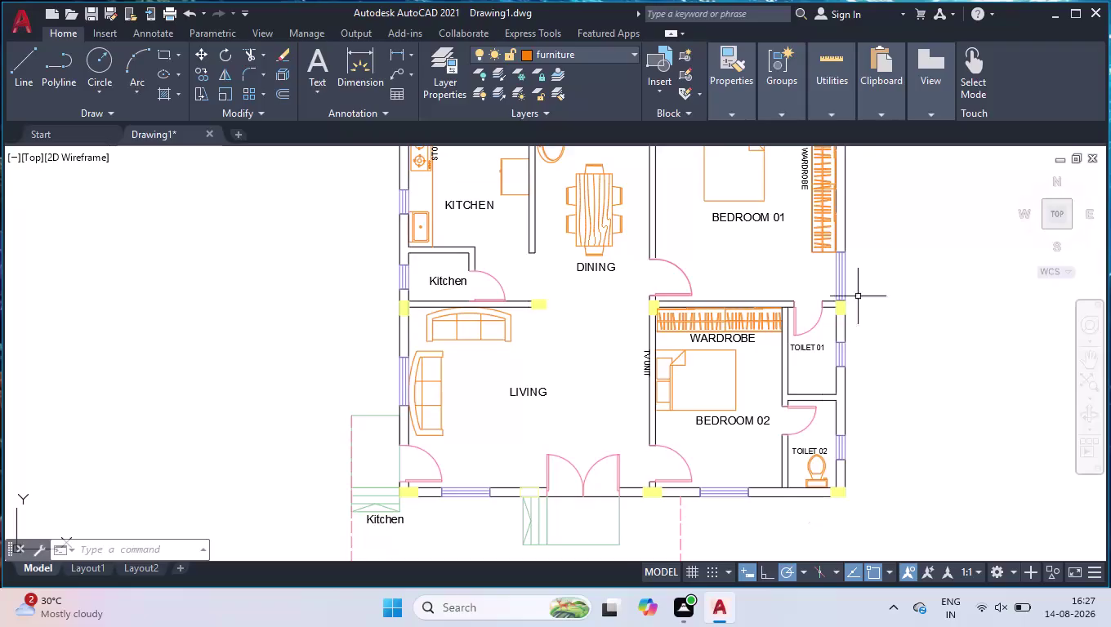
Zoom around the kitchen and start DIMLINEAR with the DLI alias.
scroll(down, 3)
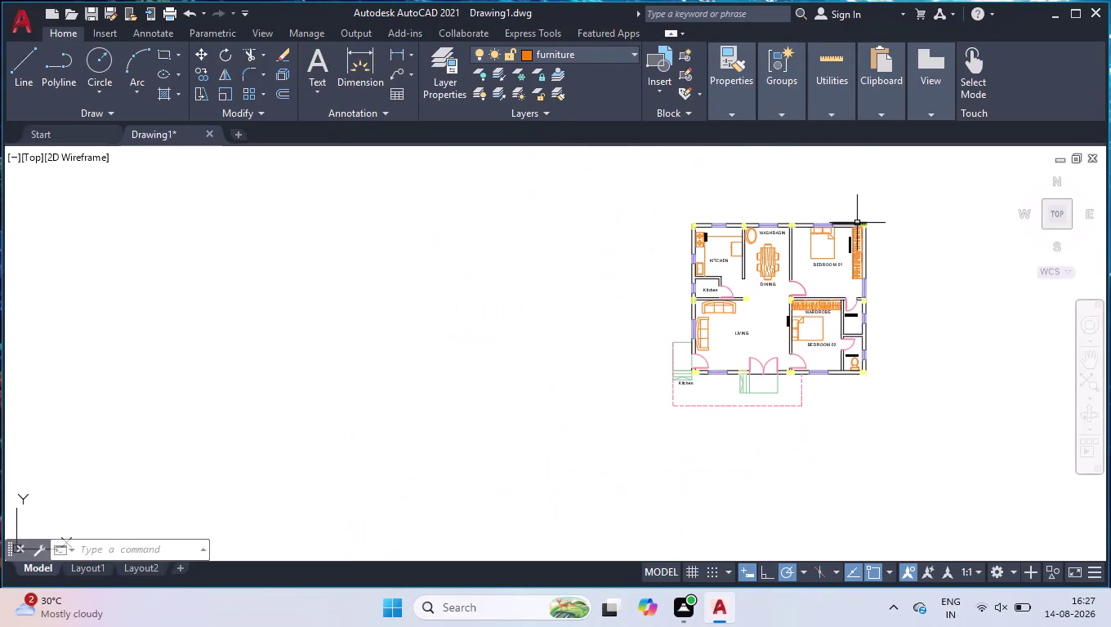
scroll(up, 3)
scroll(up, 3)
scroll(down, 3)
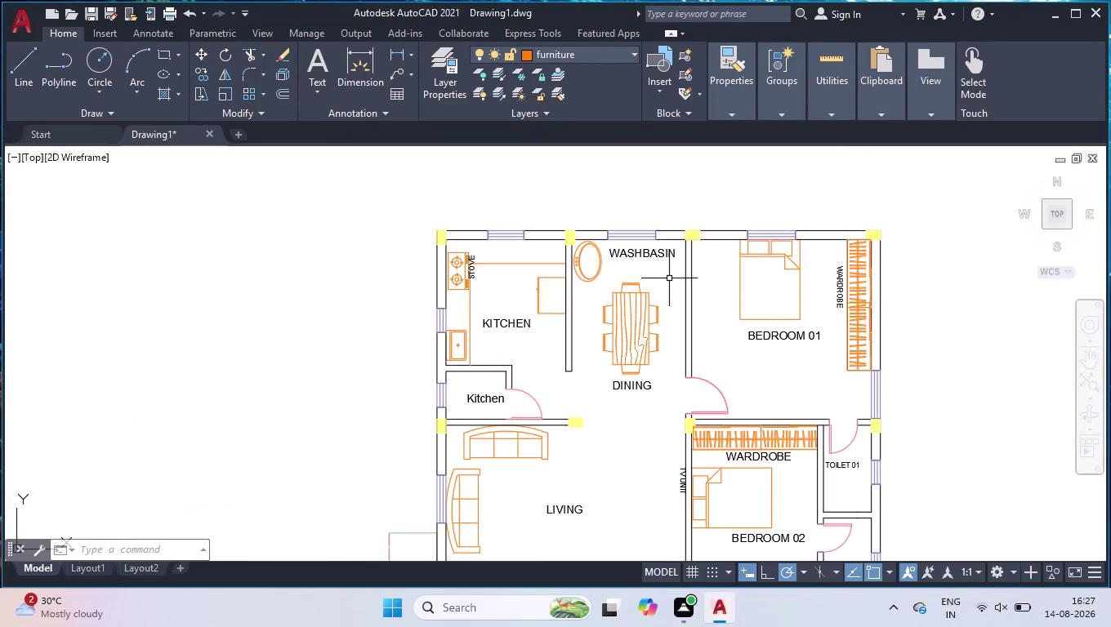
text(DLI)
key(Return)
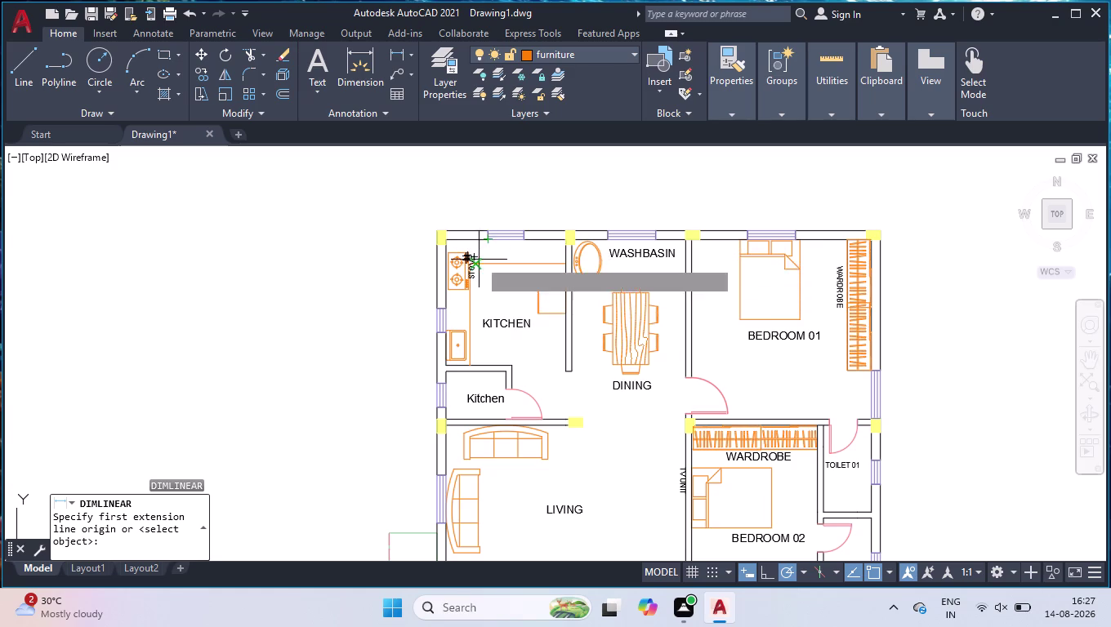
Dimension the kitchen from top wall to bottom wall with Ortho on, giving 10'-6".
scroll(up, 3)
scroll(down, 3)
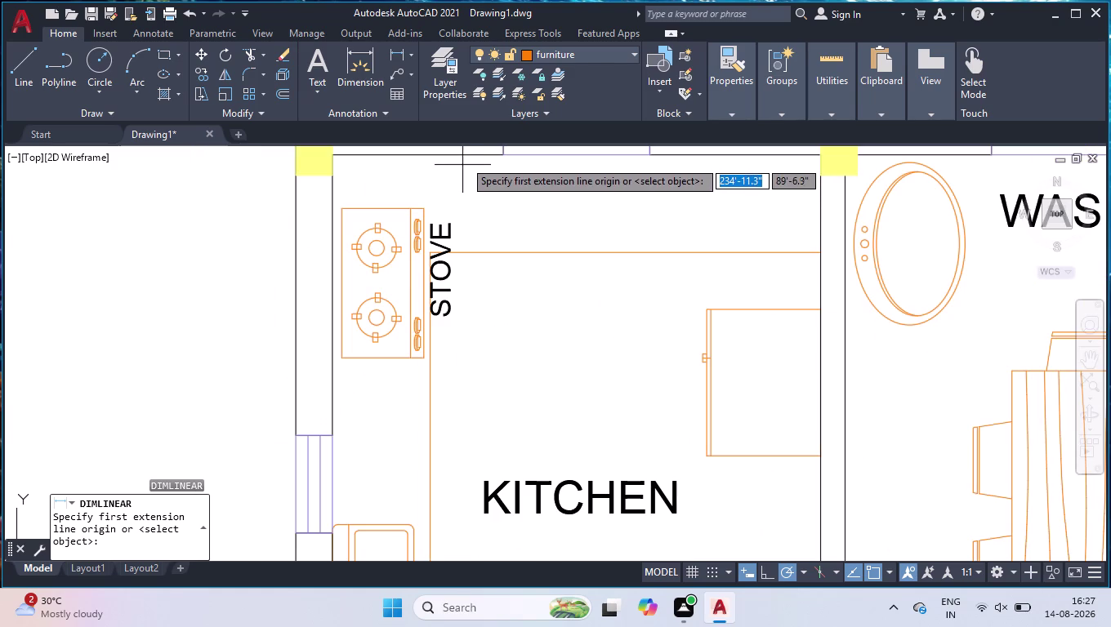
click(465, 155)
scroll(down, 3)
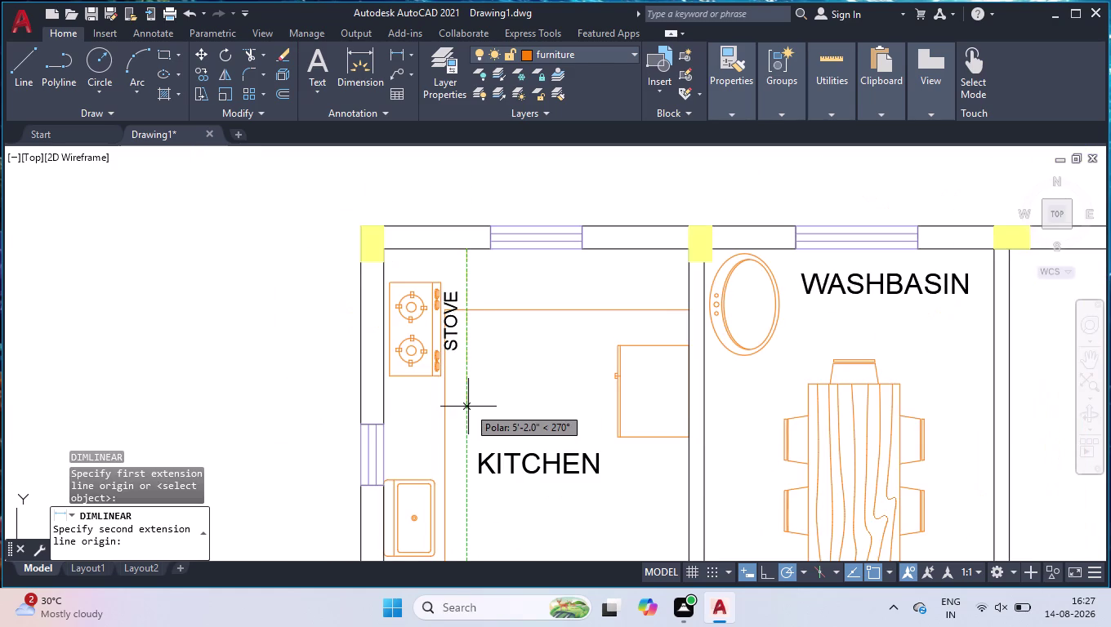
click(760, 572)
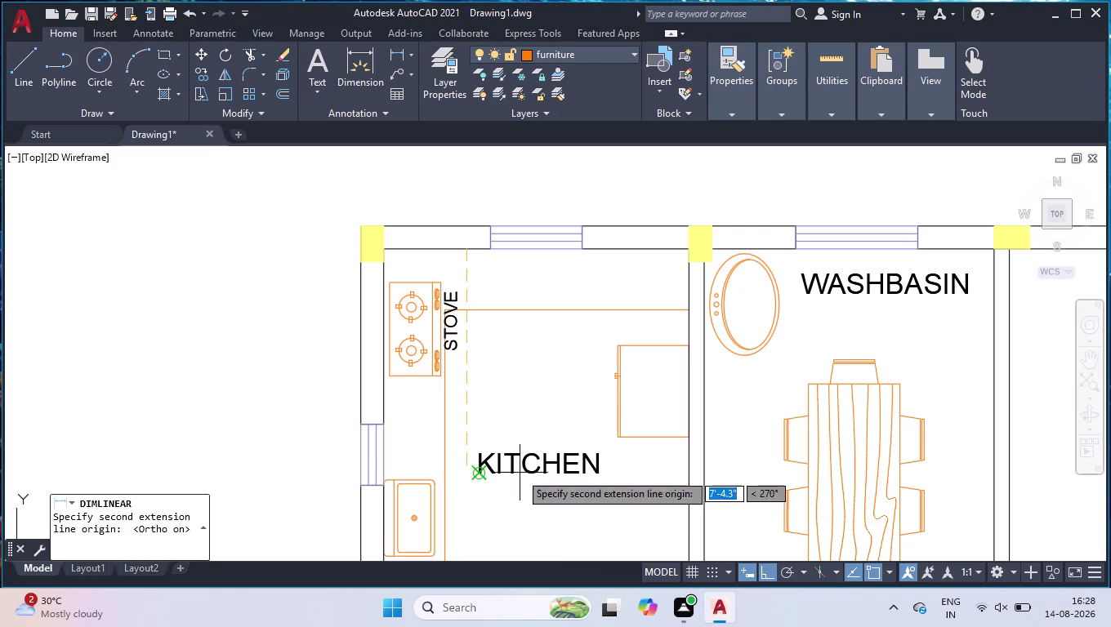
scroll(down, 3)
scroll(up, 3)
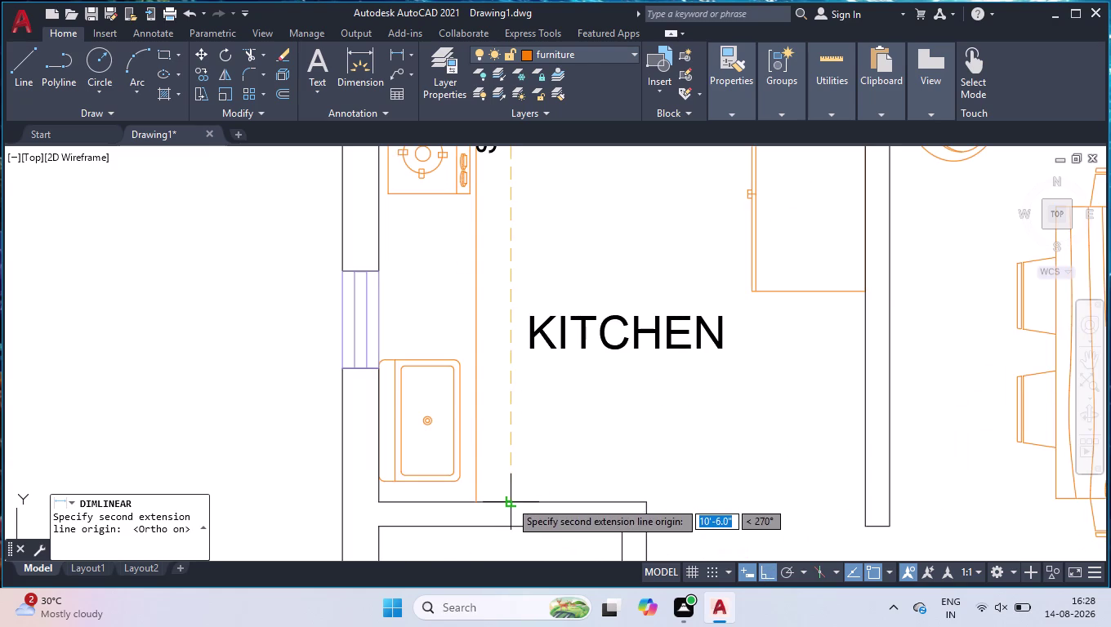
click(510, 501)
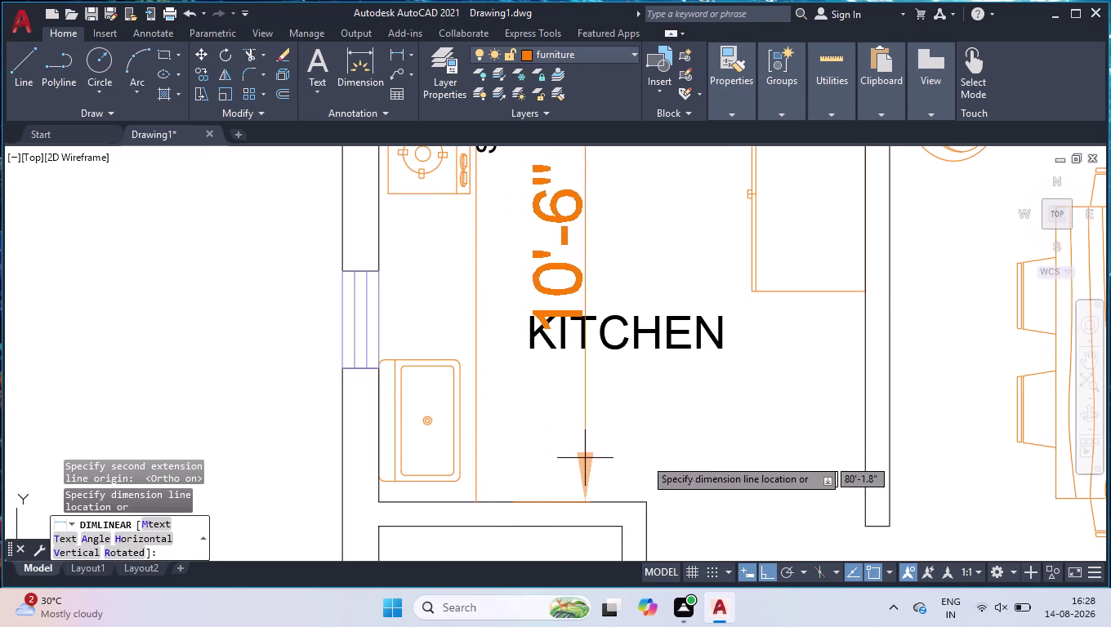
click(730, 464)
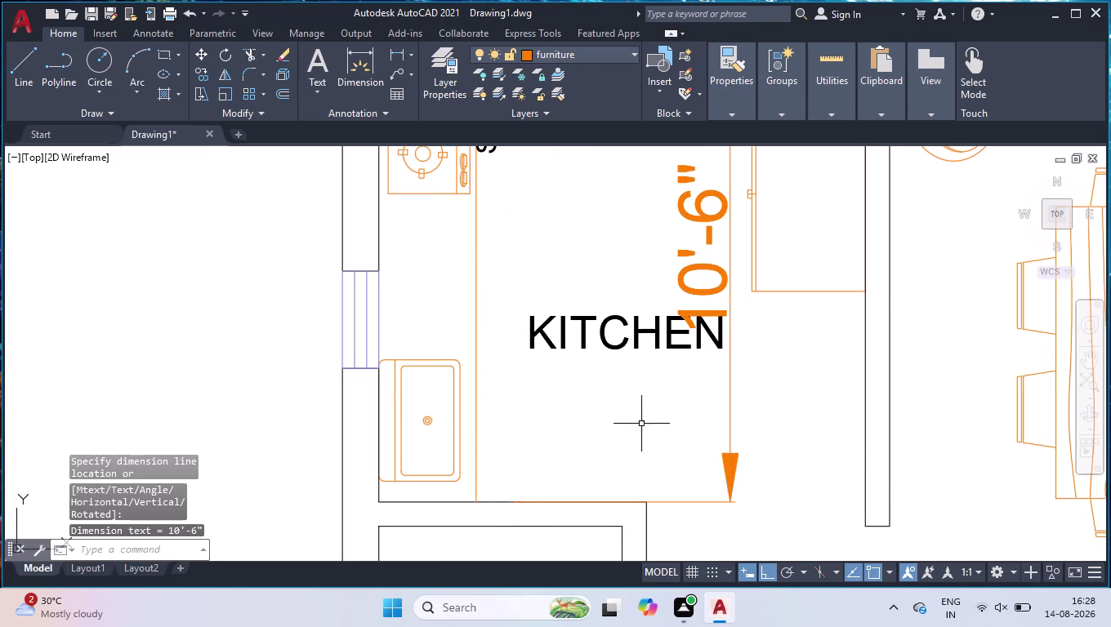
click(694, 292)
click(563, 54)
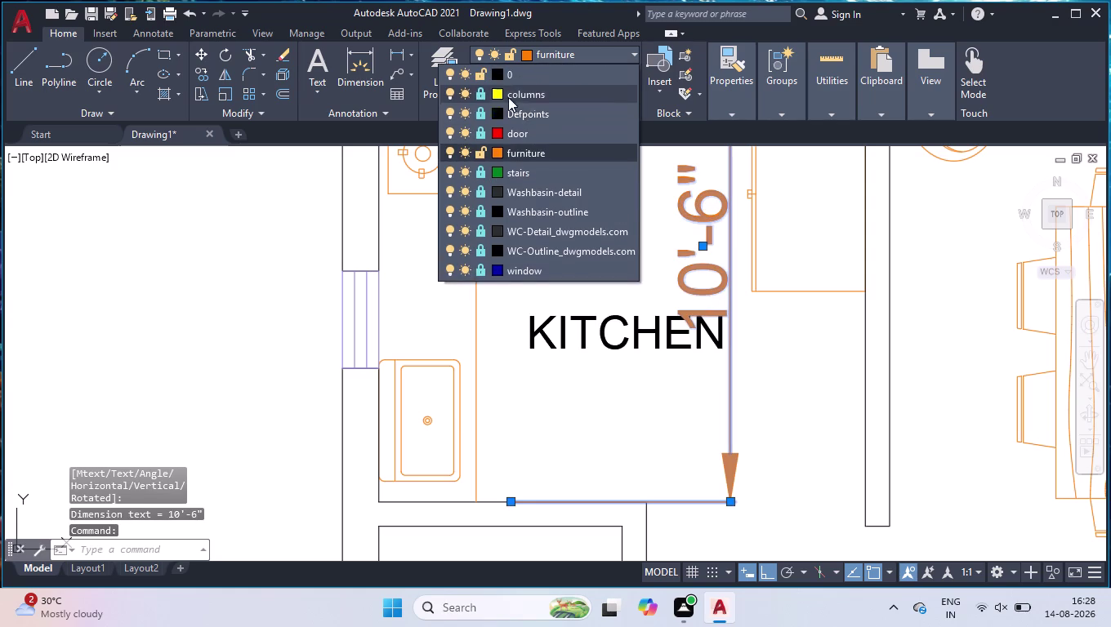
Put the 10'-6" kitchen dimension on layer 0 and lock the furniture layer.
click(477, 152)
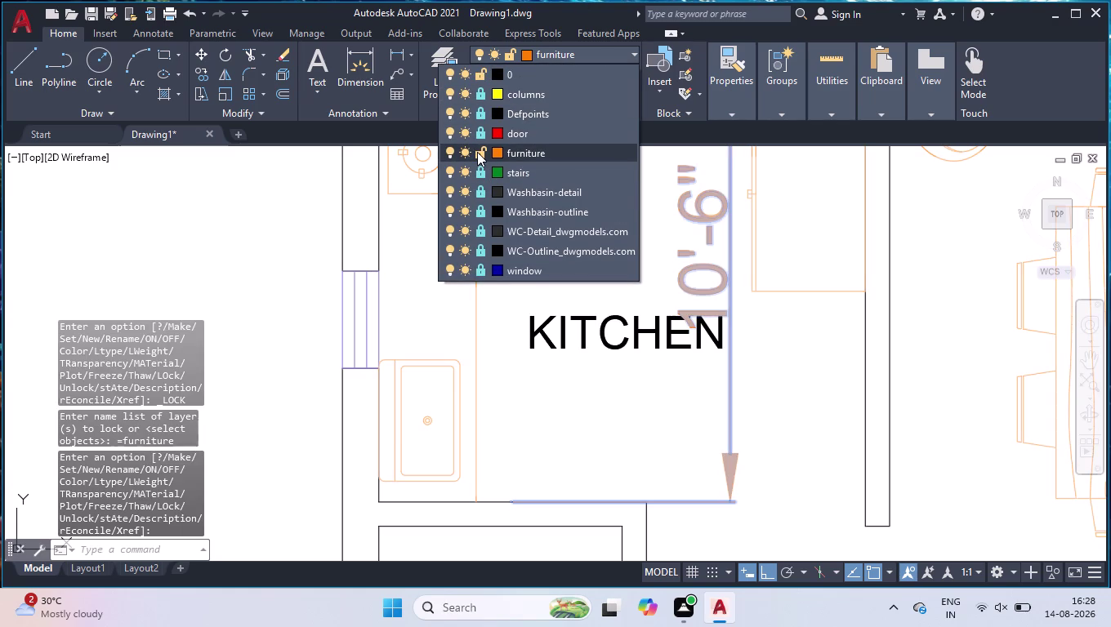
click(479, 151)
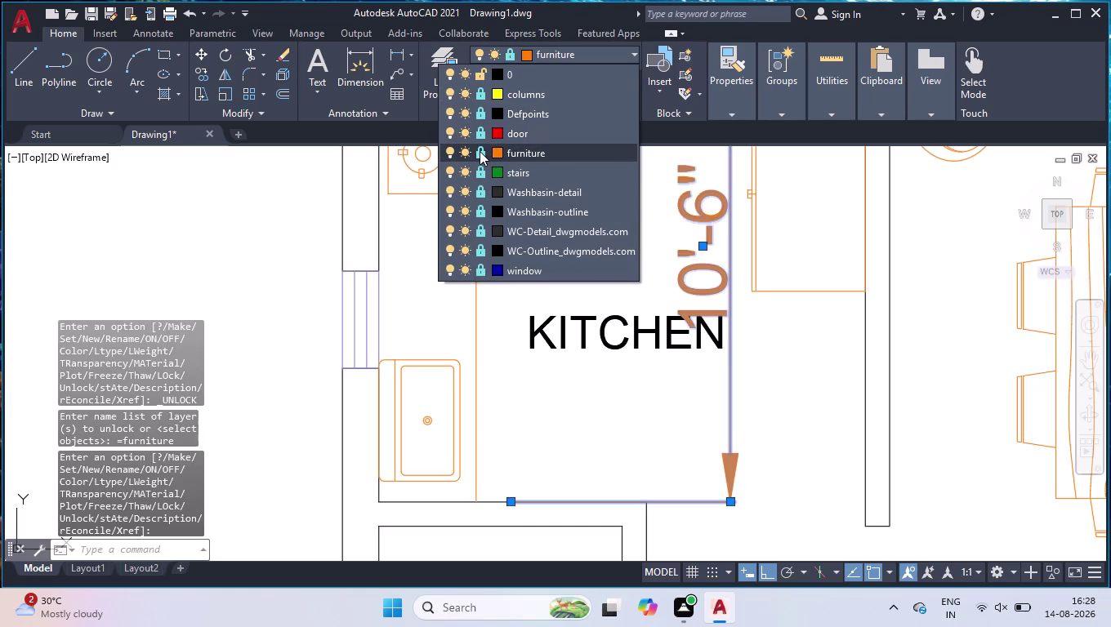
click(525, 73)
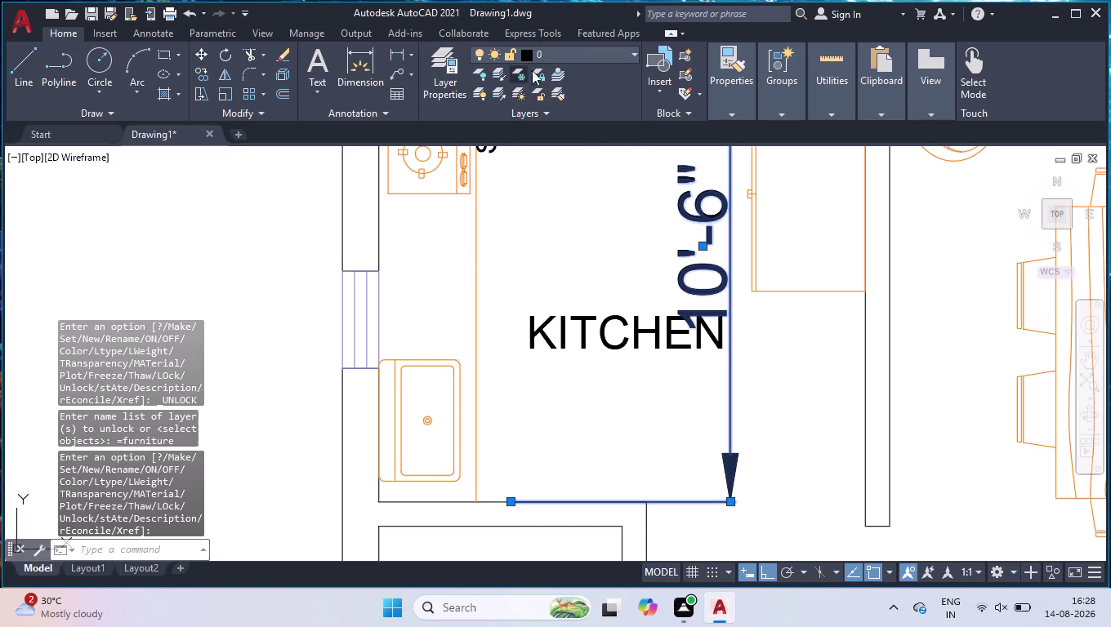
click(549, 56)
click(480, 153)
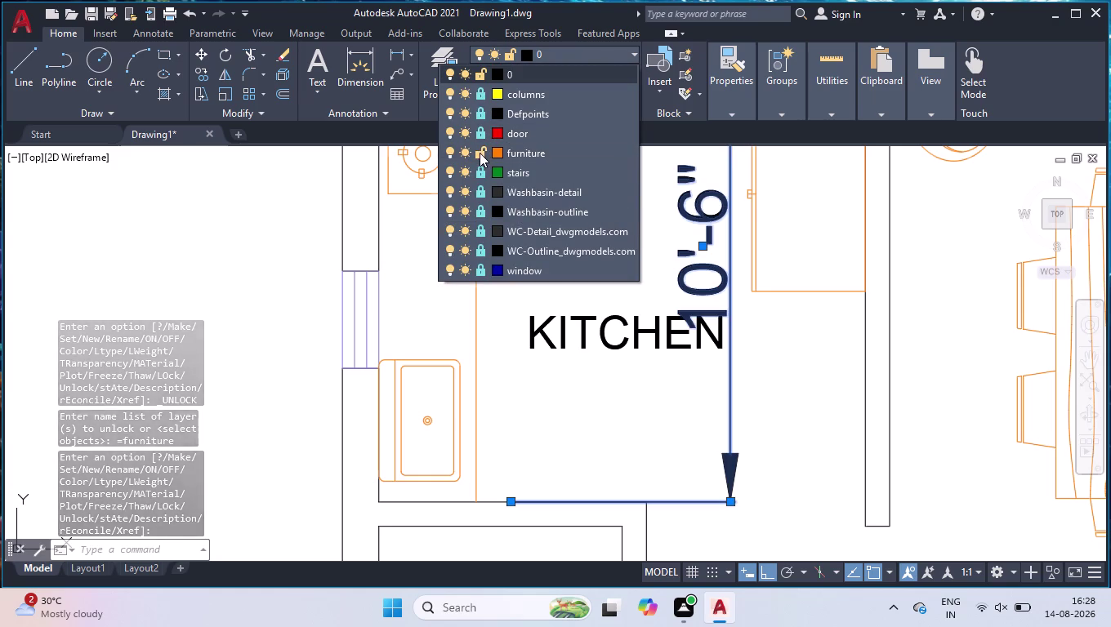
click(594, 53)
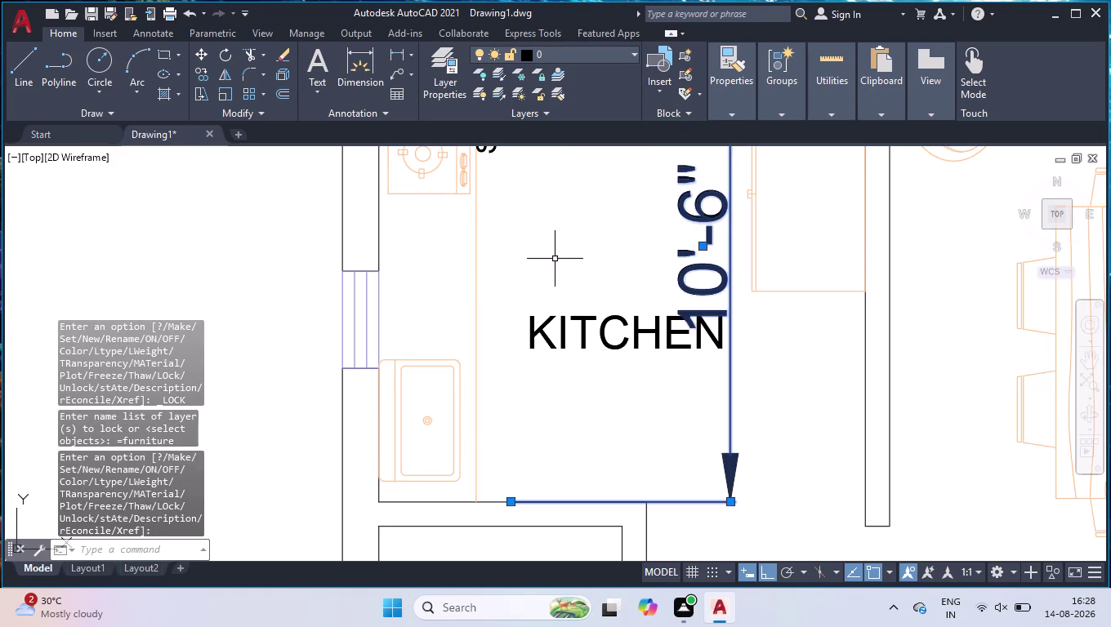
click(804, 341)
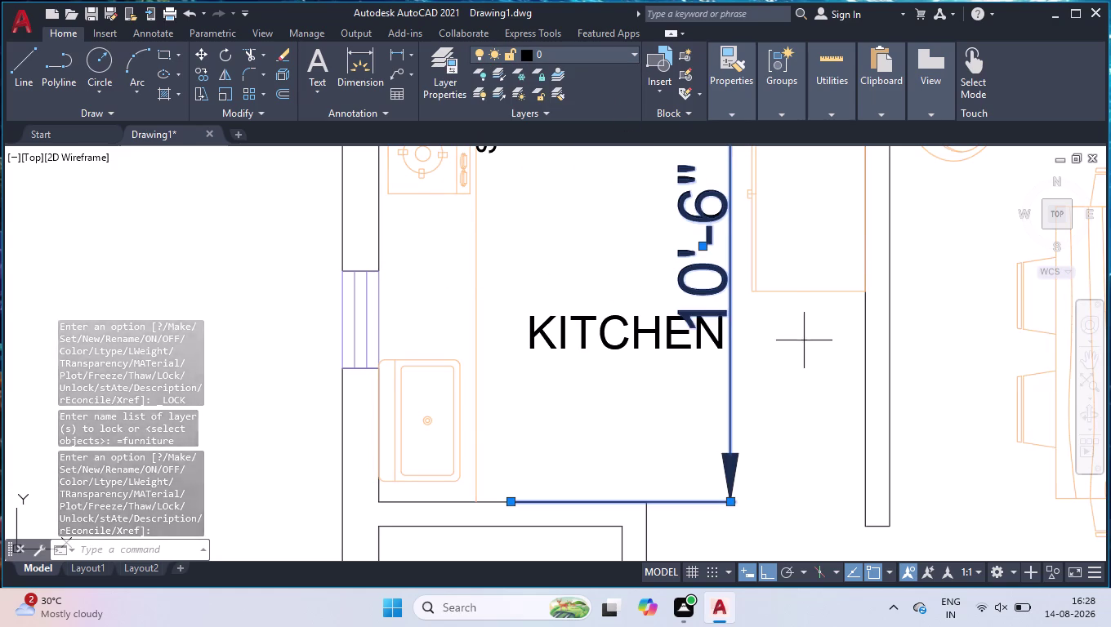
click(683, 272)
Drag the KITCHEN label down toward the bottom wall, clear of the 10'-6" dimension.
click(561, 336)
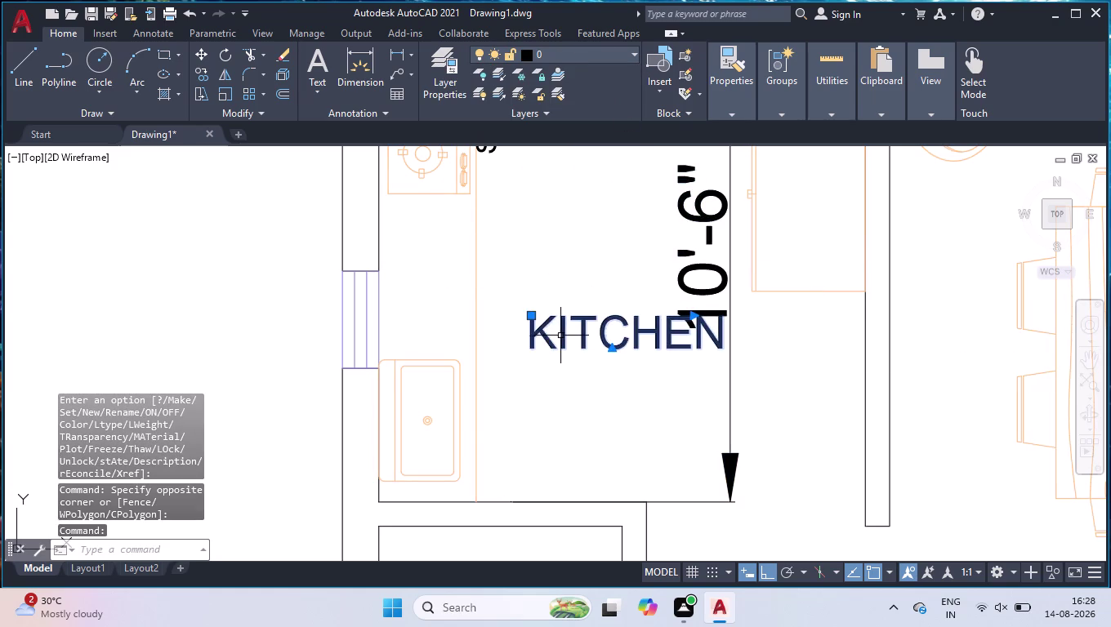
click(533, 316)
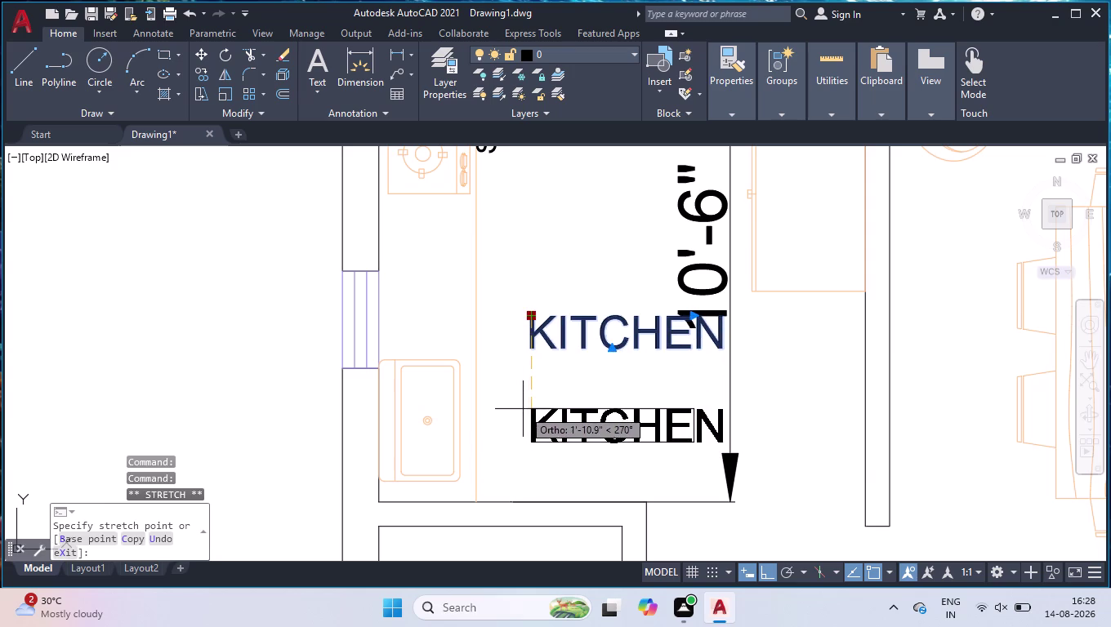
click(523, 410)
click(624, 375)
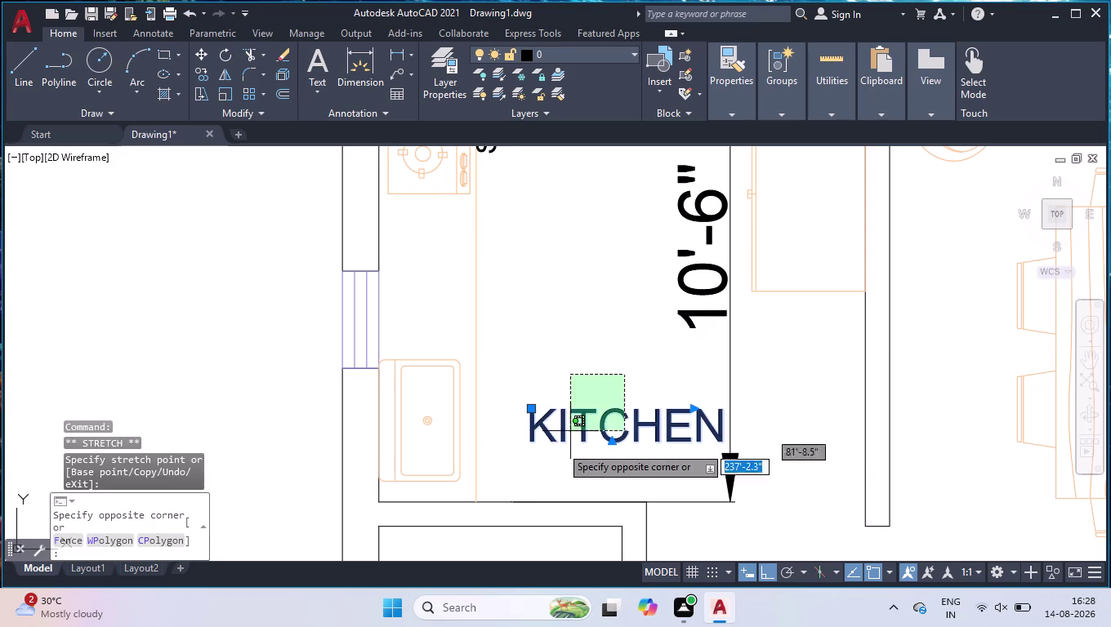
click(560, 448)
scroll(down, 3)
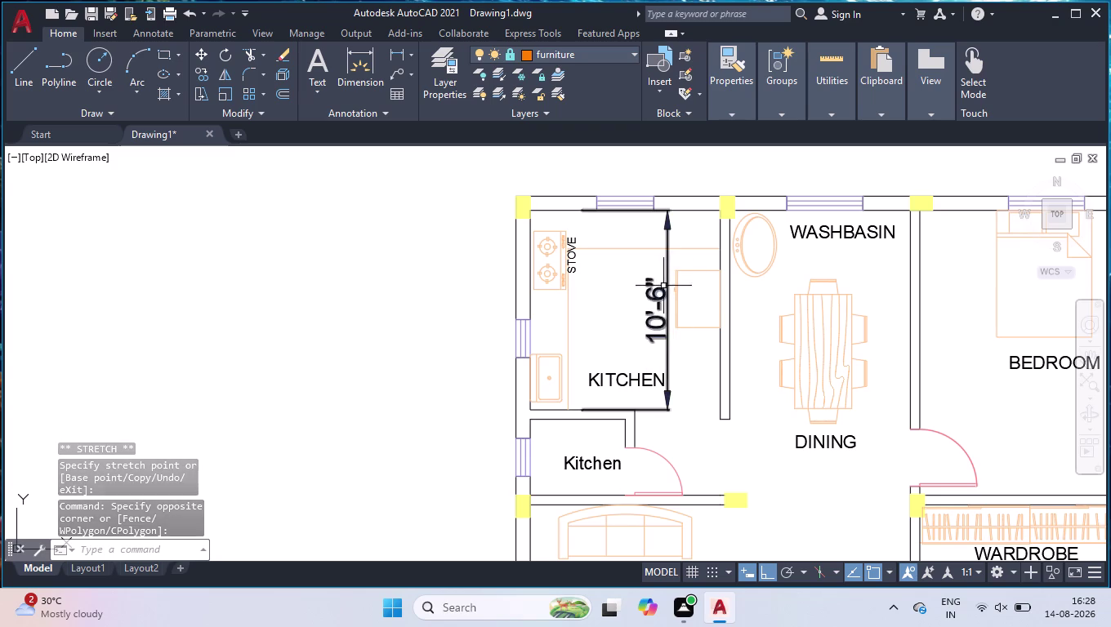
Open the Dimension Style Manager and modify ISO-25, keeping Engineering unit format.
key(d)
key(Return)
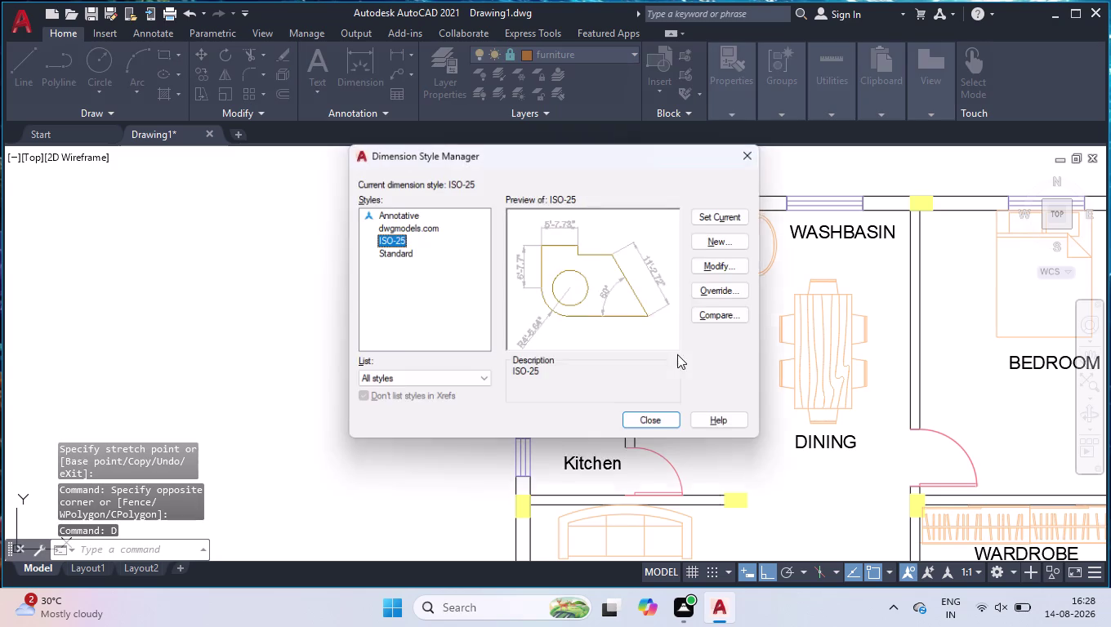
click(745, 263)
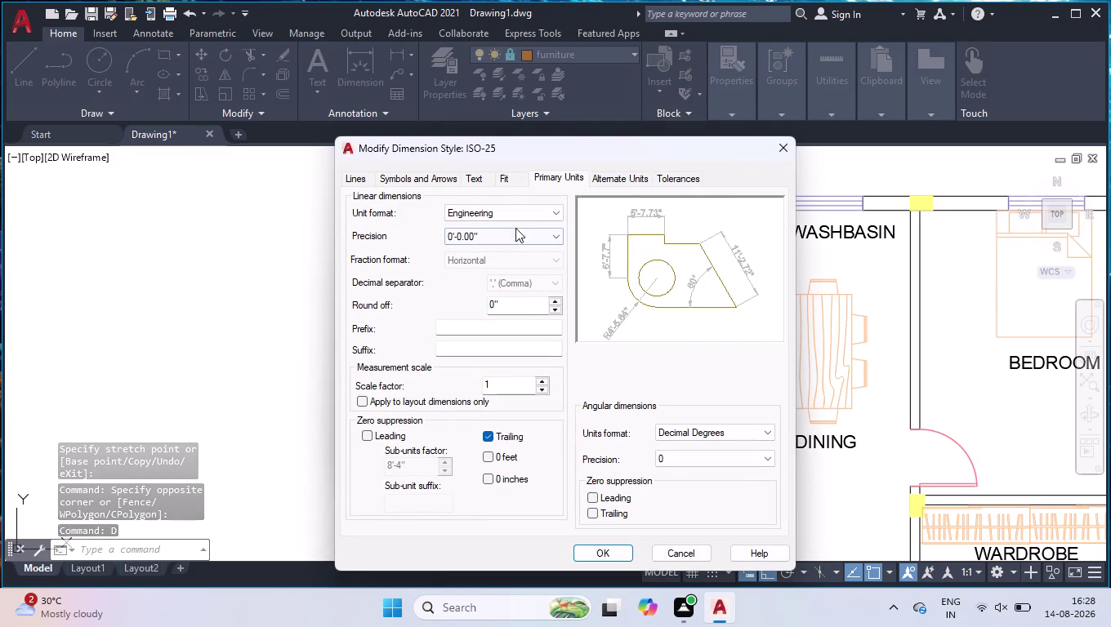
click(506, 209)
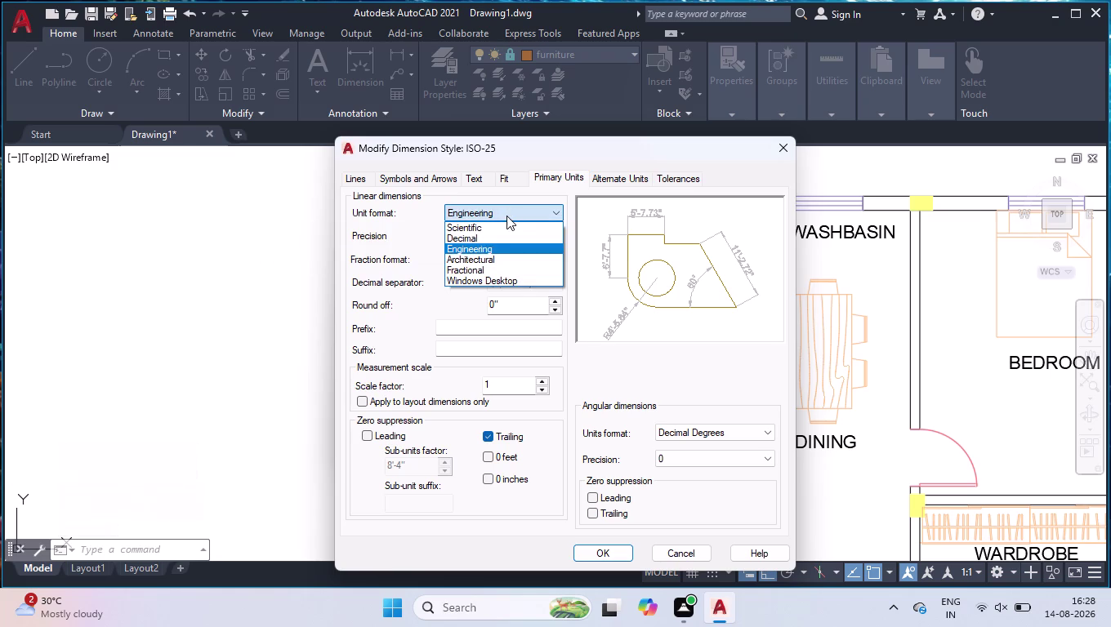
click(507, 216)
click(364, 180)
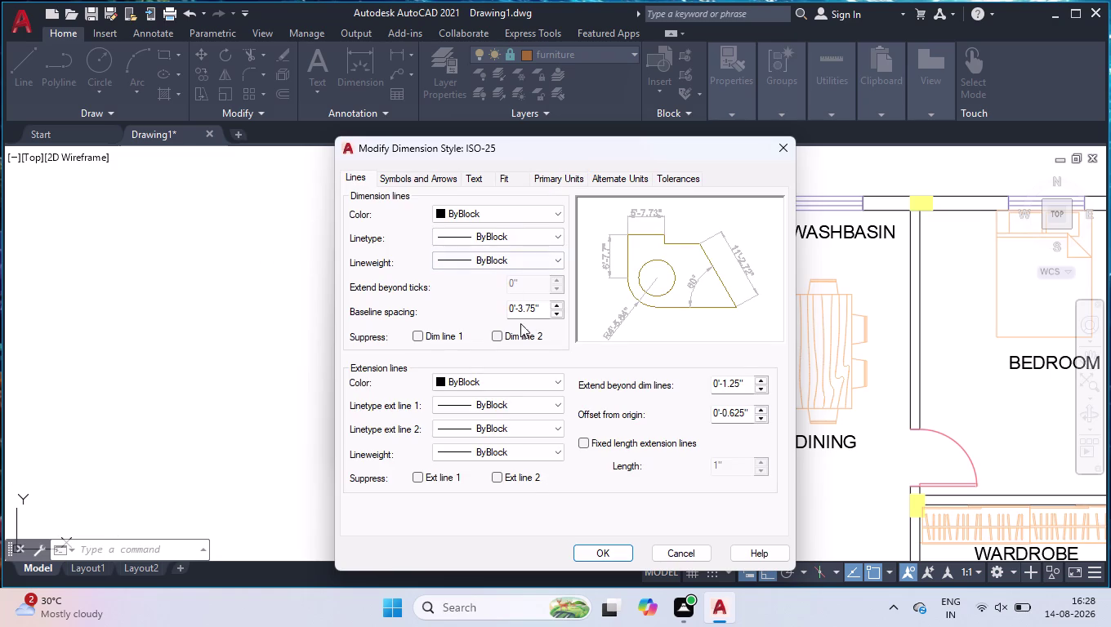
Move the style dialogs aside and review the Primary Units settings.
drag(653, 153, 380, 167)
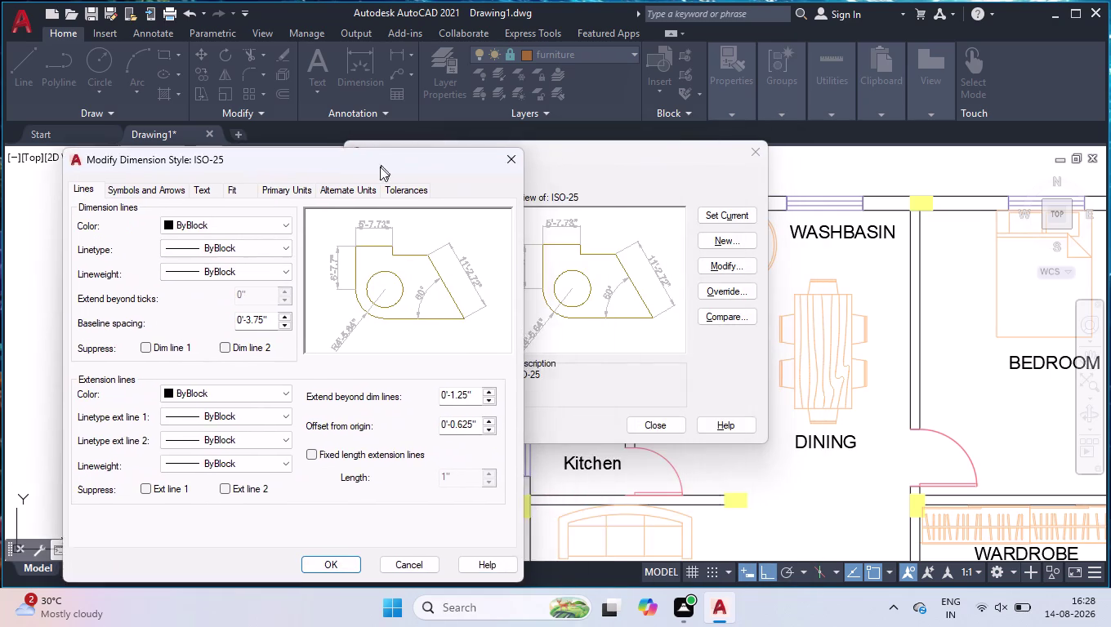
drag(380, 166, 373, 131)
drag(662, 152, 986, 240)
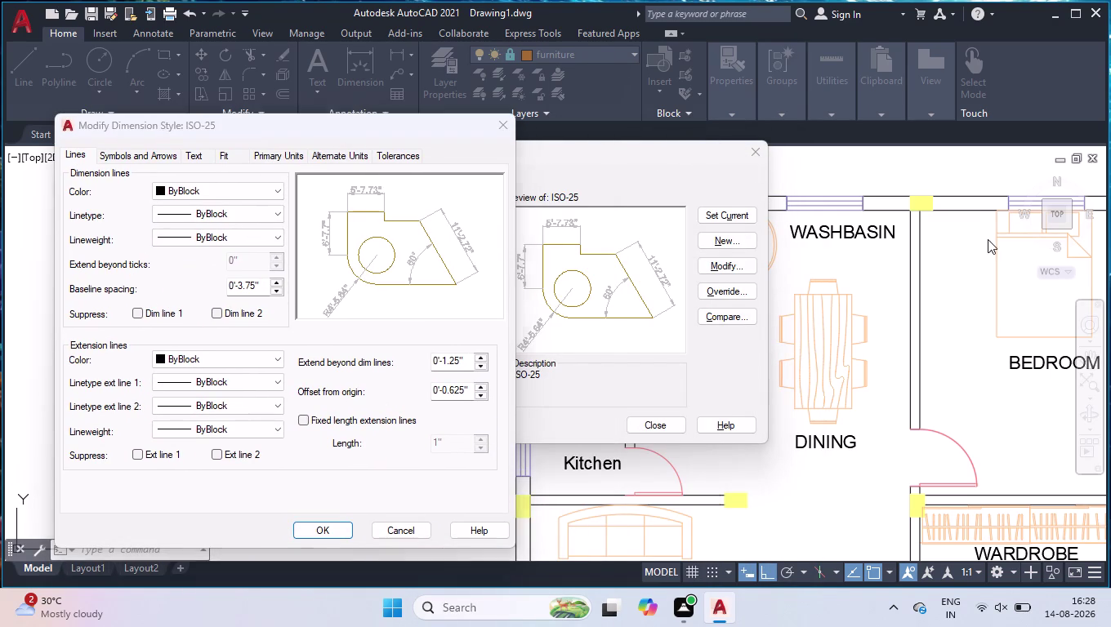
drag(986, 239, 988, 240)
drag(678, 157, 754, 175)
click(515, 129)
drag(584, 158, 980, 240)
click(1109, 350)
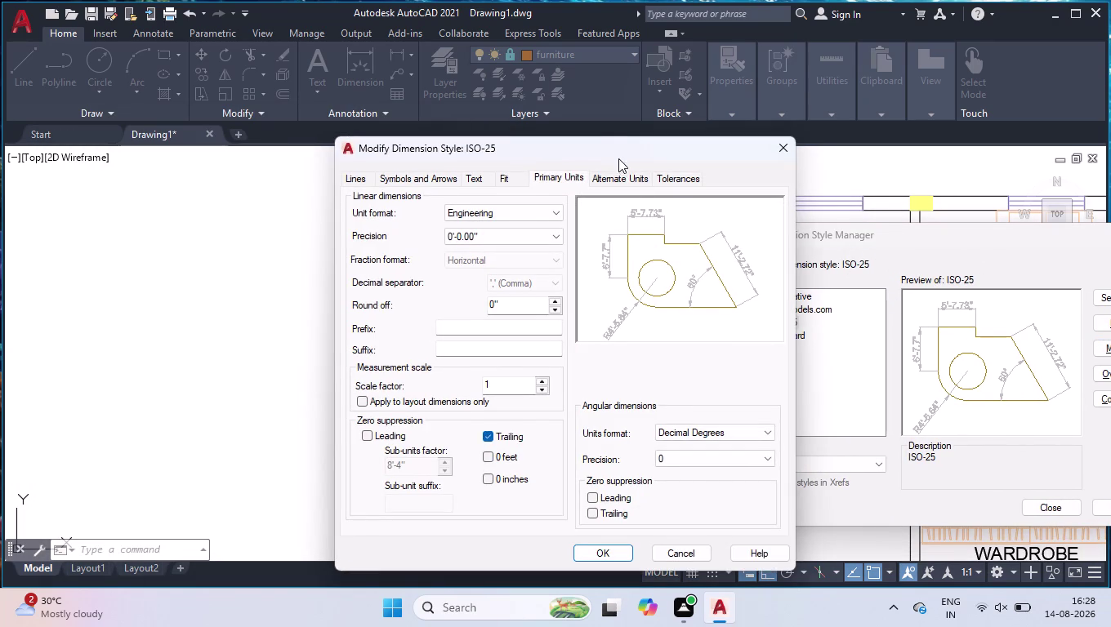
drag(610, 146, 275, 121)
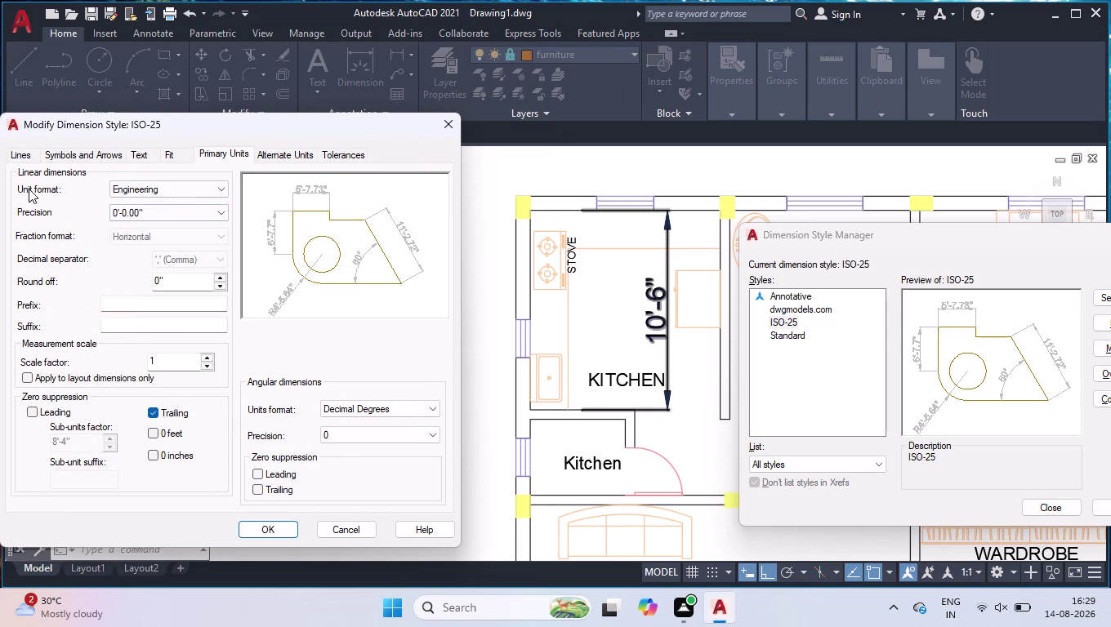
Set the ISO-25 style's arrow size to 9".
click(23, 158)
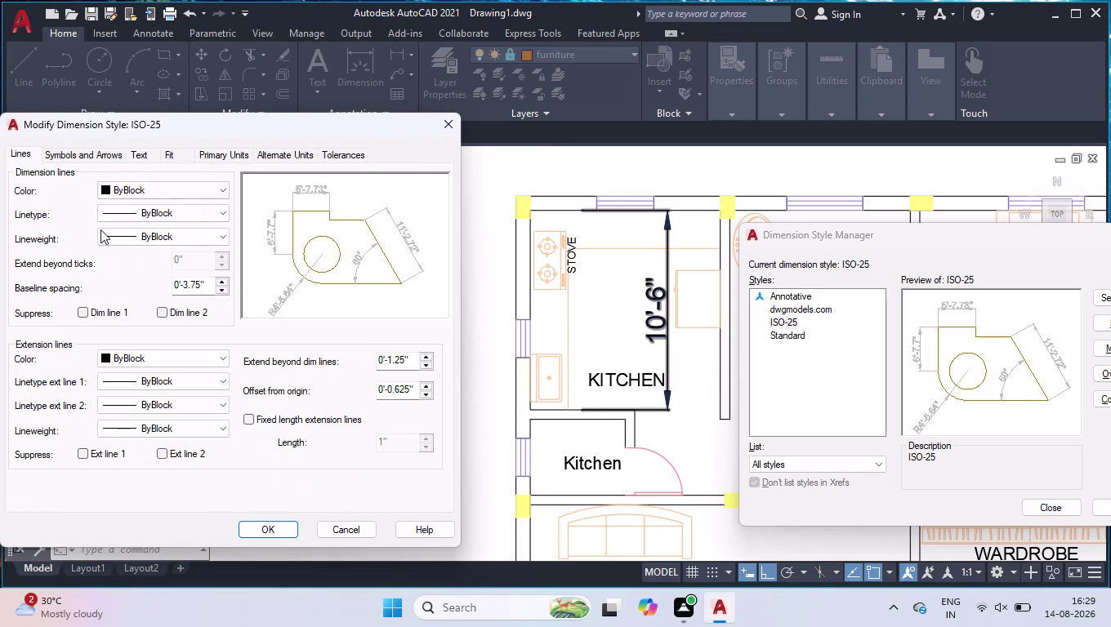
click(78, 162)
click(112, 152)
drag(51, 320, 51, 319)
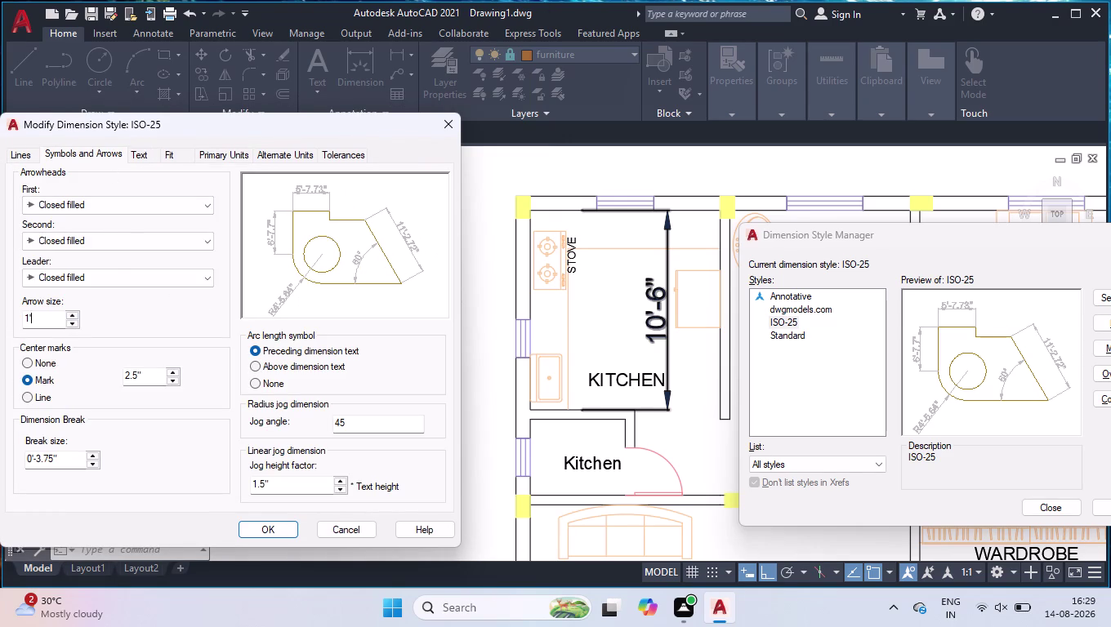
drag(50, 319, 5, 319)
text(9")
key(Return)
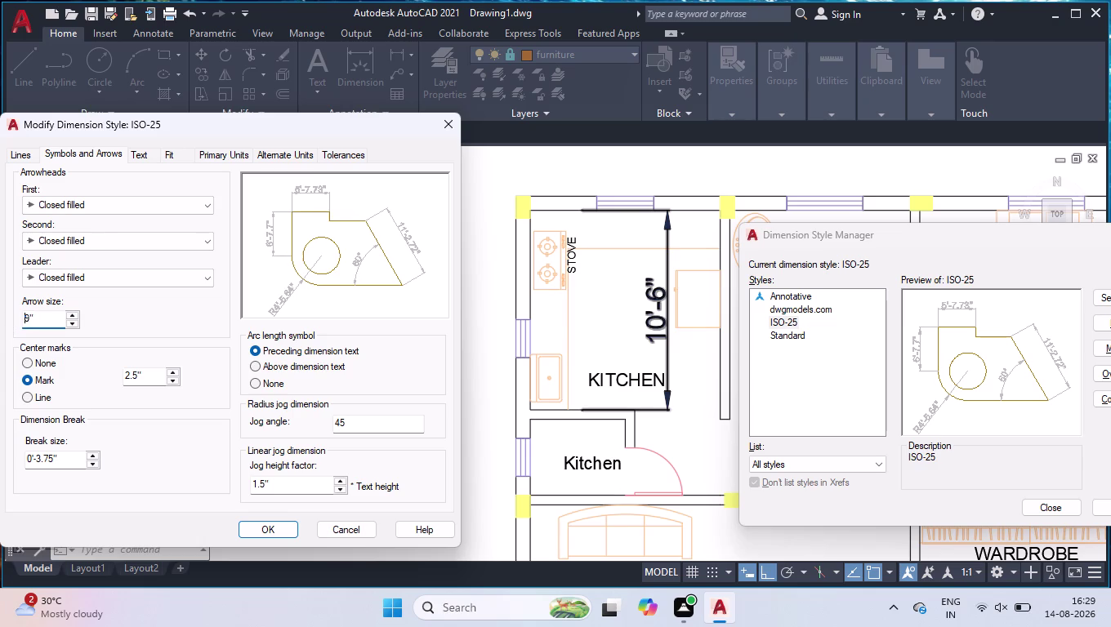
Set the text height to 9", accept the style and close the Dimension Style Manager.
click(157, 149)
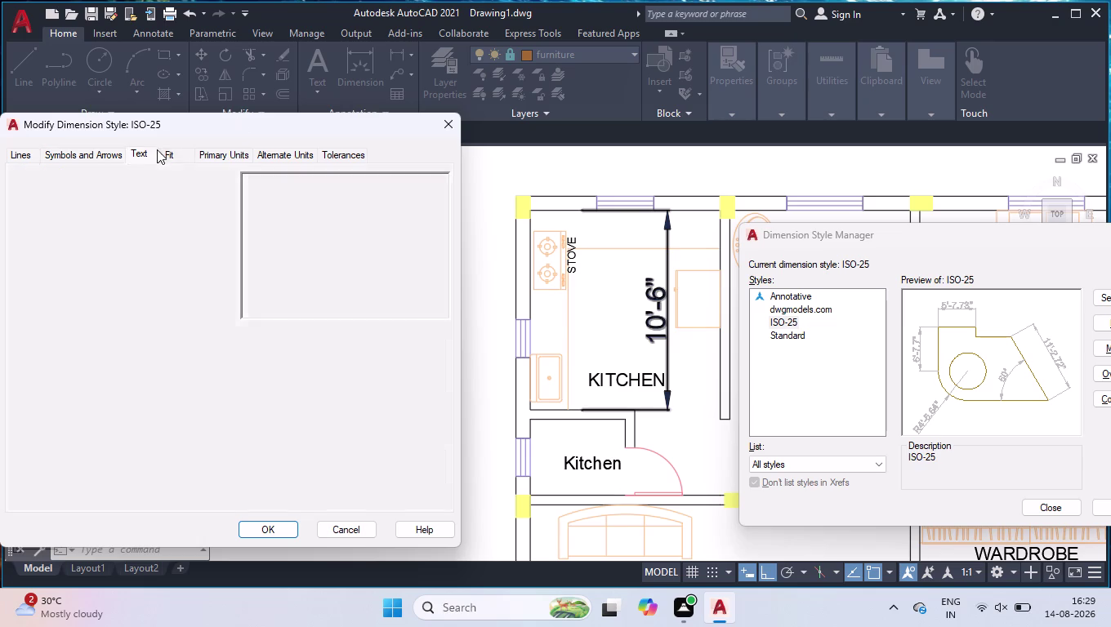
drag(198, 275, 106, 275)
text(9)
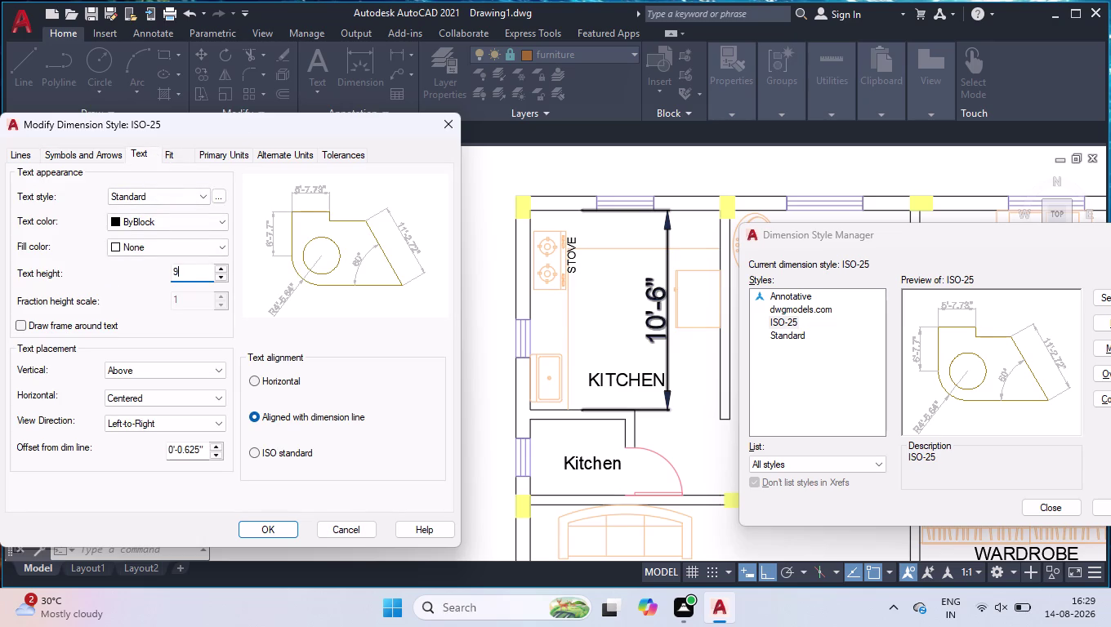
text(")
key(Return)
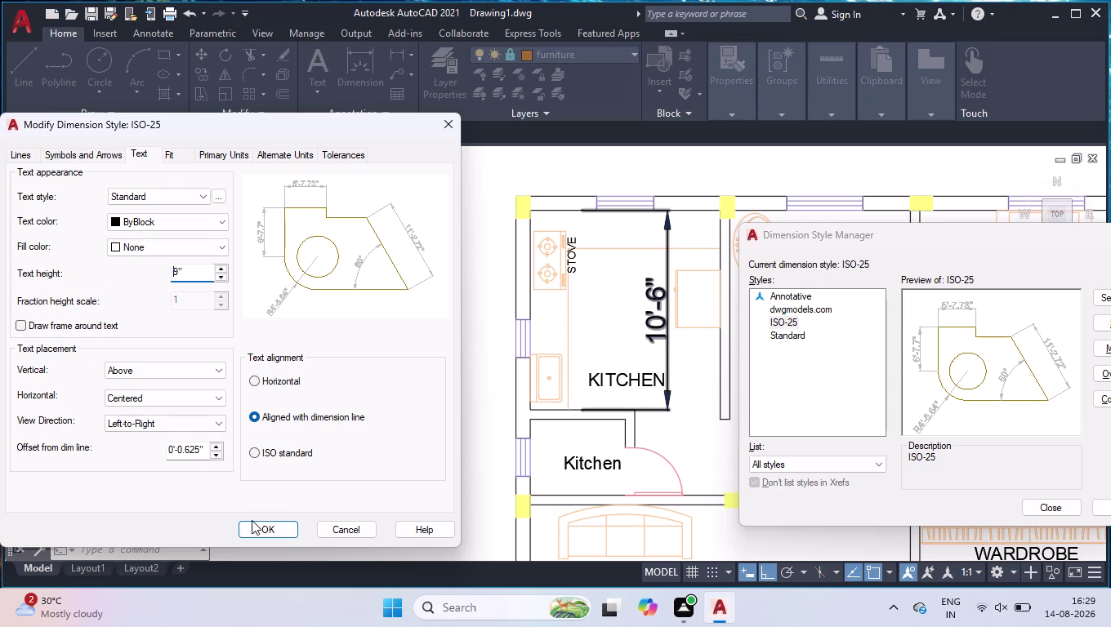
click(255, 530)
drag(921, 264, 867, 266)
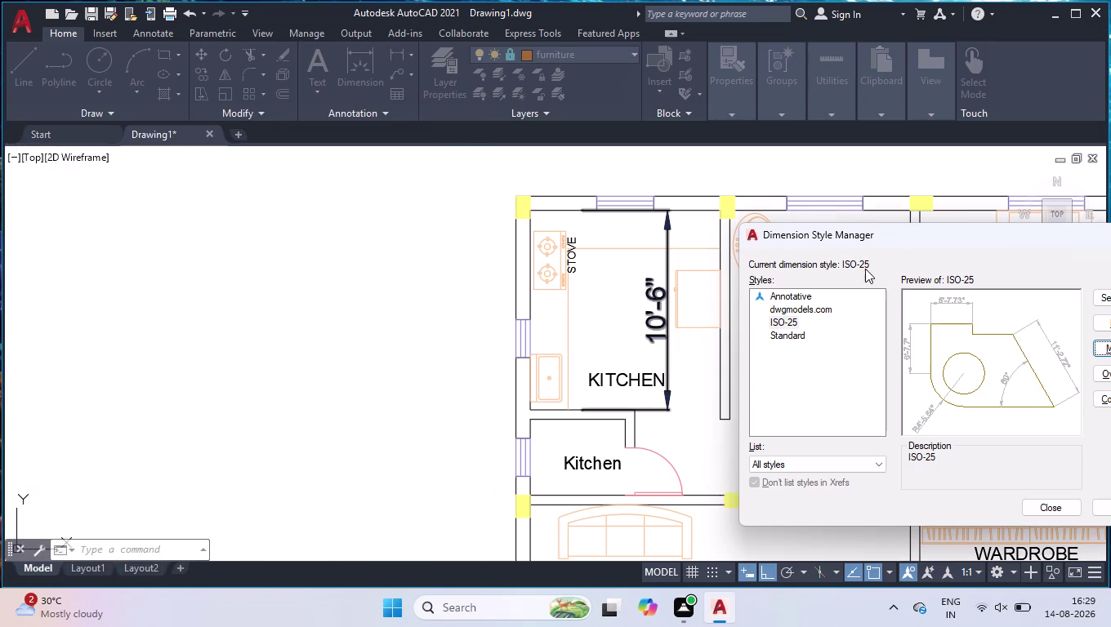
click(1100, 300)
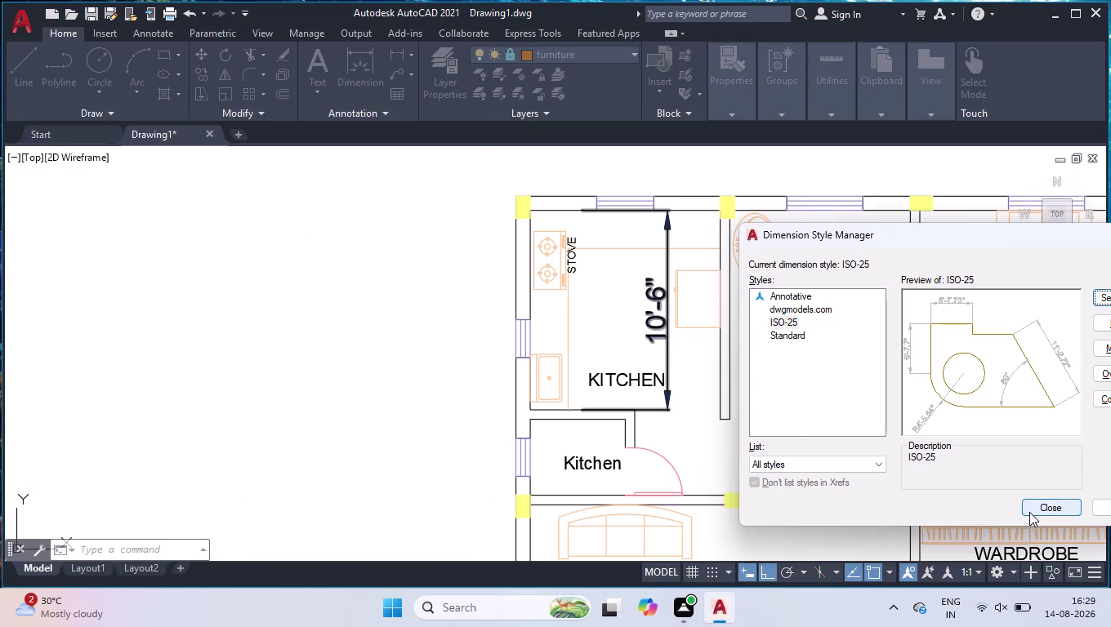
click(1029, 513)
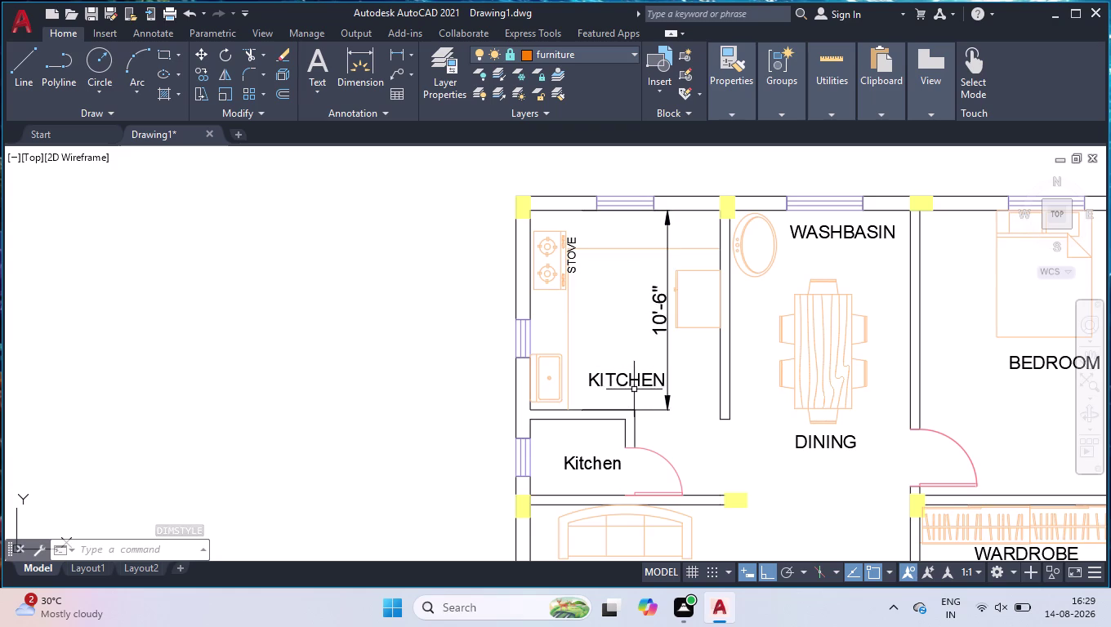
Dimension the kitchen horizontally from left wall to right wall, giving 9'-11.56".
text(DLI)
key(Return)
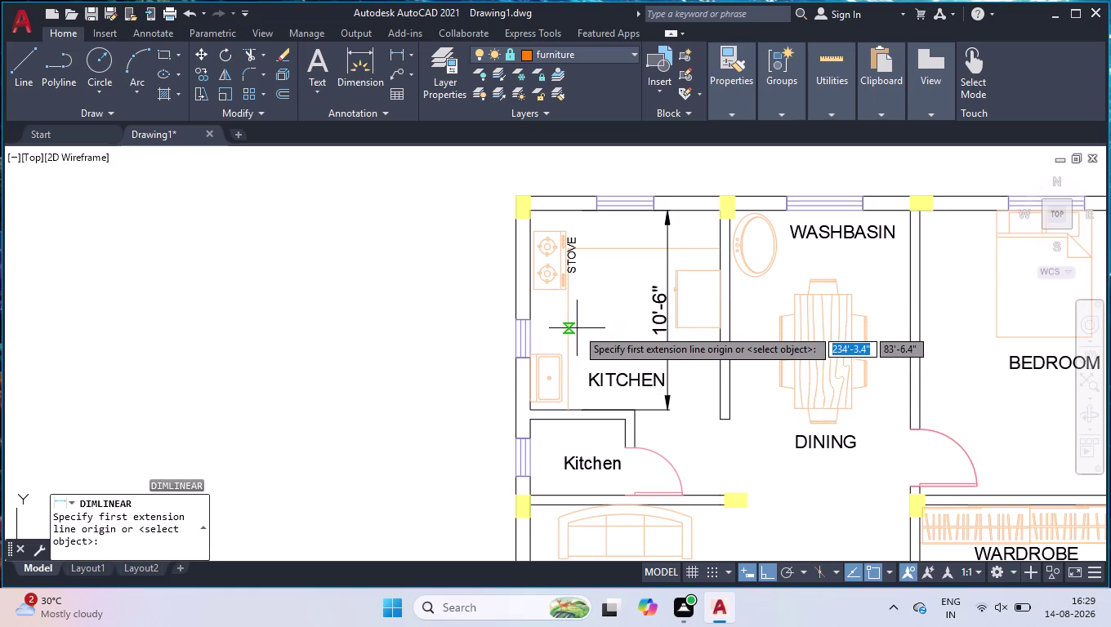
click(526, 352)
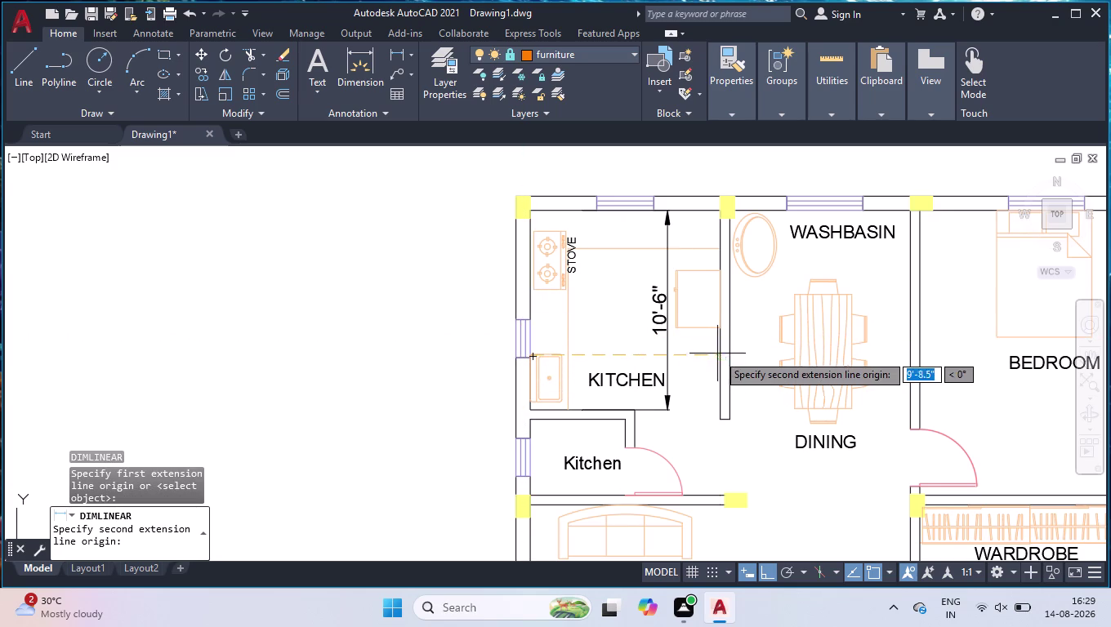
click(718, 354)
click(718, 352)
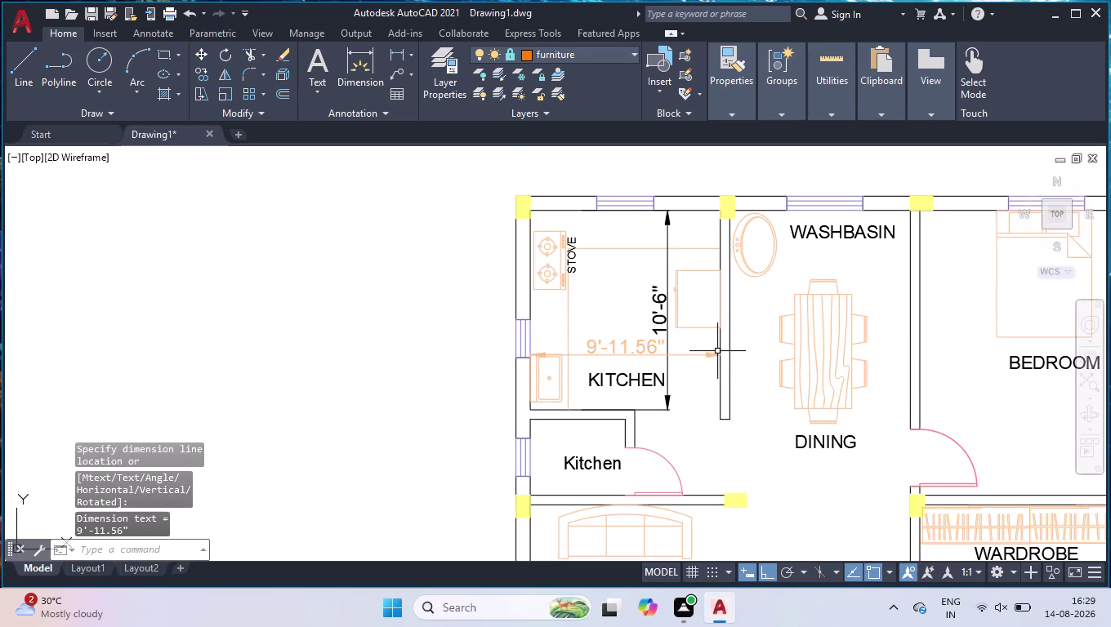
click(575, 54)
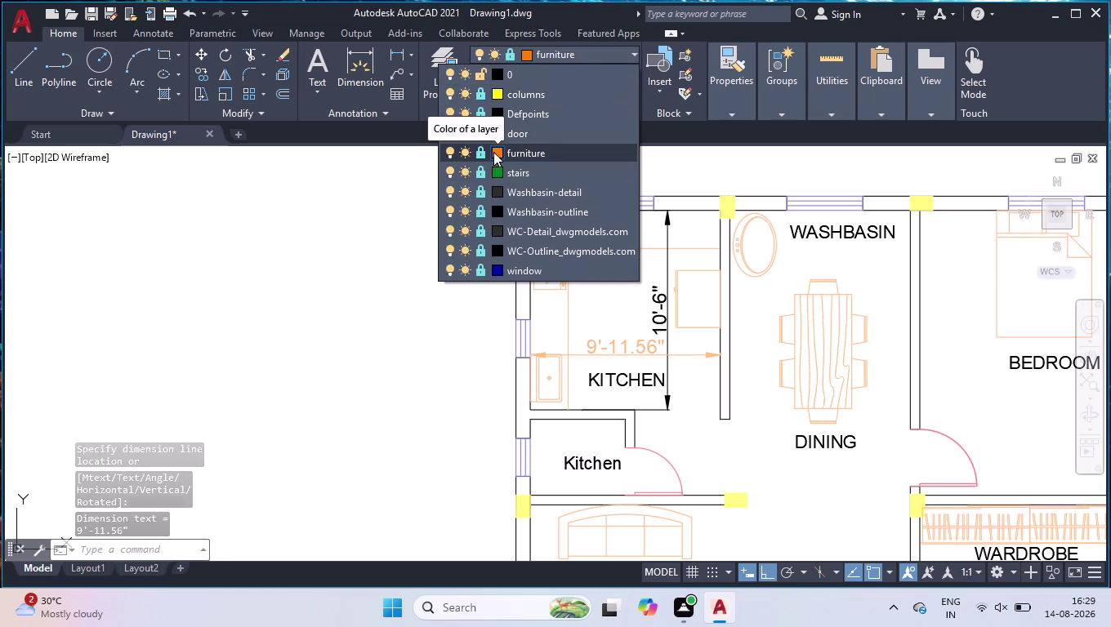
click(493, 152)
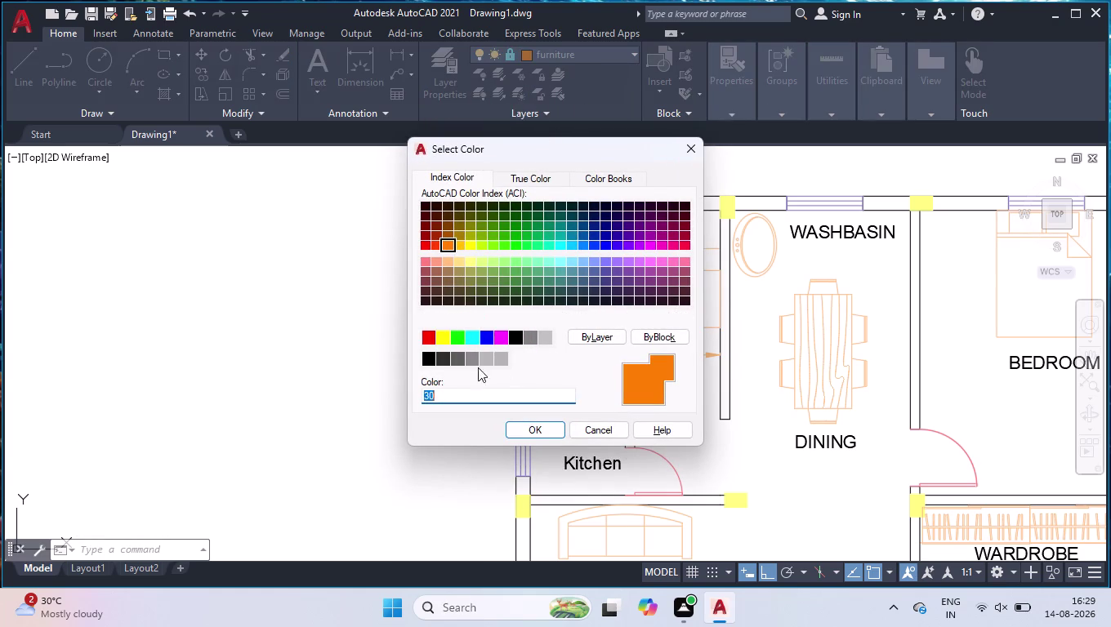
click(434, 354)
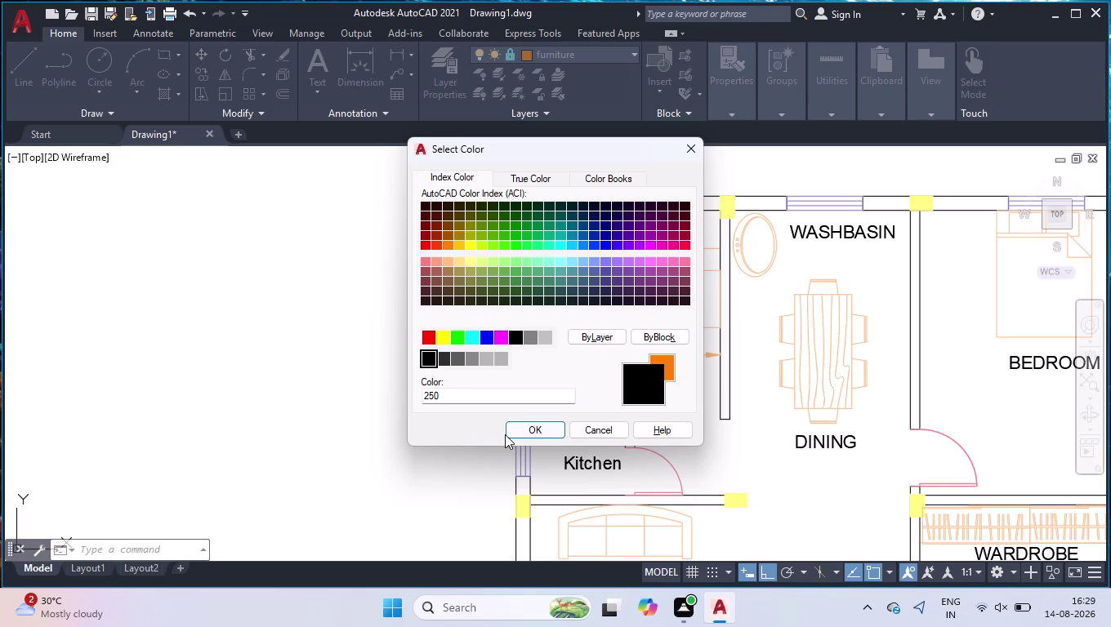
click(509, 431)
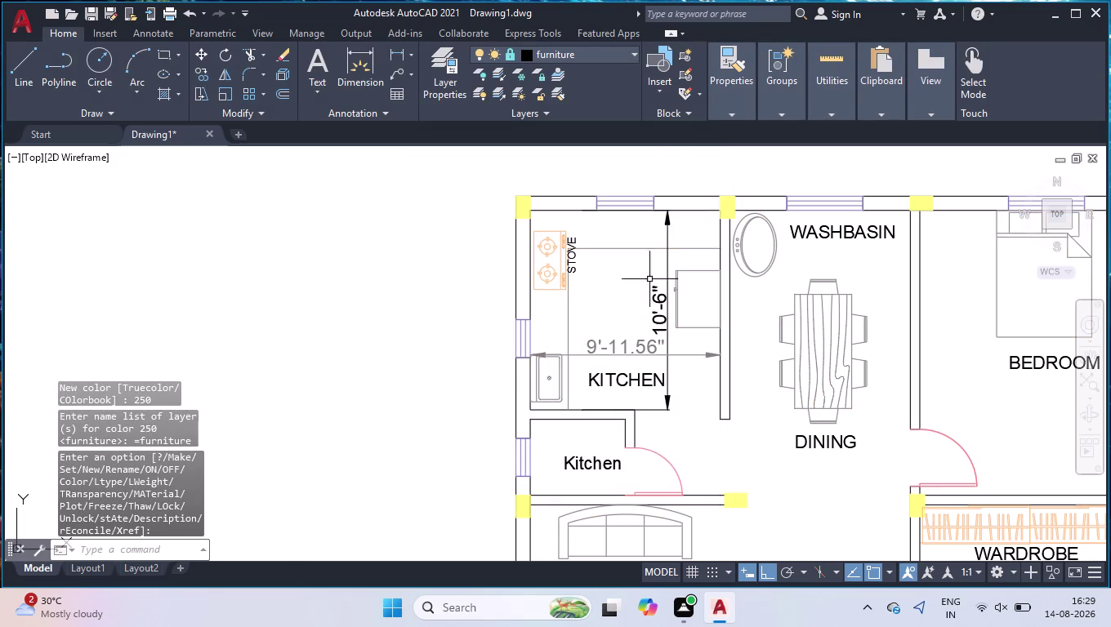
click(582, 45)
click(576, 62)
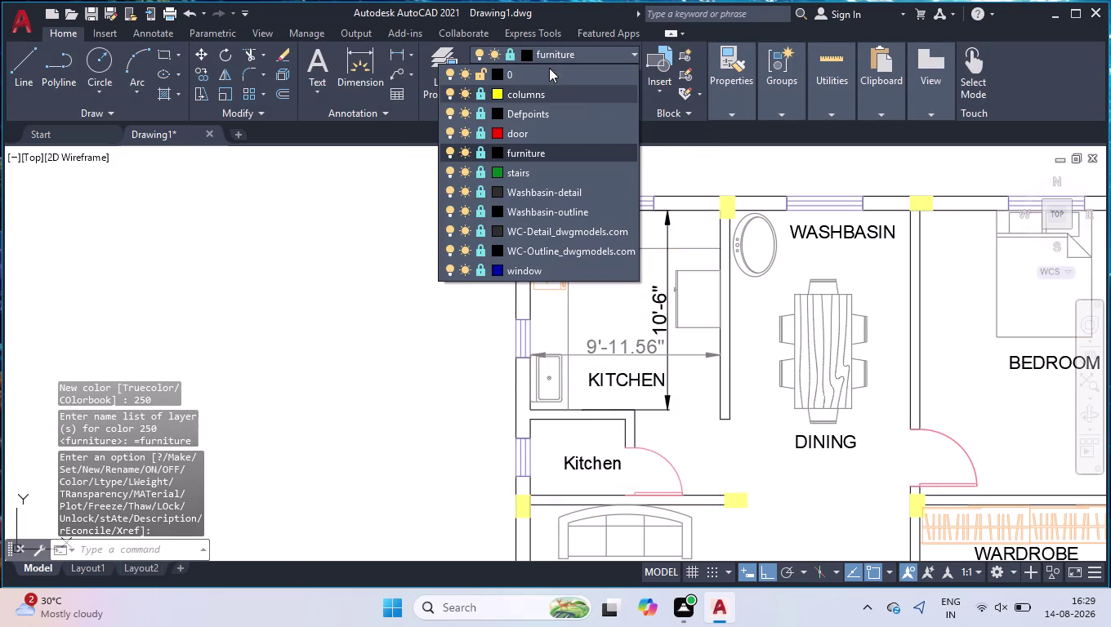
click(497, 155)
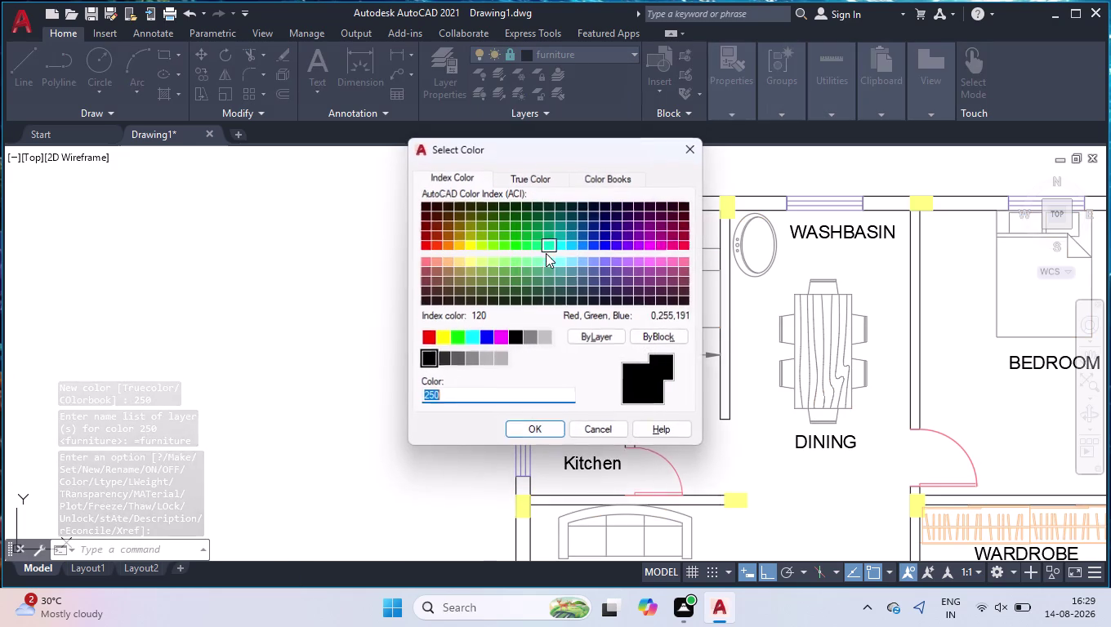
click(444, 248)
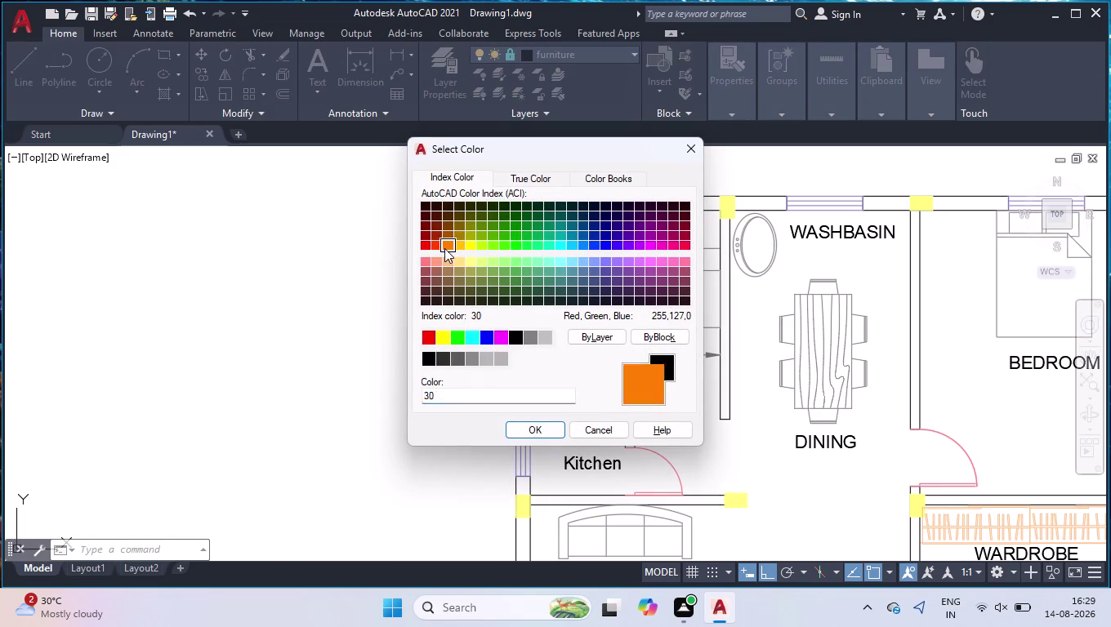
click(517, 429)
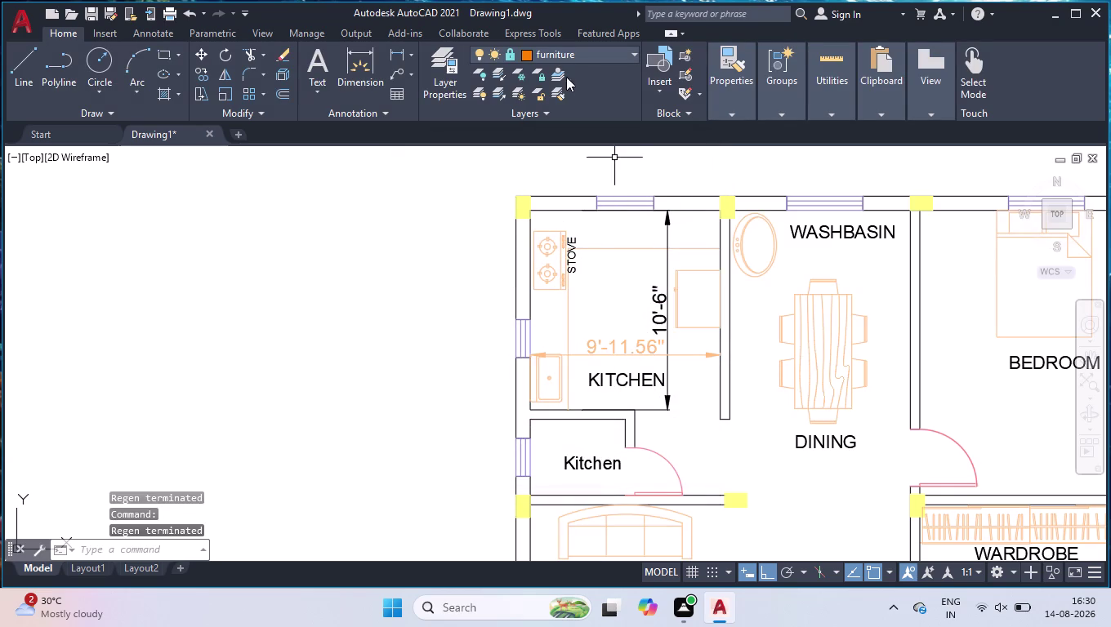
Unlock the furniture layer and move the 9'-11.56" dimension onto layer 0.
click(514, 56)
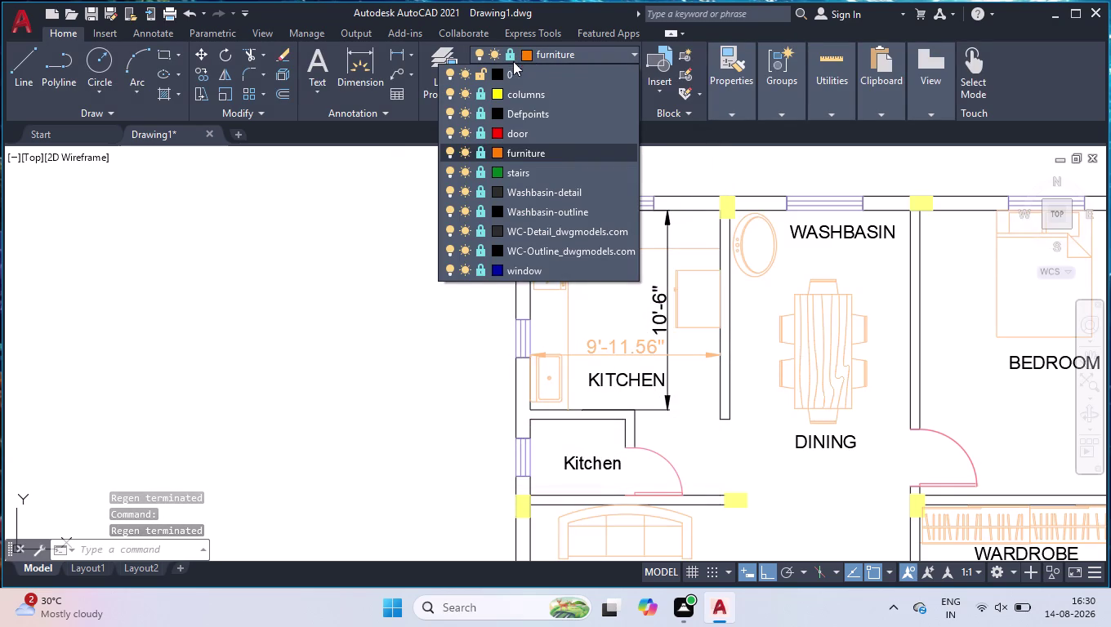
click(485, 157)
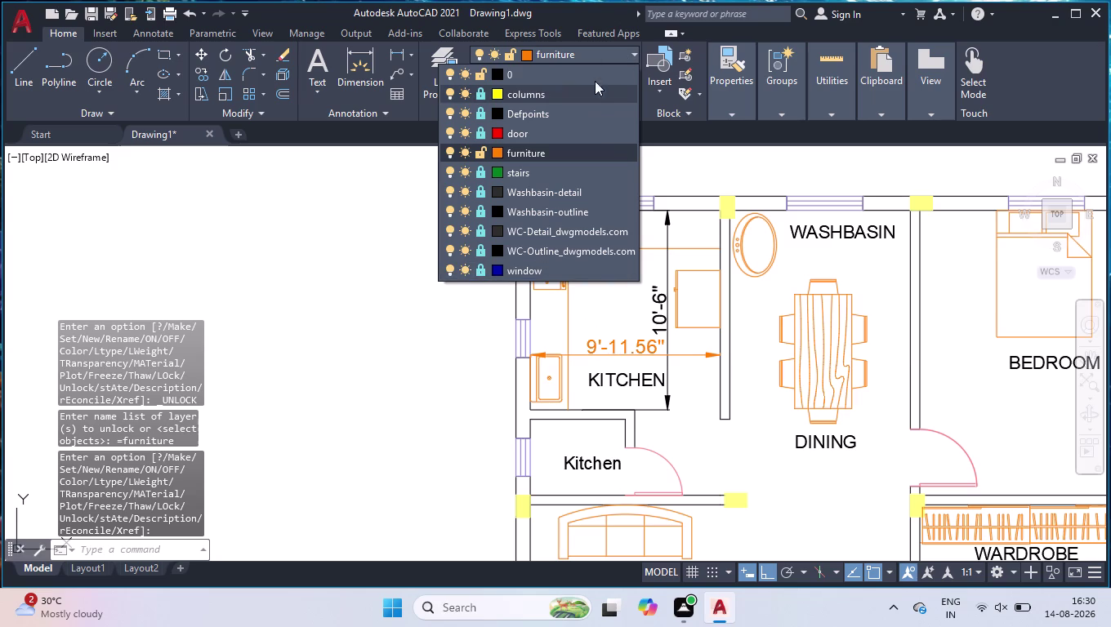
click(629, 351)
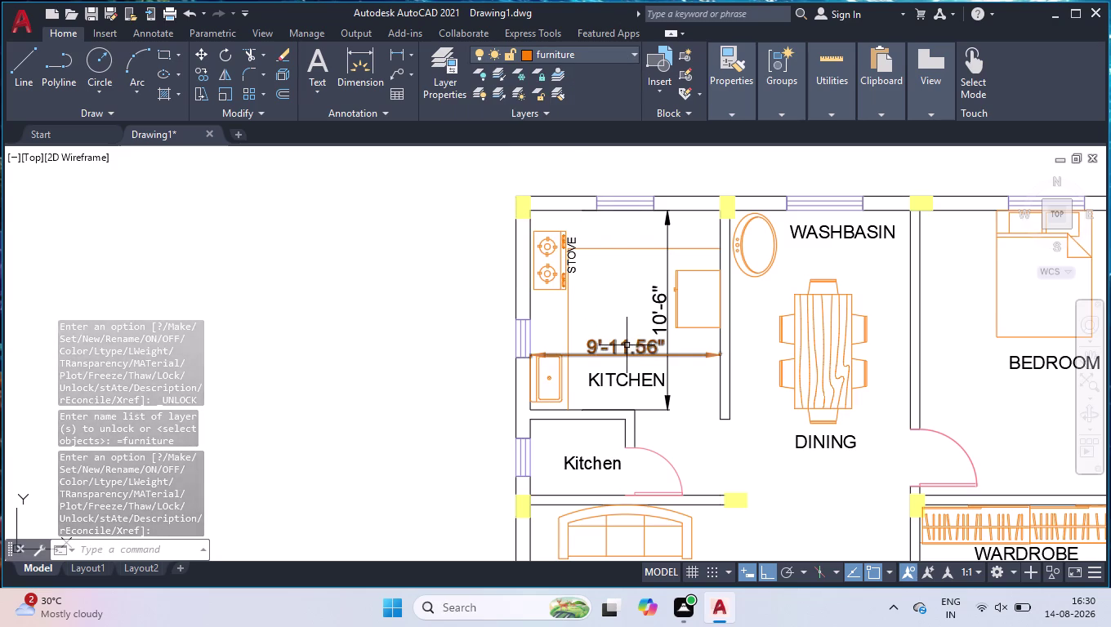
click(627, 346)
click(566, 50)
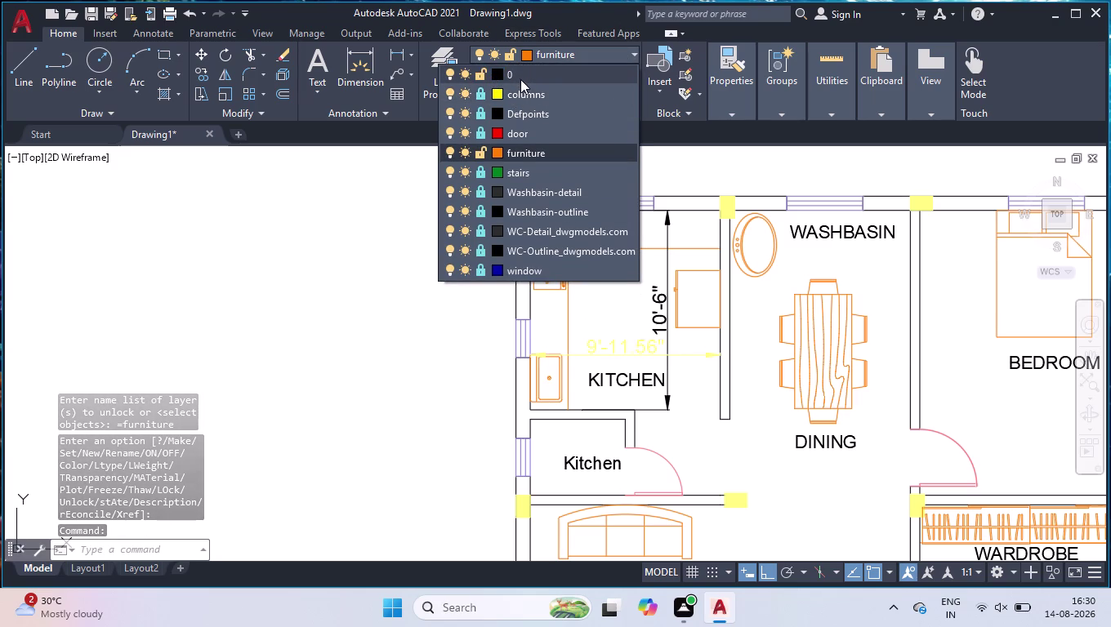
click(520, 76)
Relock the furniture layer, deselect the dimension and zoom out.
click(544, 52)
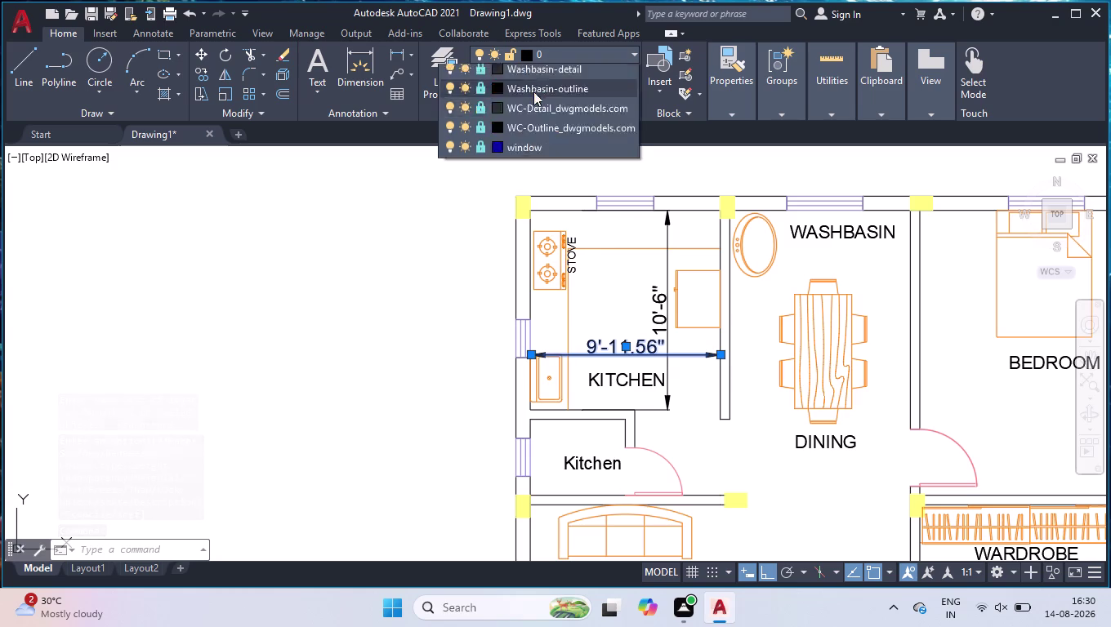
click(482, 151)
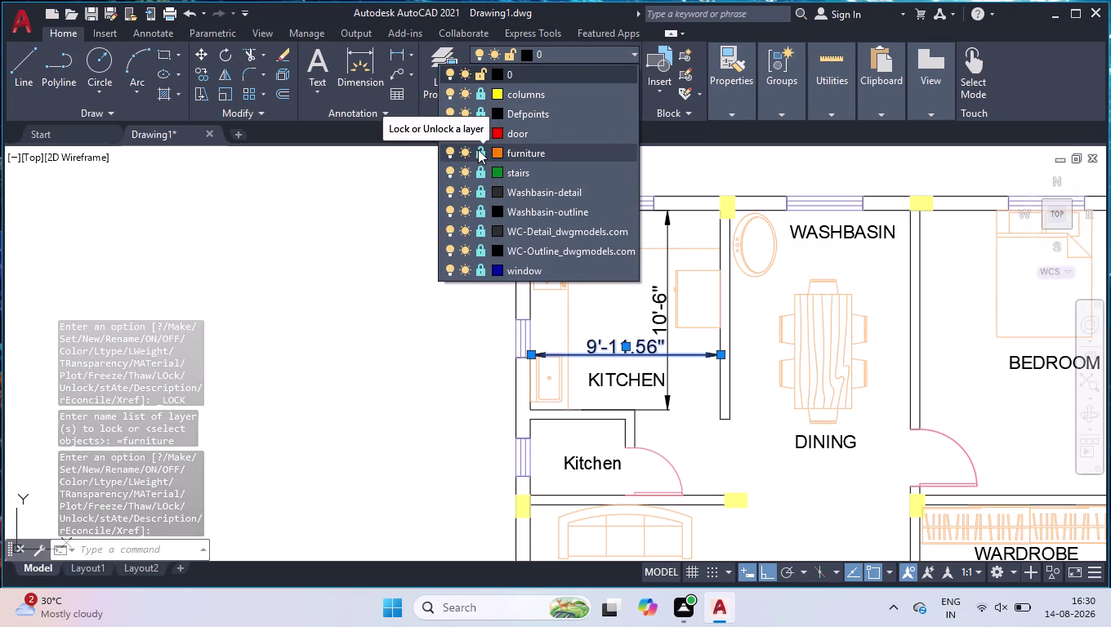
click(477, 150)
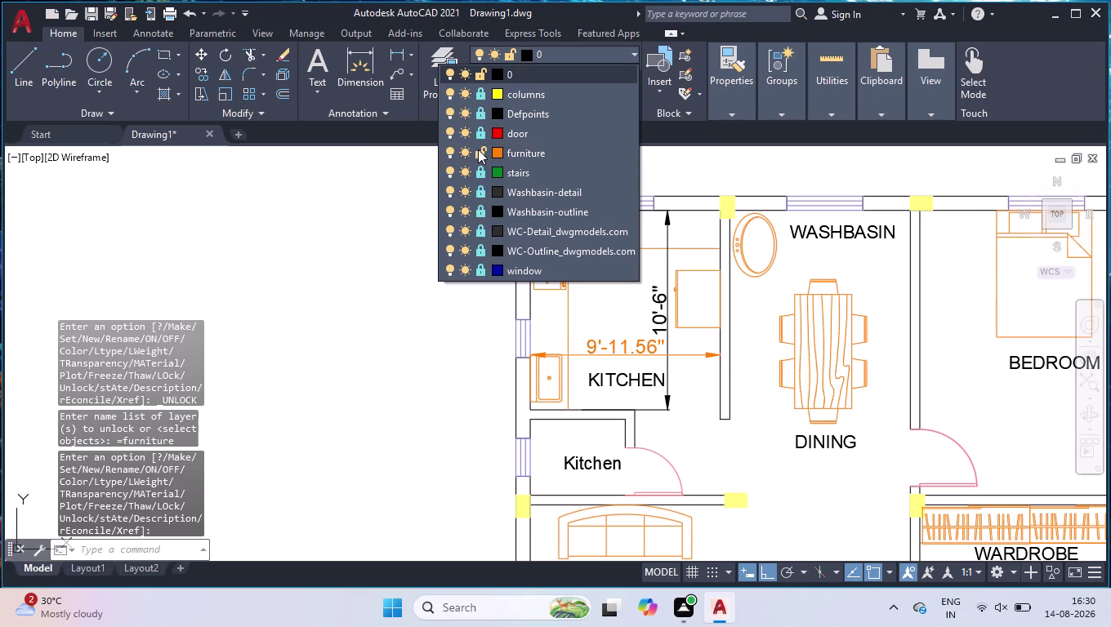
click(478, 149)
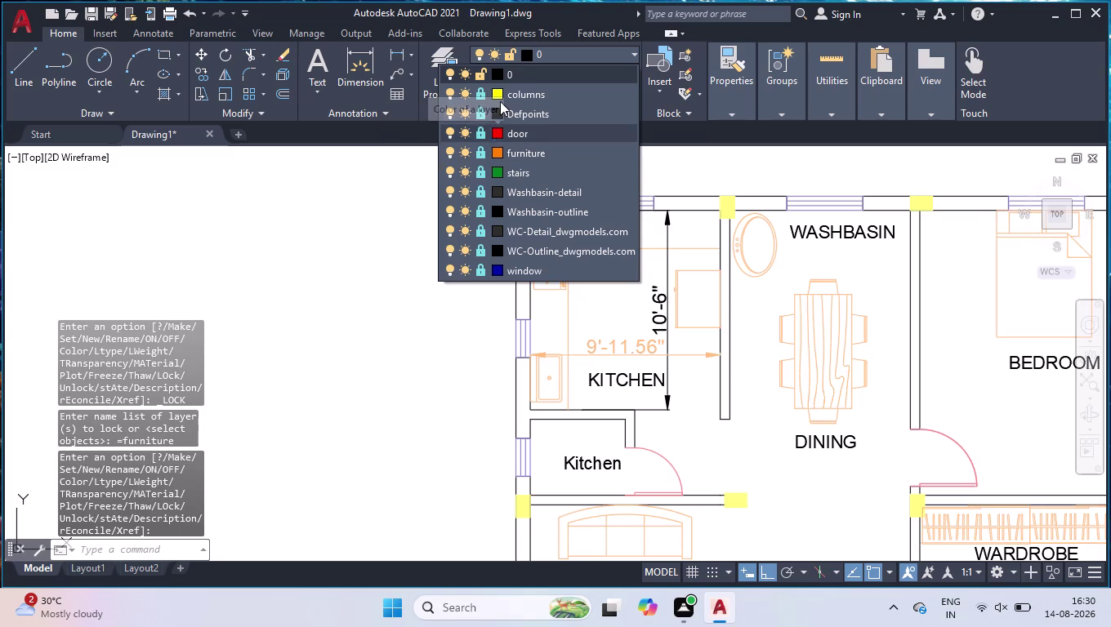
click(621, 49)
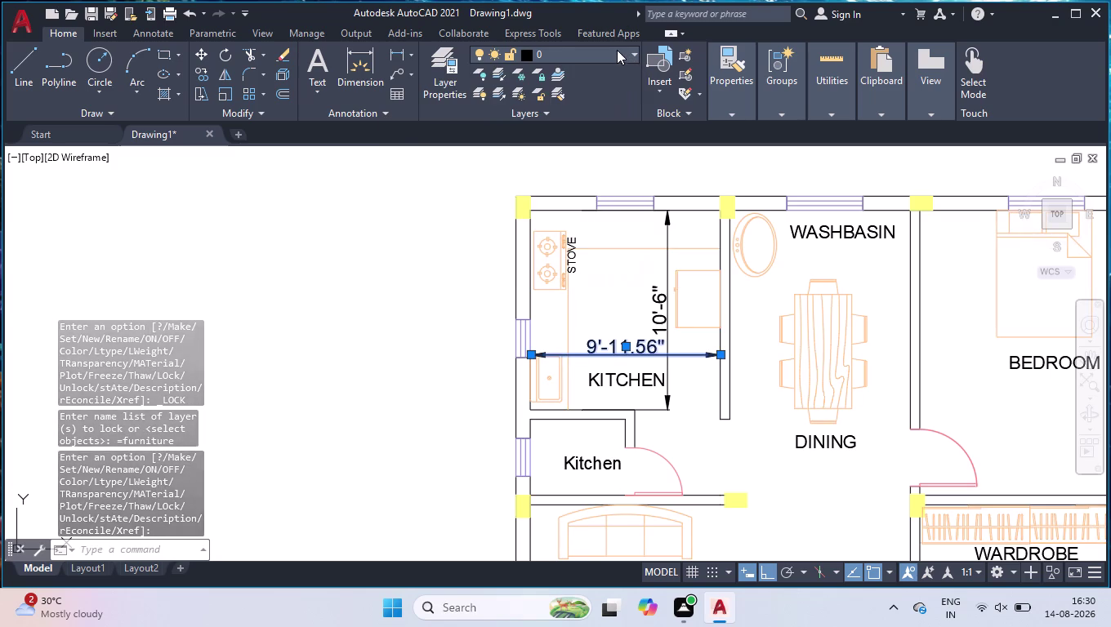
click(647, 290)
click(582, 386)
scroll(down, 3)
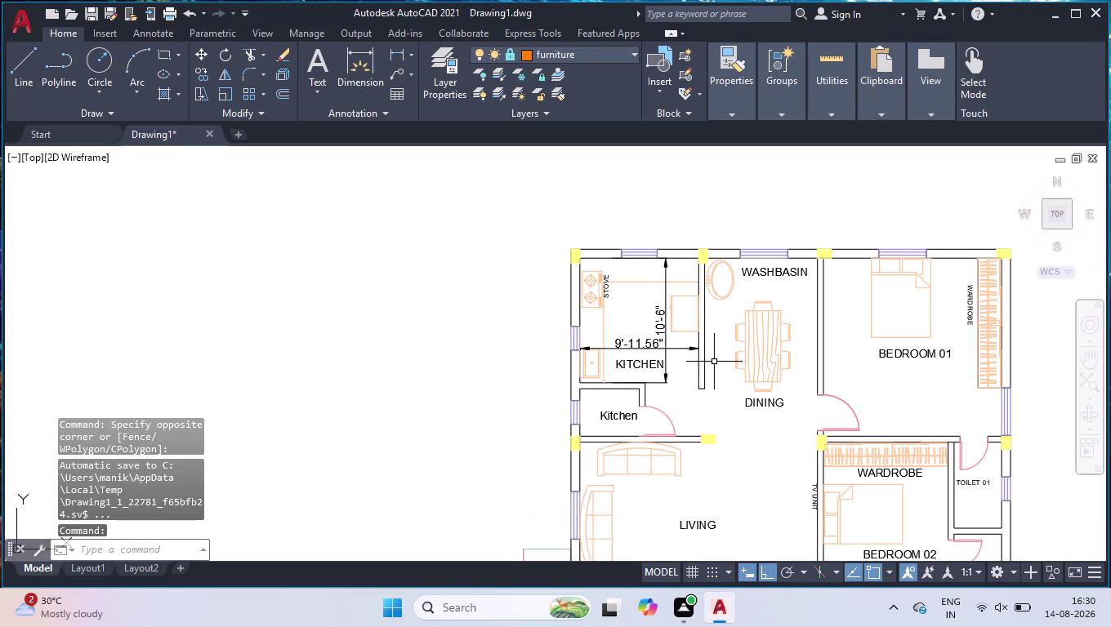
Zoom in on the kitchen width dimension's left end and select the dimension.
scroll(up, 3)
scroll(up, 3)
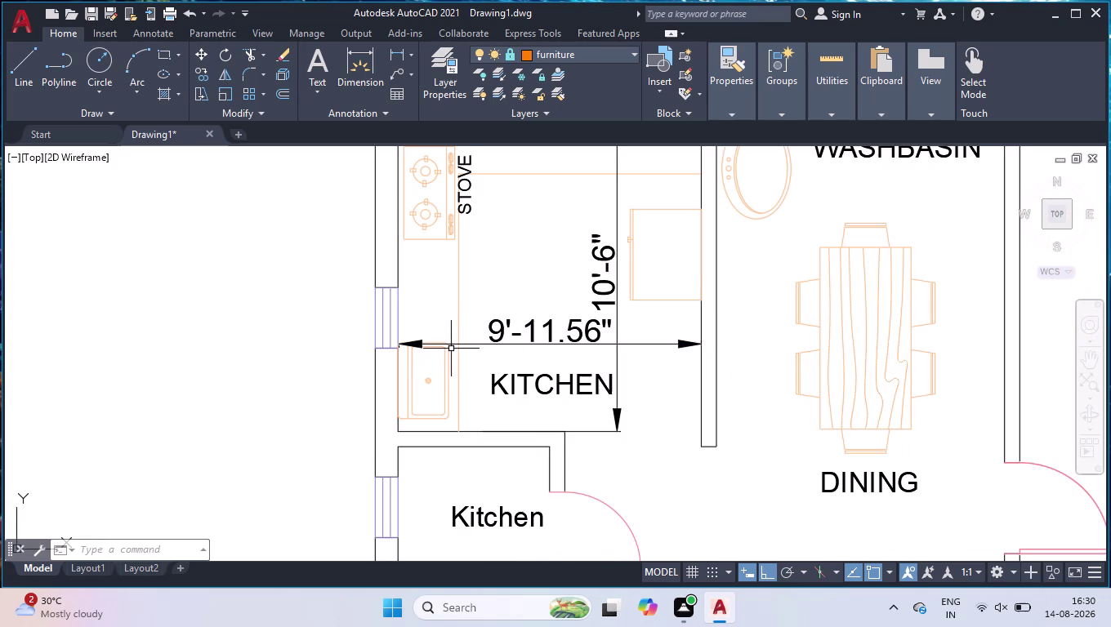
scroll(up, 3)
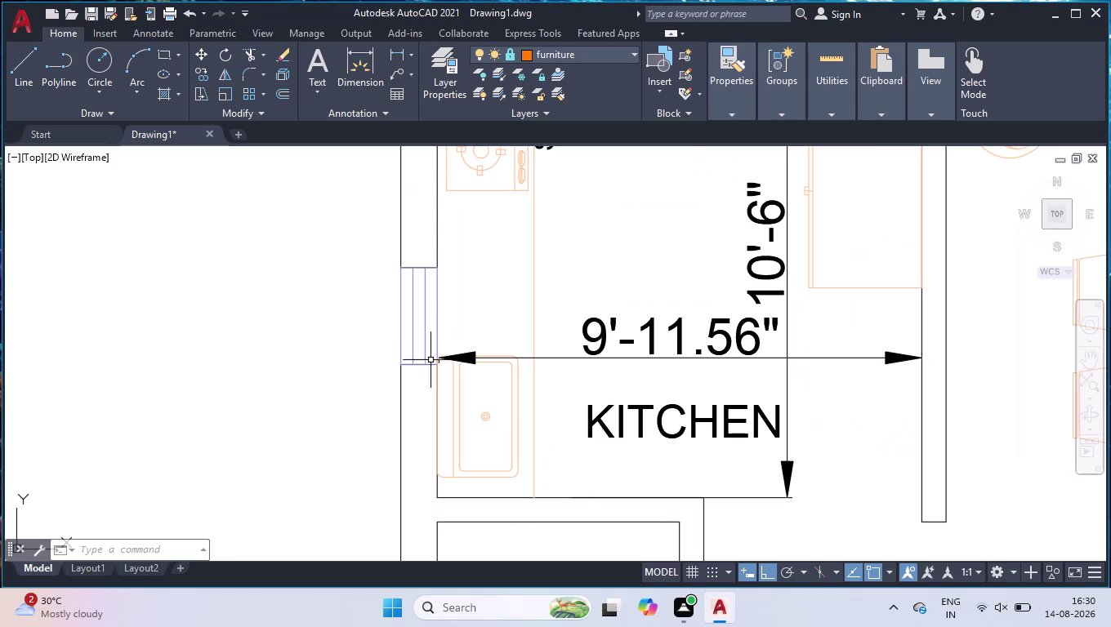
scroll(up, 3)
scroll(up, 3)
click(328, 287)
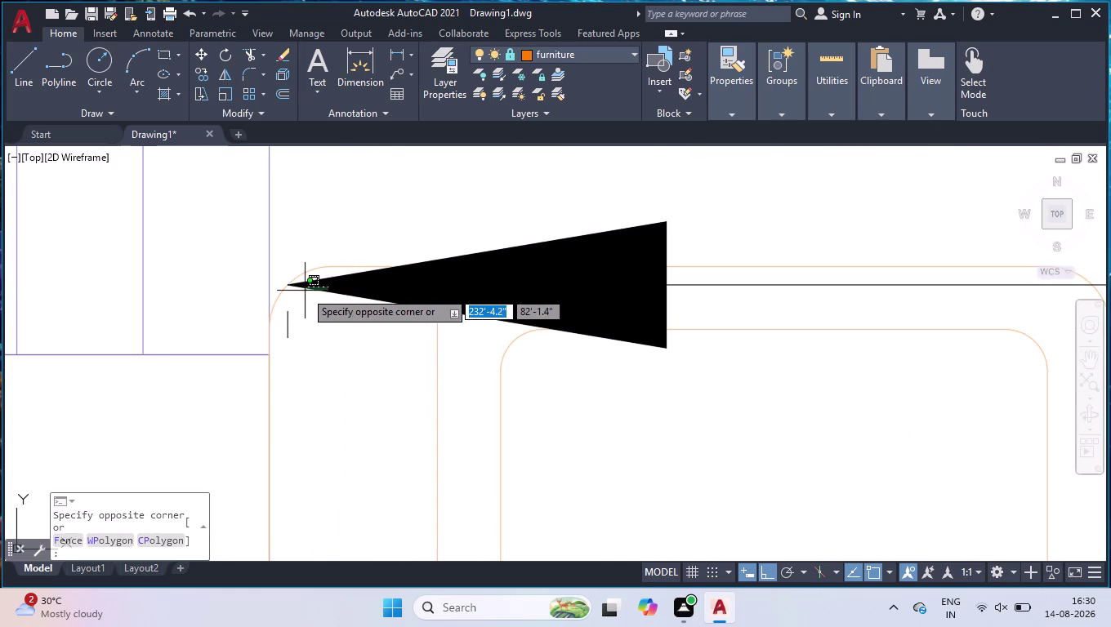
click(304, 291)
click(292, 282)
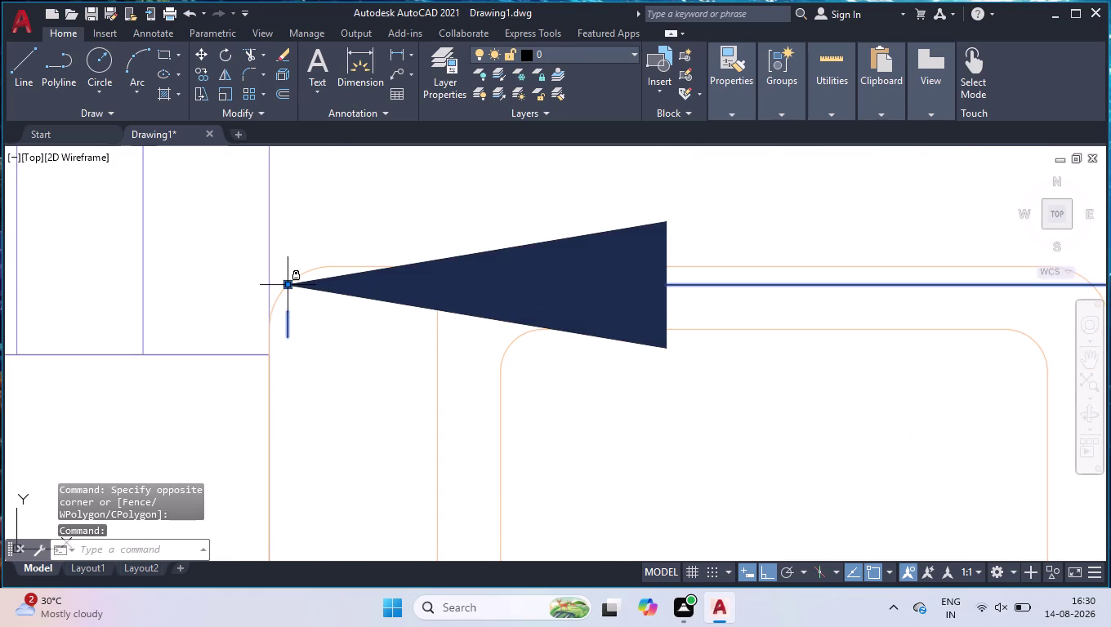
Stretch its left grip onto the wall corner so it reads 10', then deselect.
click(288, 323)
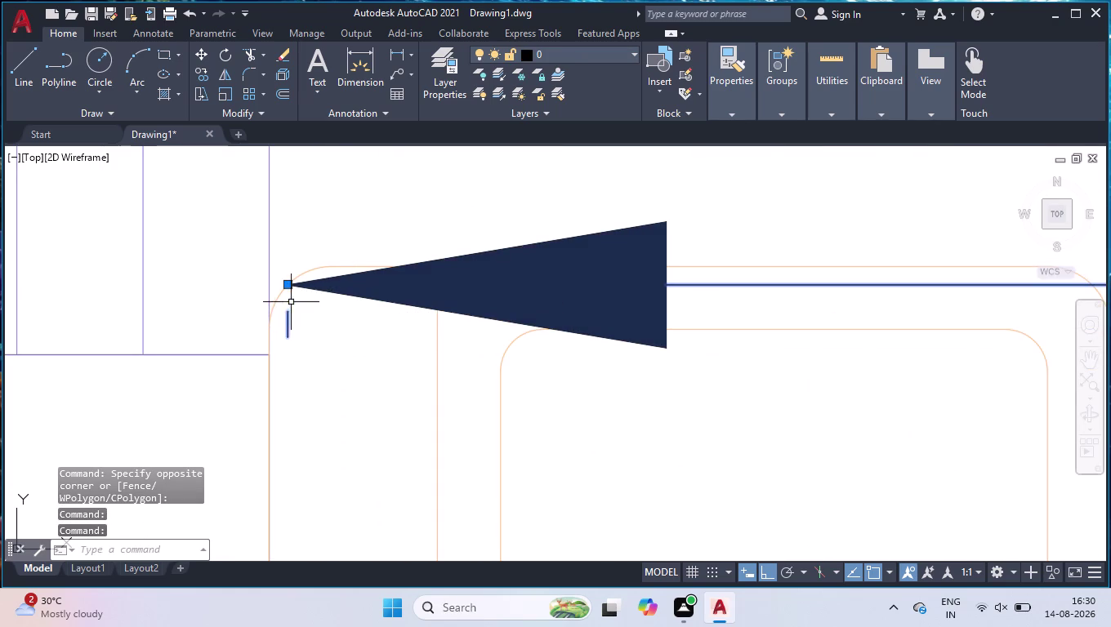
click(288, 286)
click(271, 290)
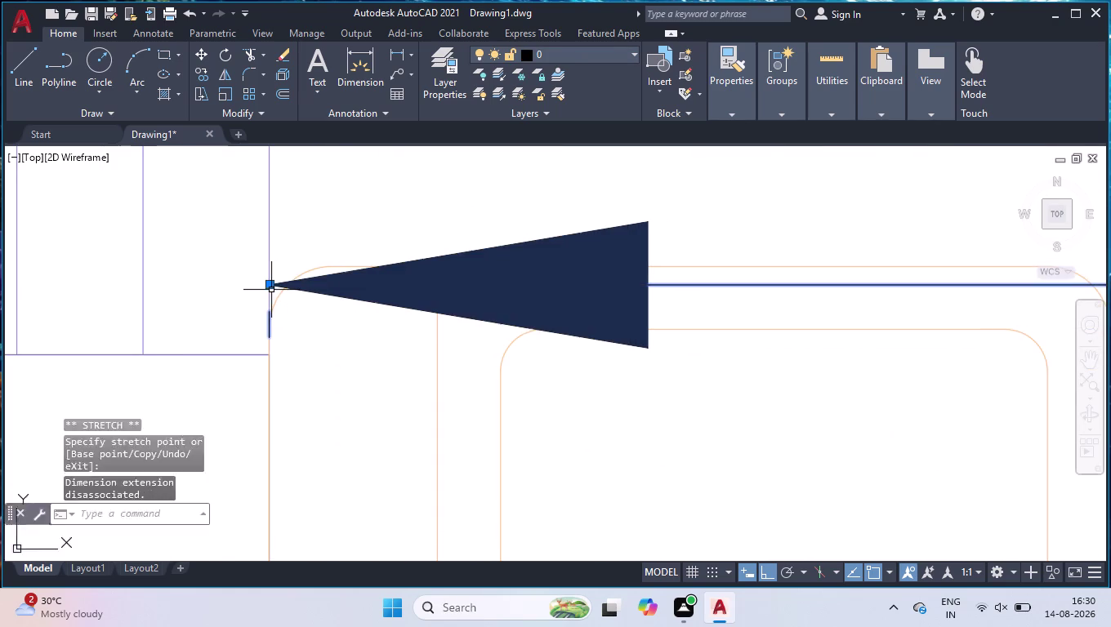
scroll(down, 3)
scroll(down, 3)
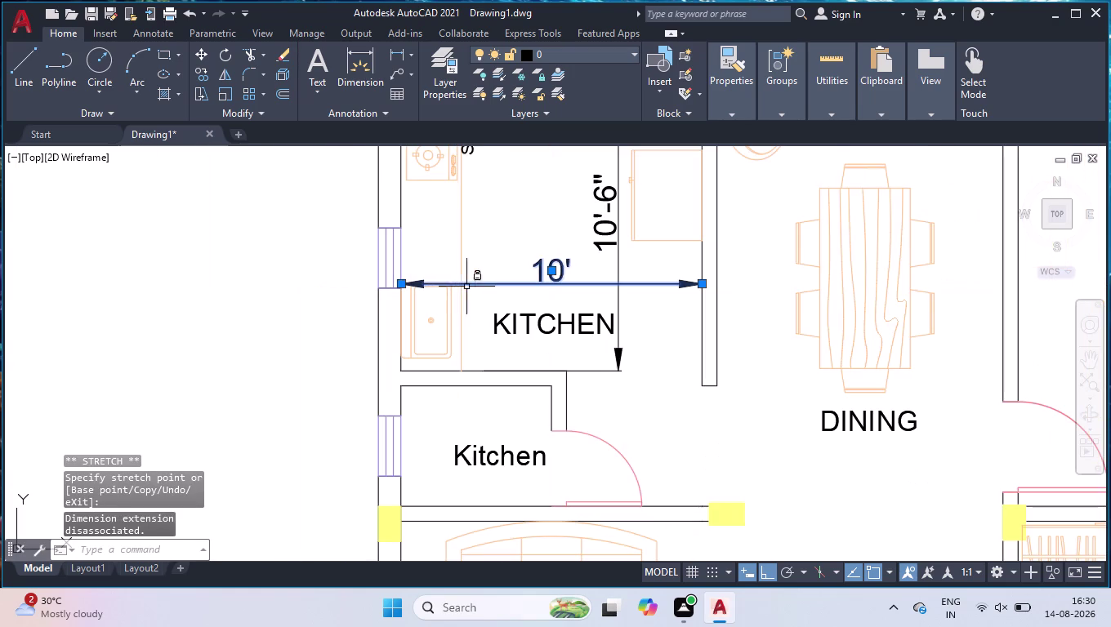
click(586, 268)
click(527, 317)
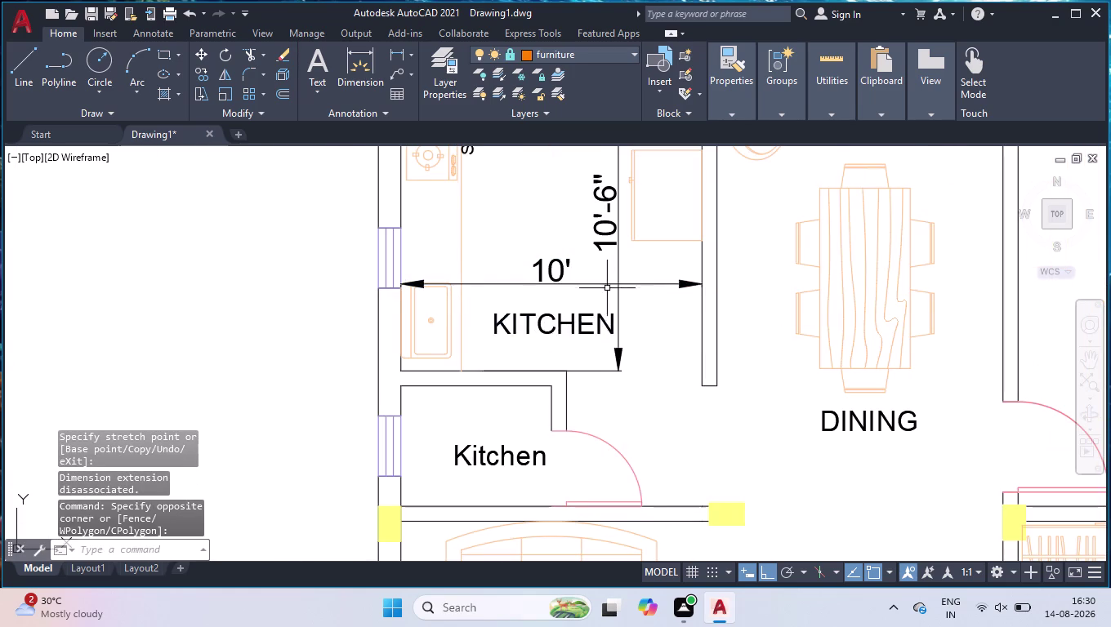
scroll(down, 3)
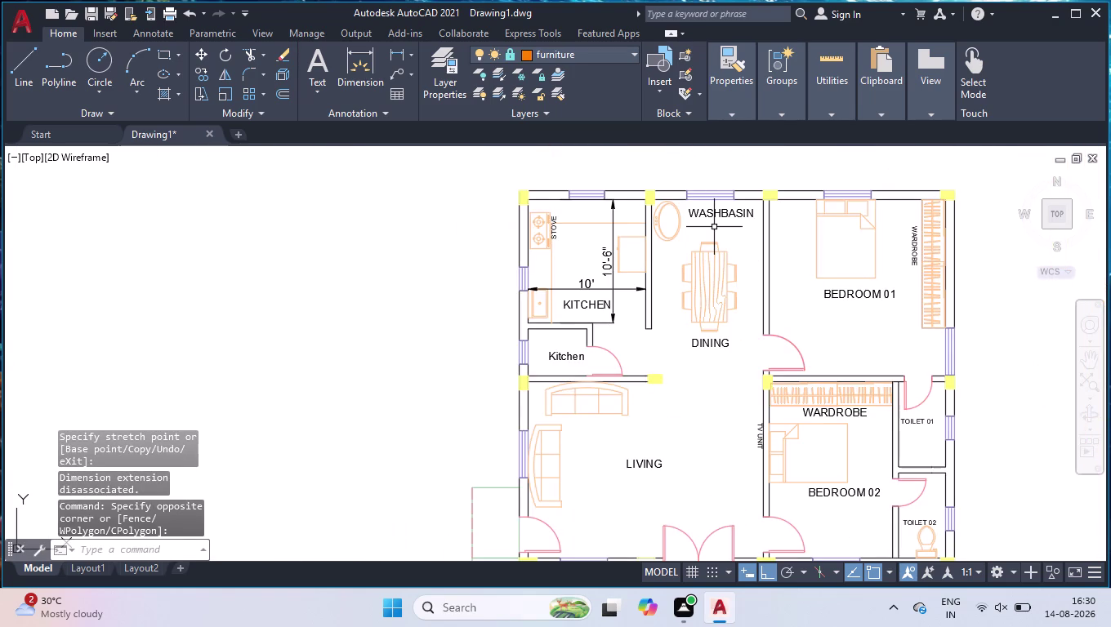
scroll(up, 3)
Rotate the WASHBASIN label 90° to vertical with the RO command.
click(746, 233)
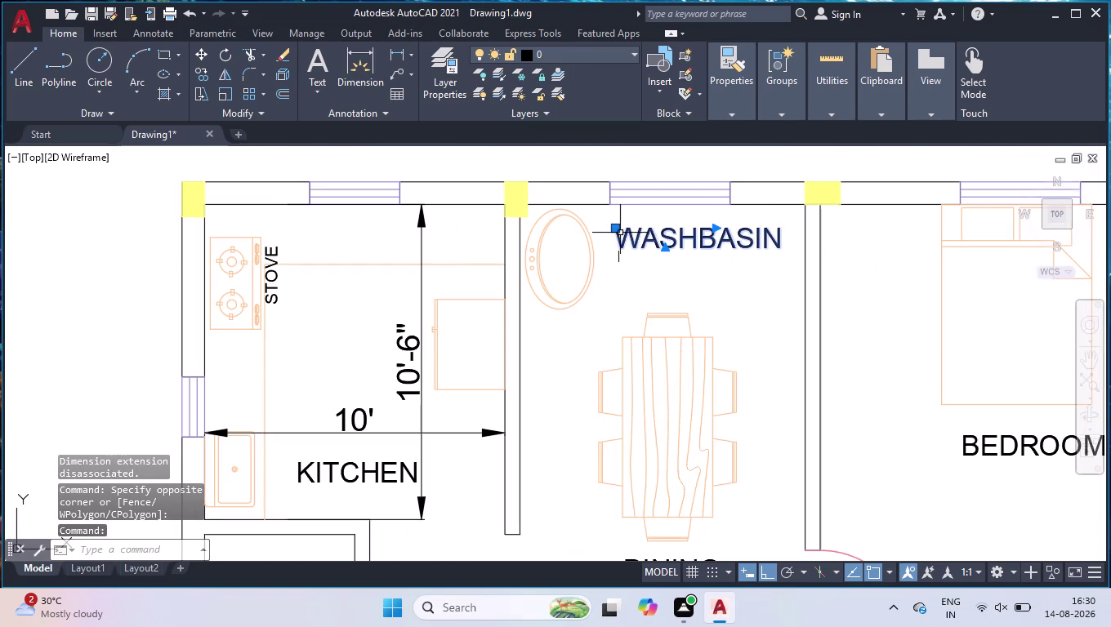
key(r)
key(o)
key(Return)
click(617, 240)
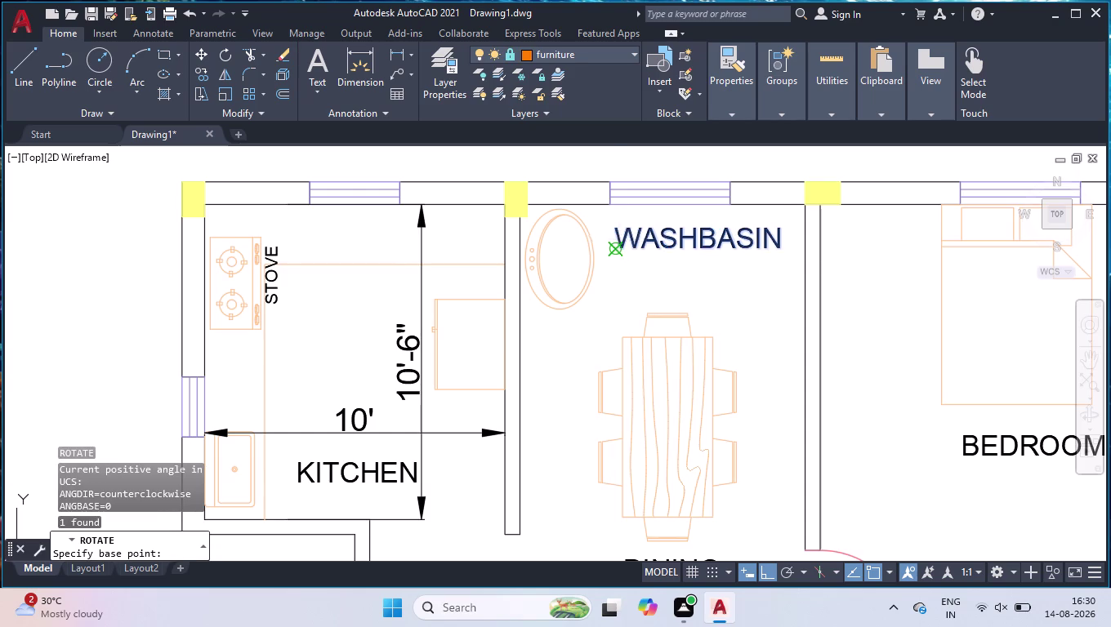
click(607, 215)
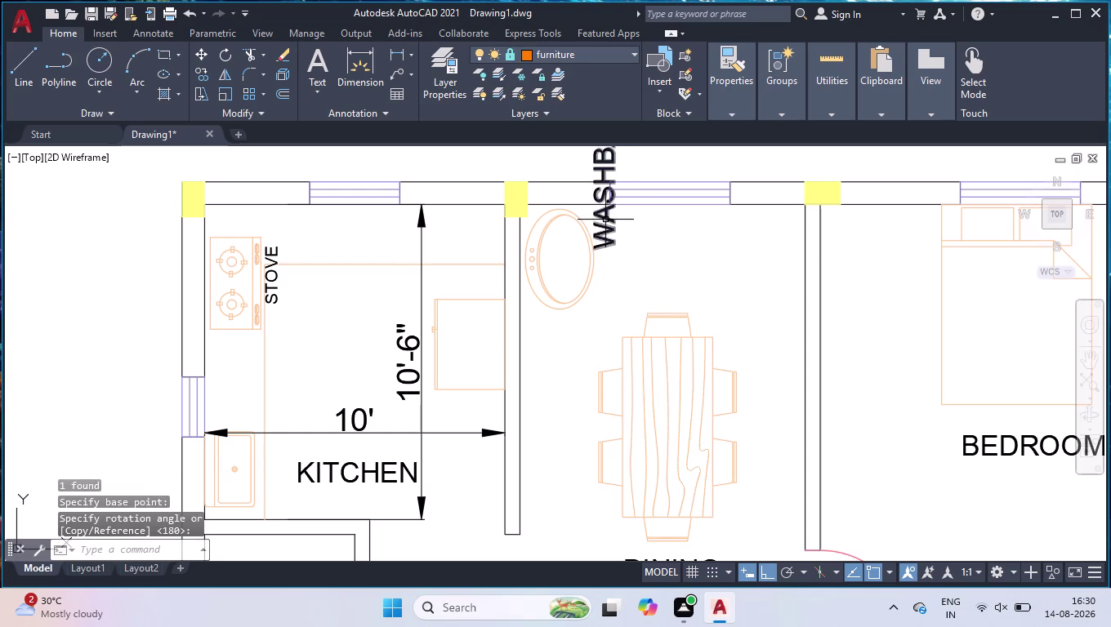
click(605, 220)
Set the WASHBASIN label's text height to 4" in Properties.
key(ctrl+1)
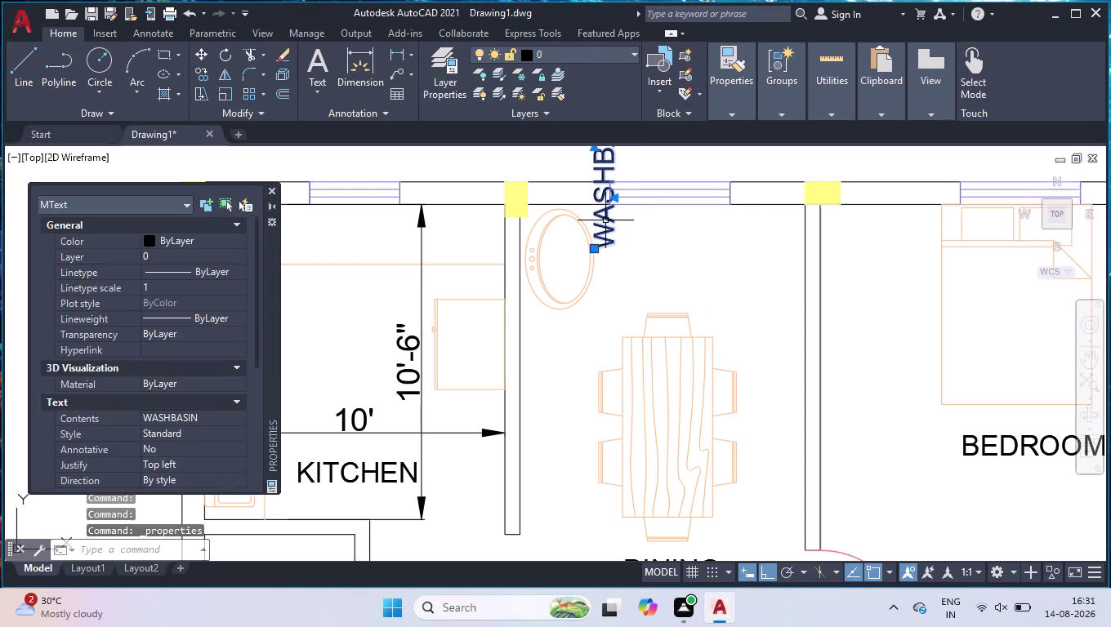
scroll(down, 3)
click(195, 303)
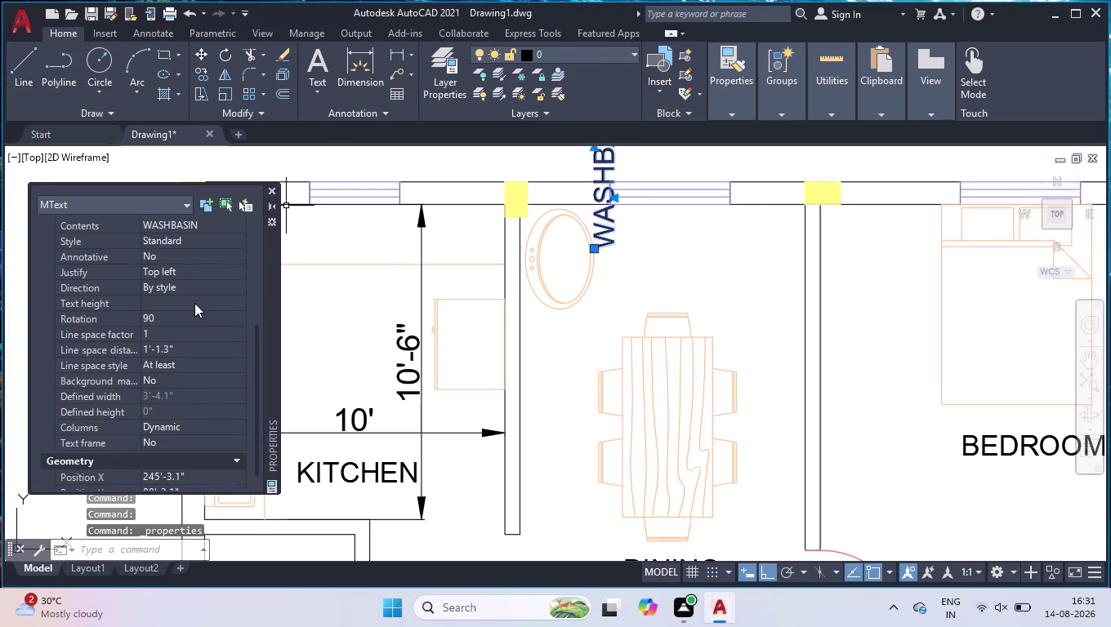
text(4")
key(Return)
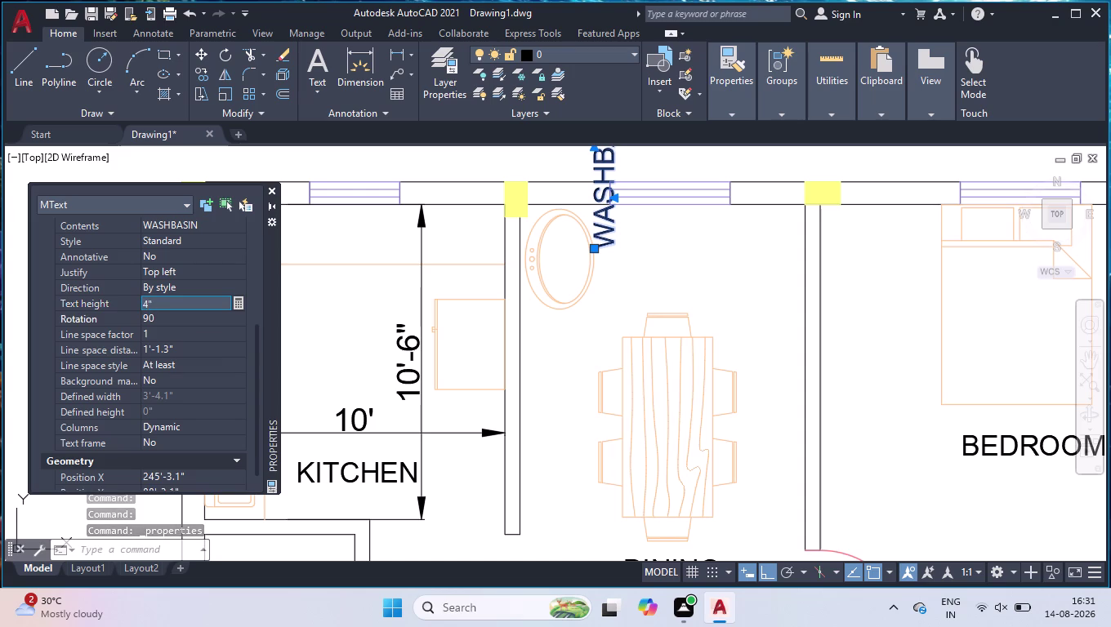
Move the label beside the washbasin and close the Properties panel.
click(594, 248)
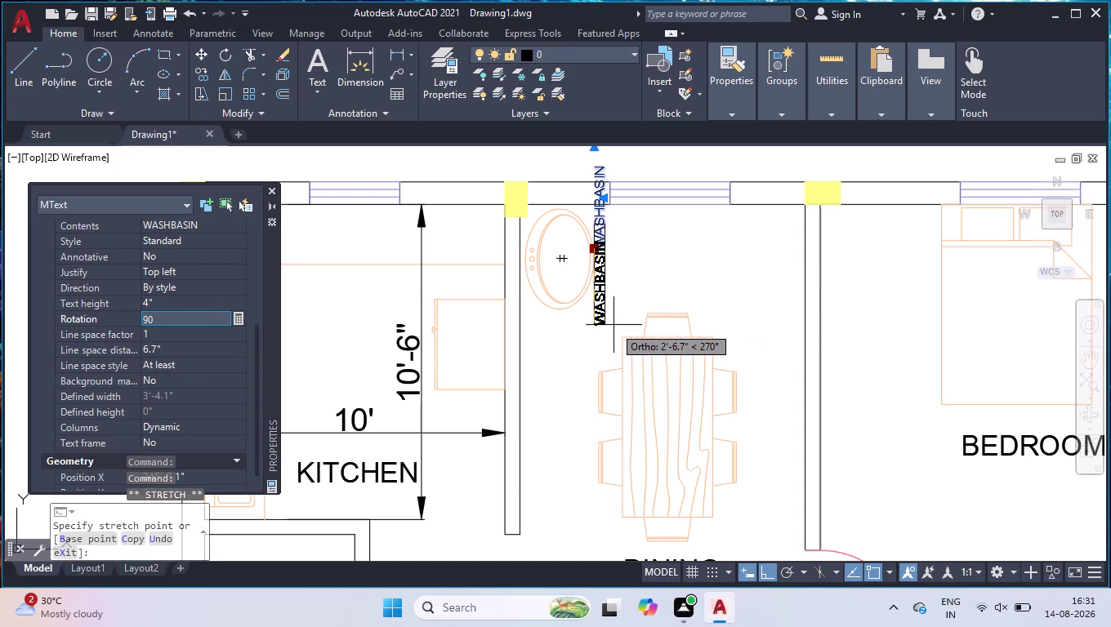
click(615, 324)
click(274, 196)
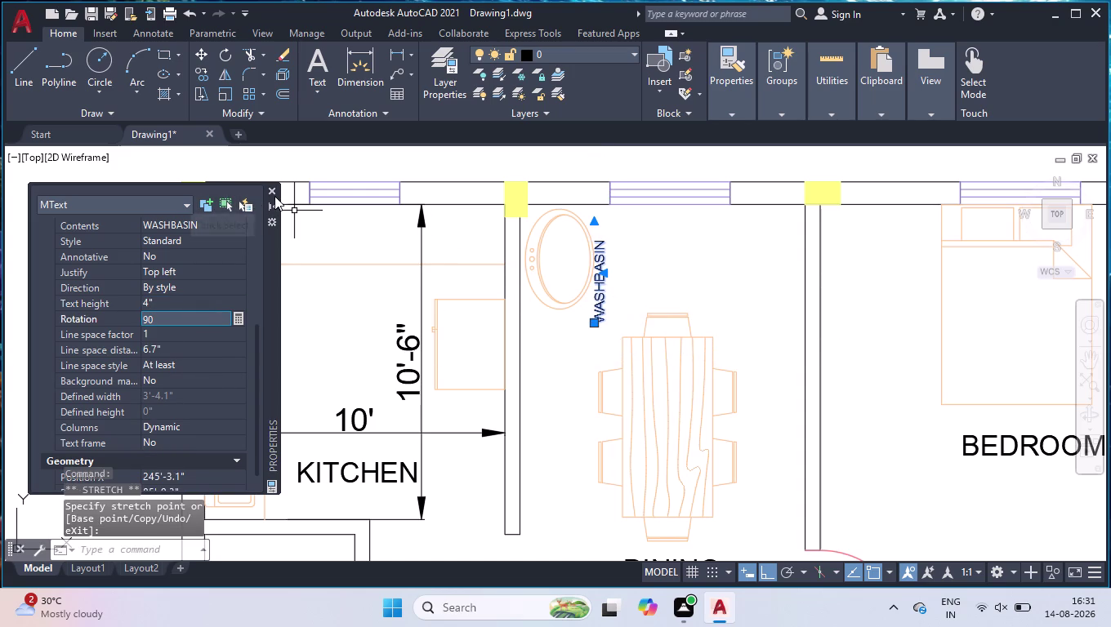
click(631, 261)
click(562, 321)
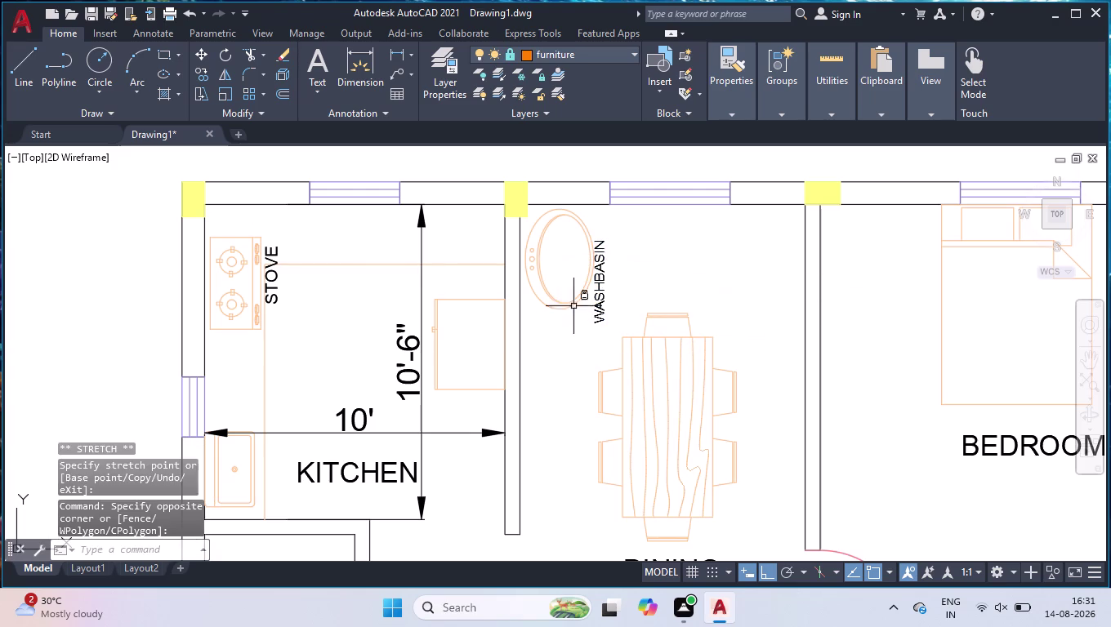
scroll(down, 3)
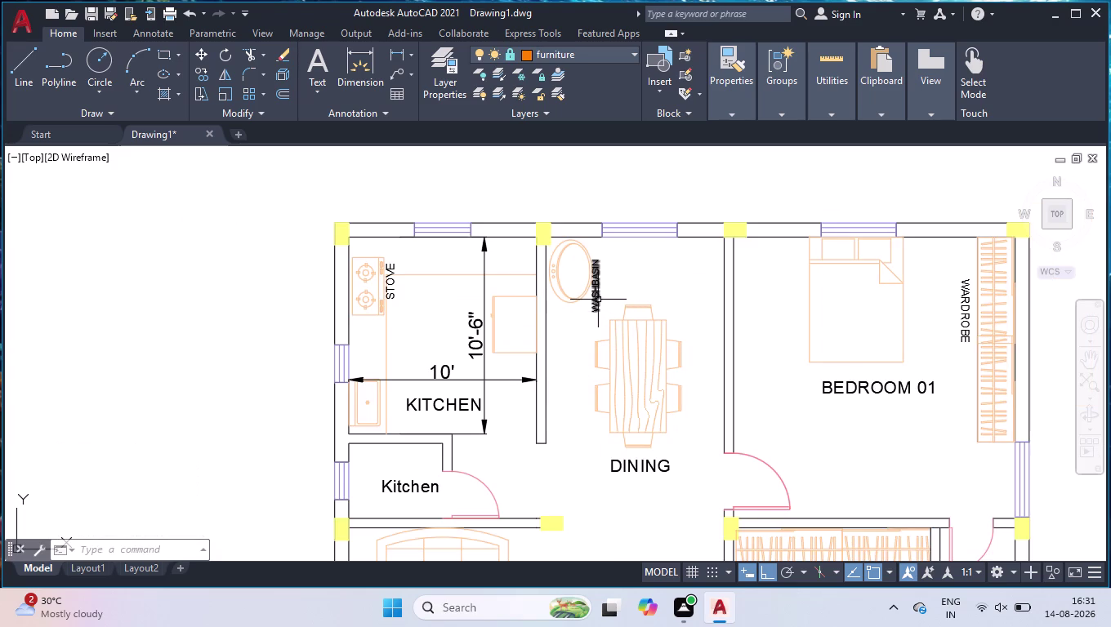
Fine-tune the WASHBASIN label's position next to the oval basin using its grip.
click(598, 289)
click(595, 310)
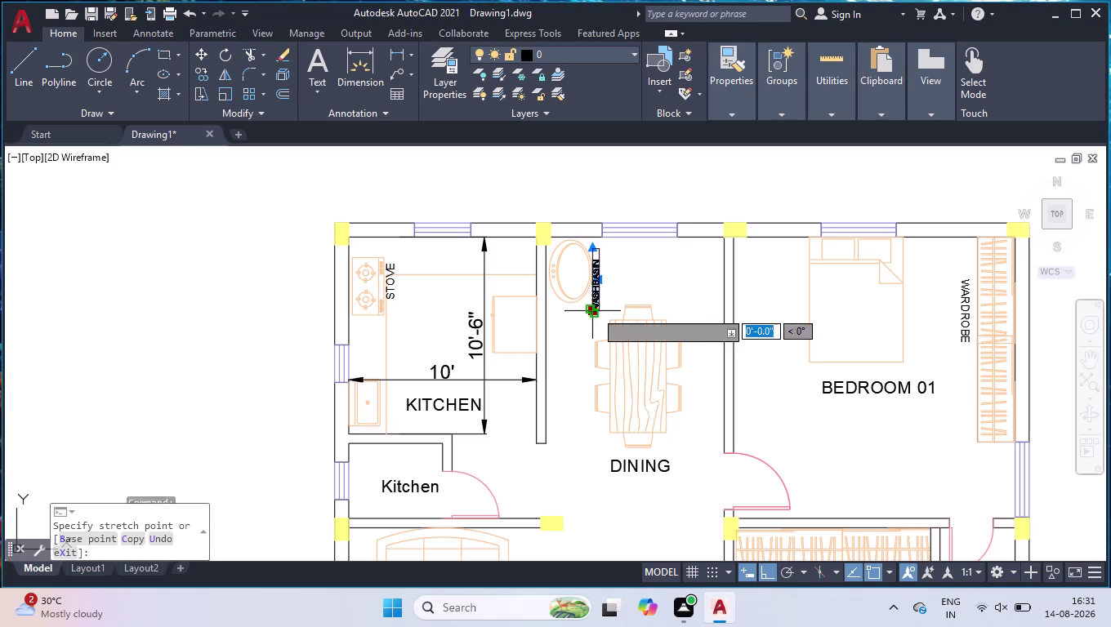
click(595, 294)
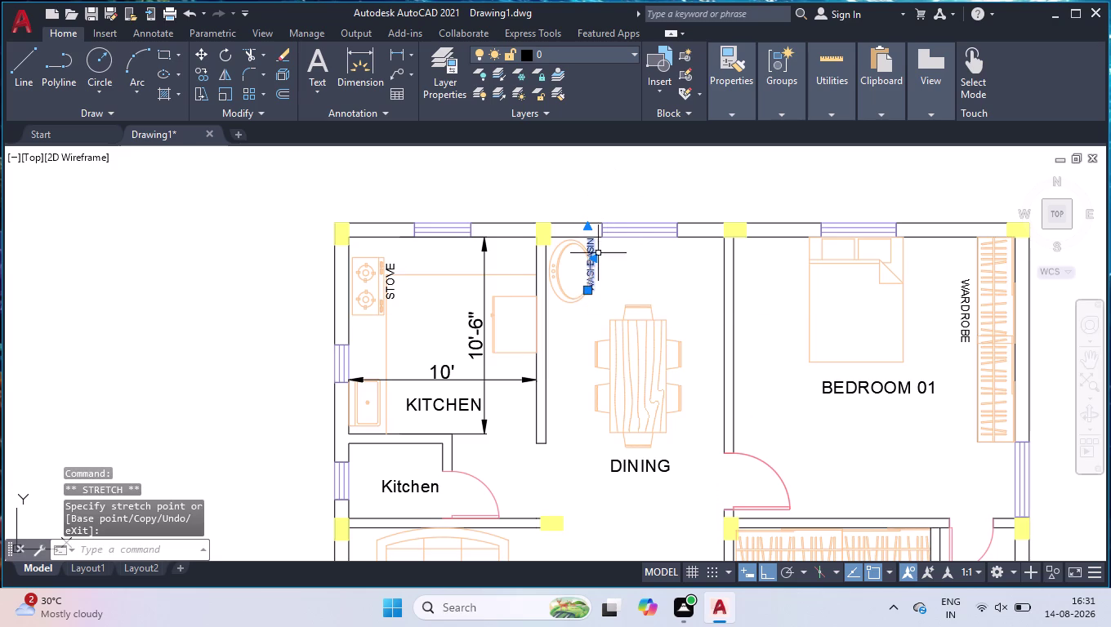
scroll(up, 3)
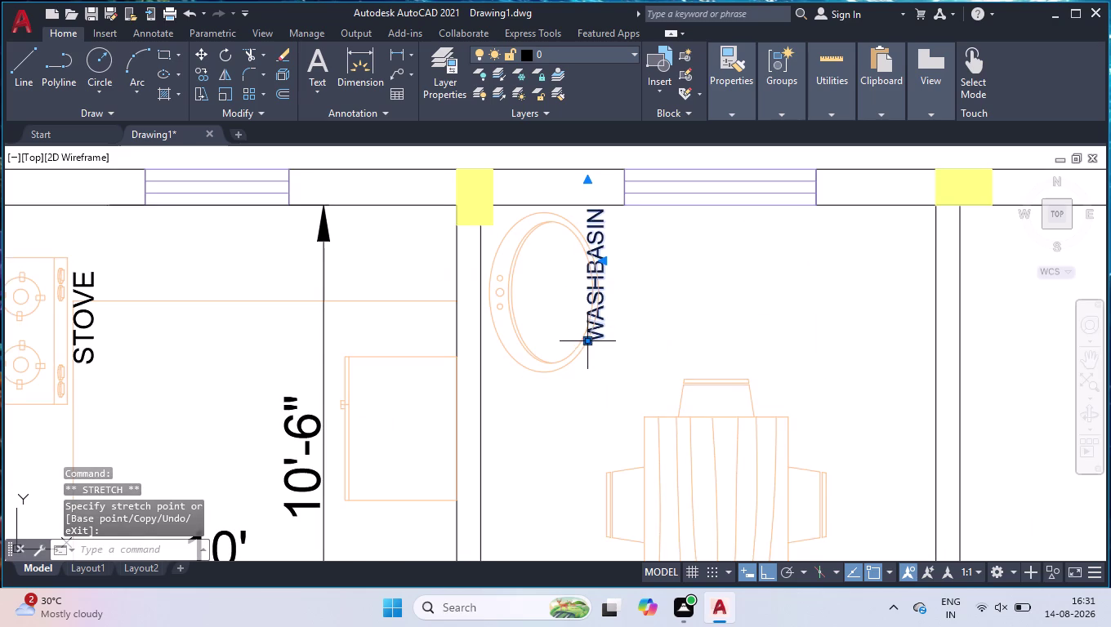
click(591, 344)
click(606, 343)
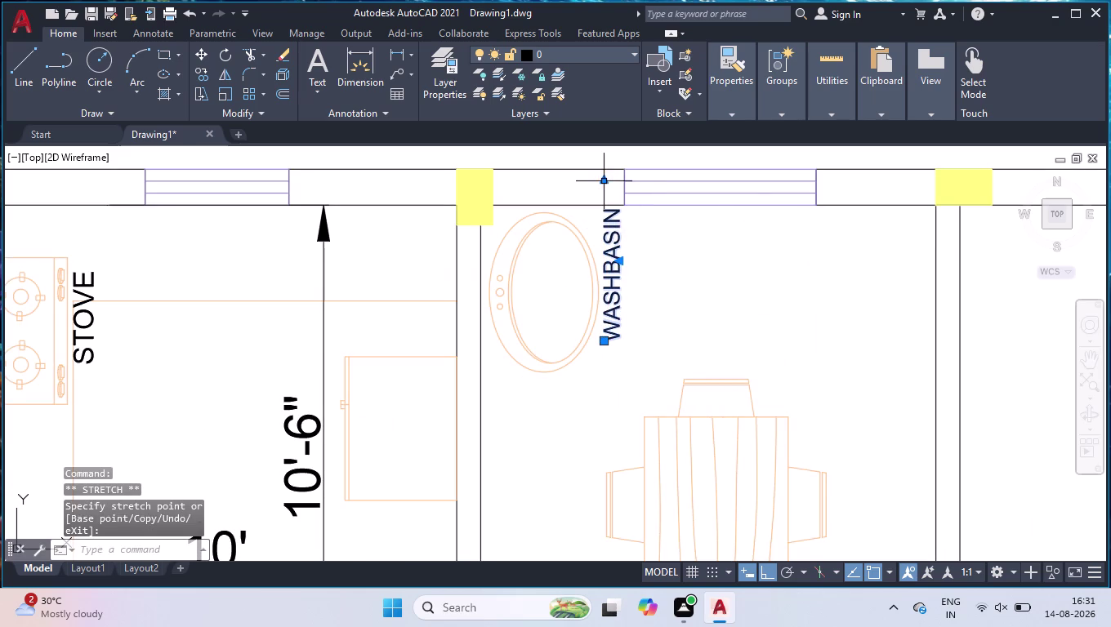
click(603, 181)
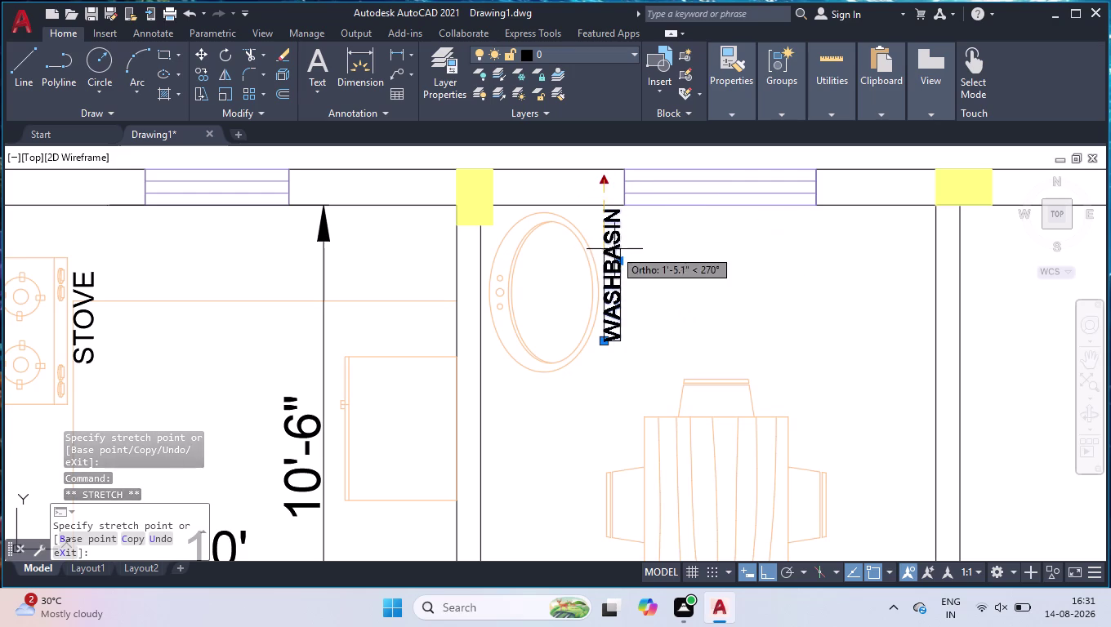
click(613, 252)
Break the WASHBASIN text into two lines, WASH and BASIN.
double_click(608, 282)
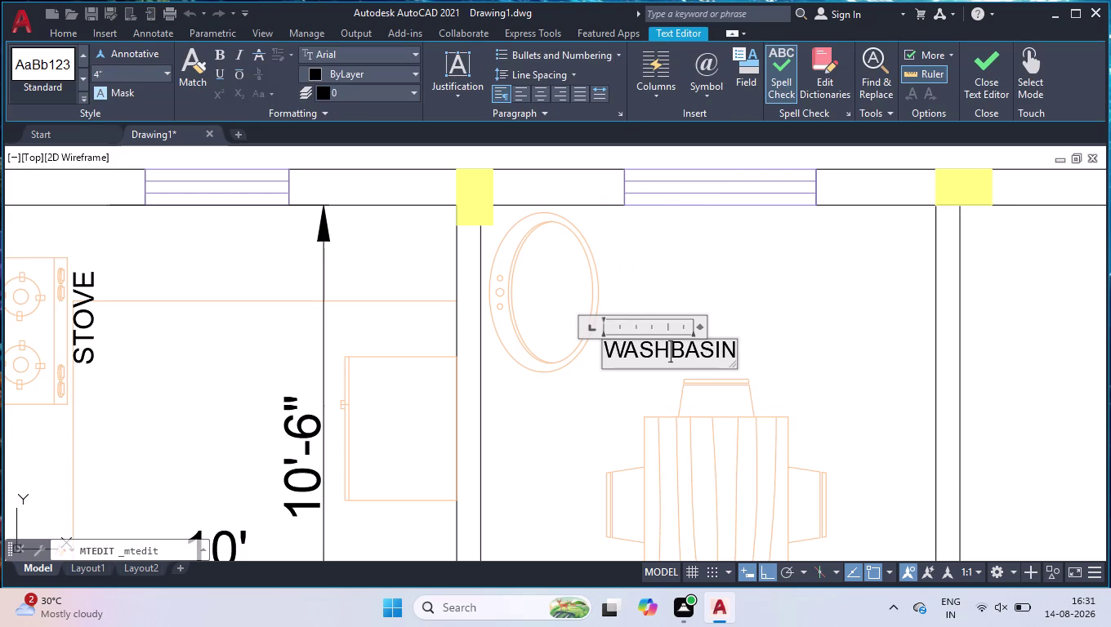
click(674, 350)
key(Return)
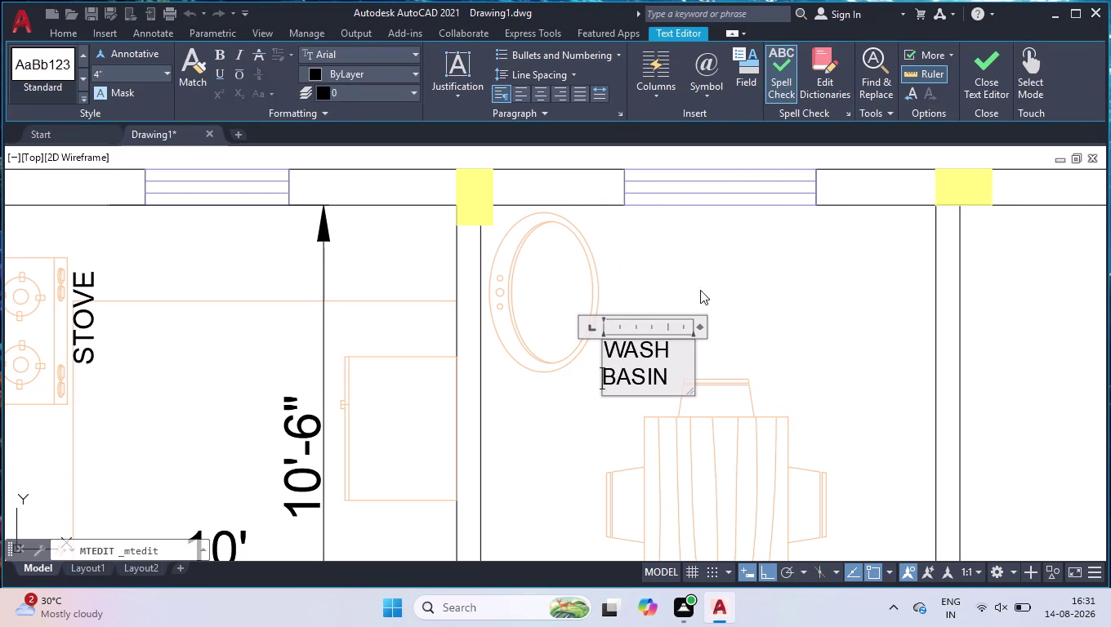
click(696, 265)
Move the two-line WASH BASIN label beside the oval basin.
click(641, 301)
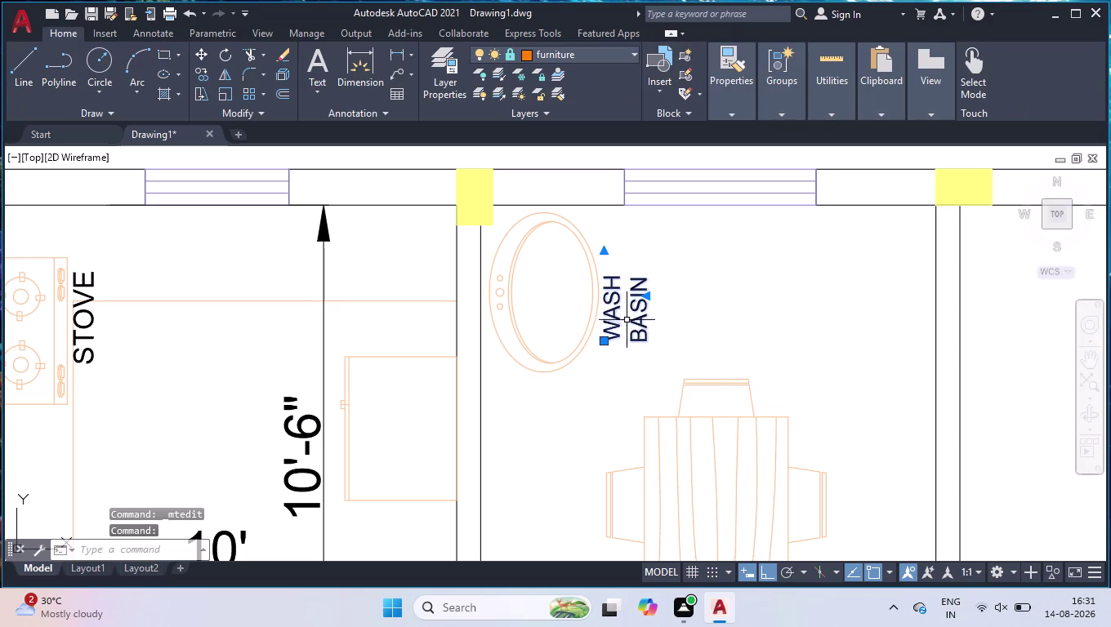
click(600, 341)
click(600, 315)
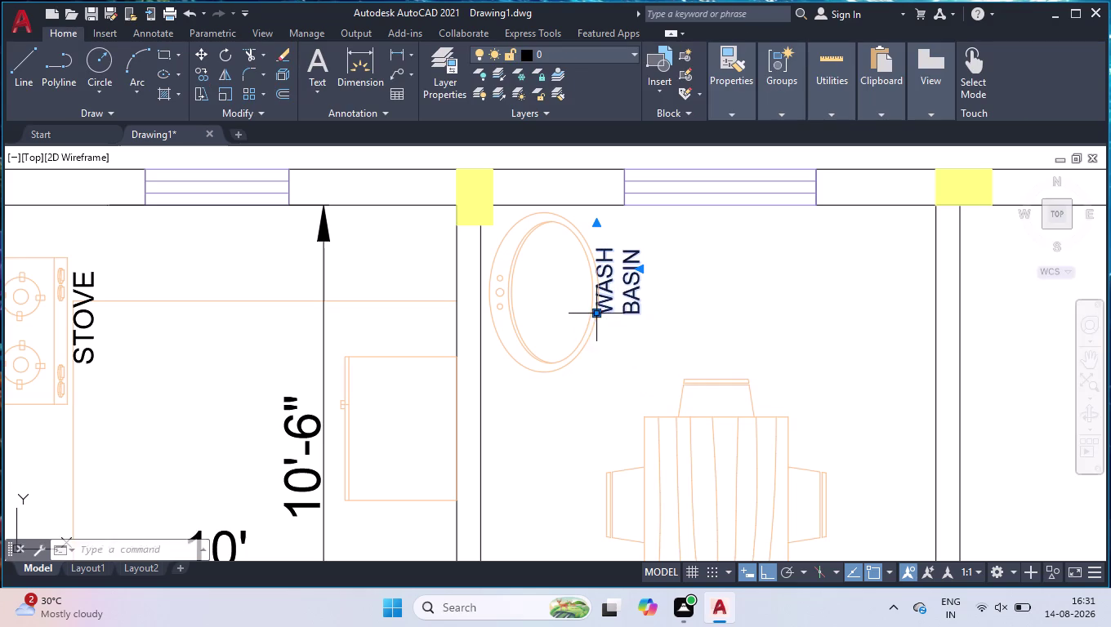
scroll(up, 3)
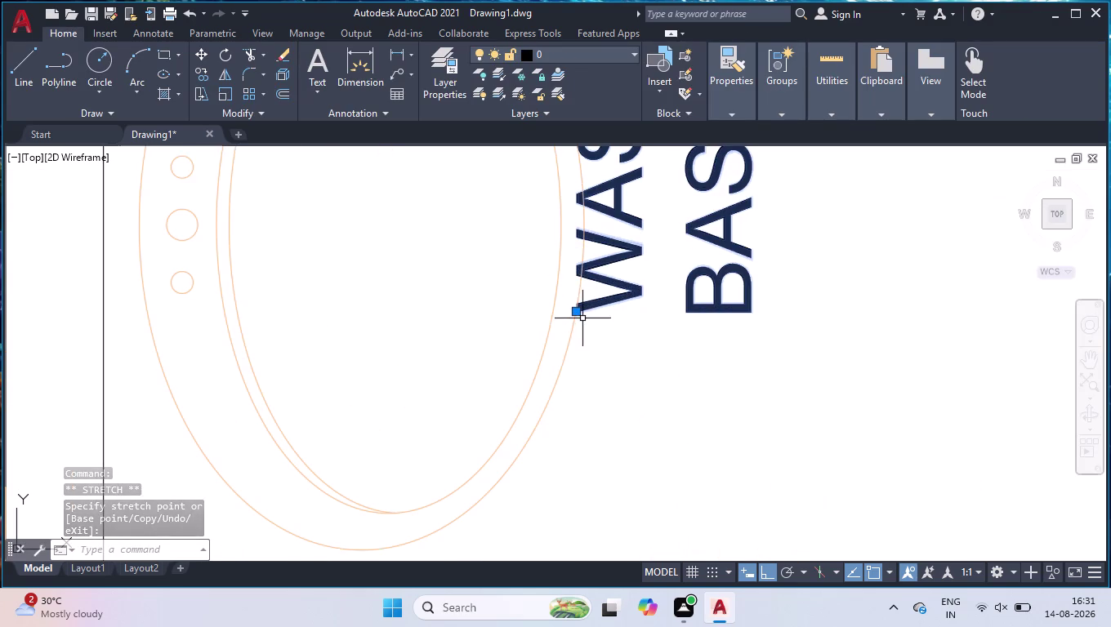
click(578, 314)
click(627, 324)
scroll(down, 3)
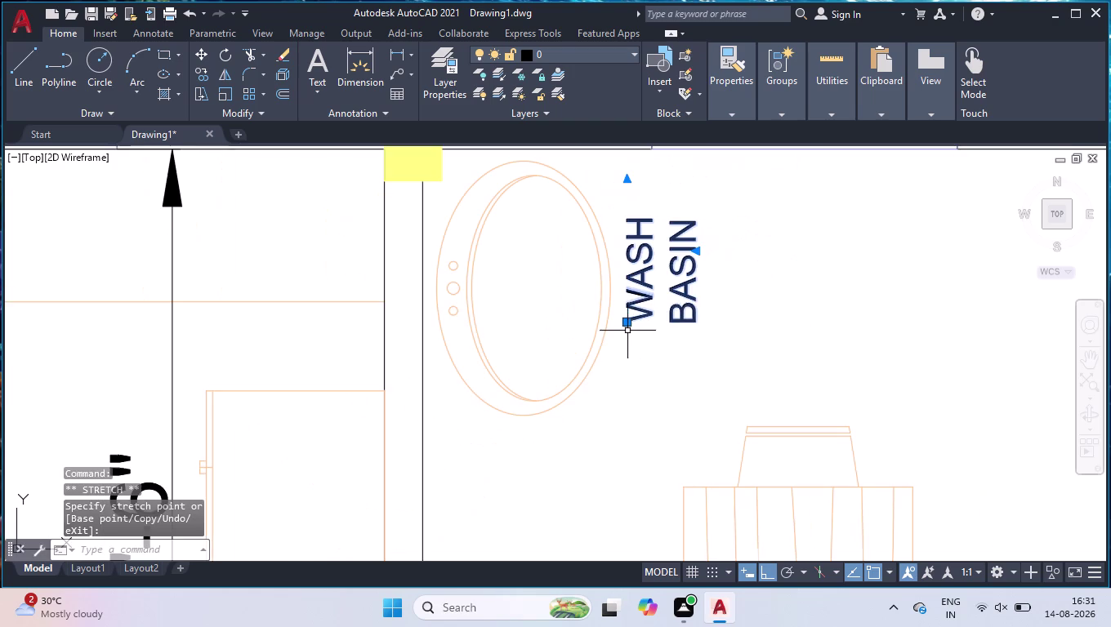
click(773, 235)
click(654, 340)
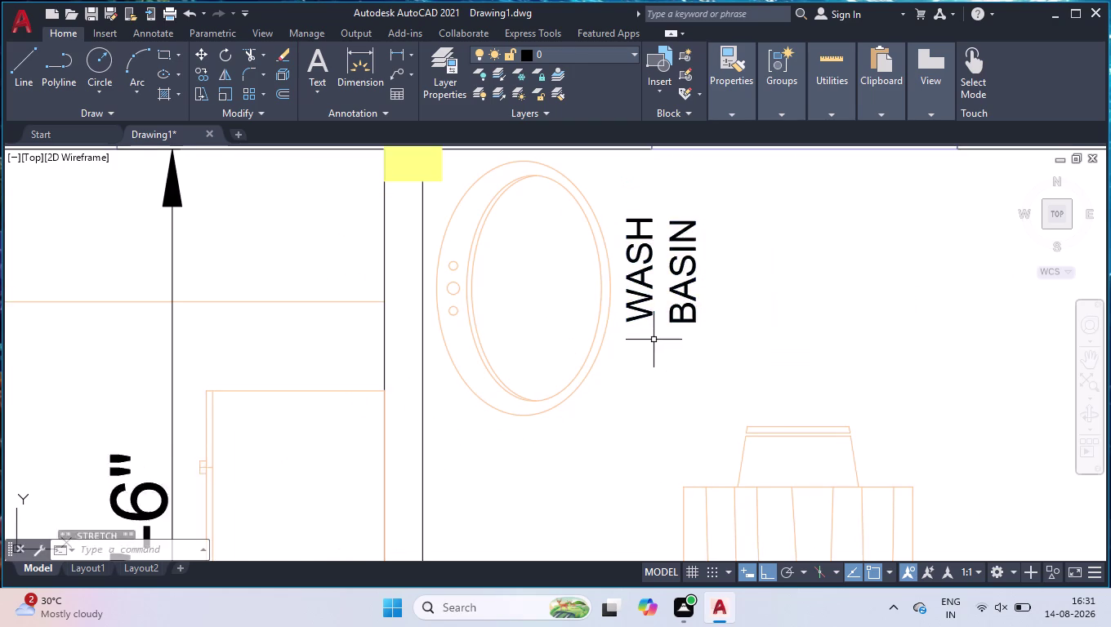
scroll(down, 3)
Place a 9'-6" DLI dimension from the kitchen wall to the dining room's right wall.
scroll(down, 3)
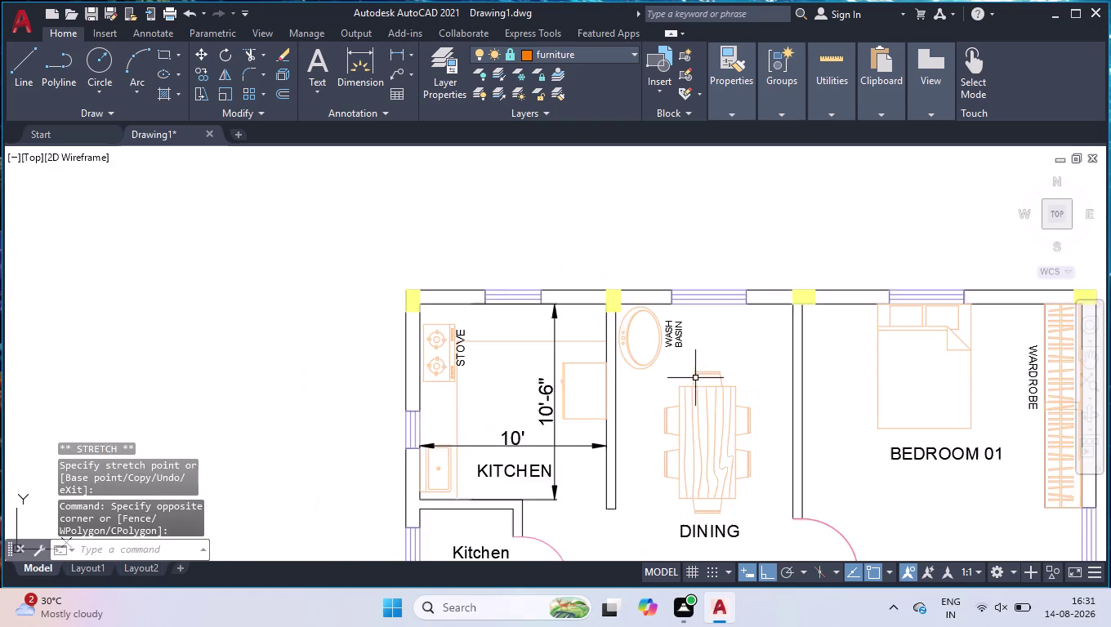
scroll(down, 3)
scroll(up, 3)
text(DL)
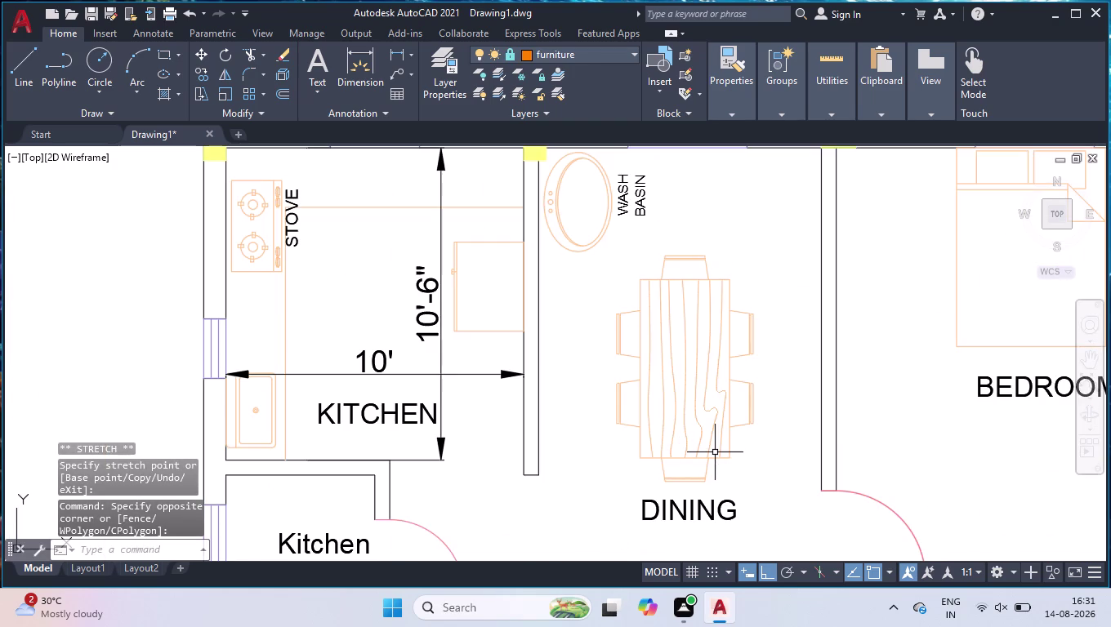
text(I)
key(Return)
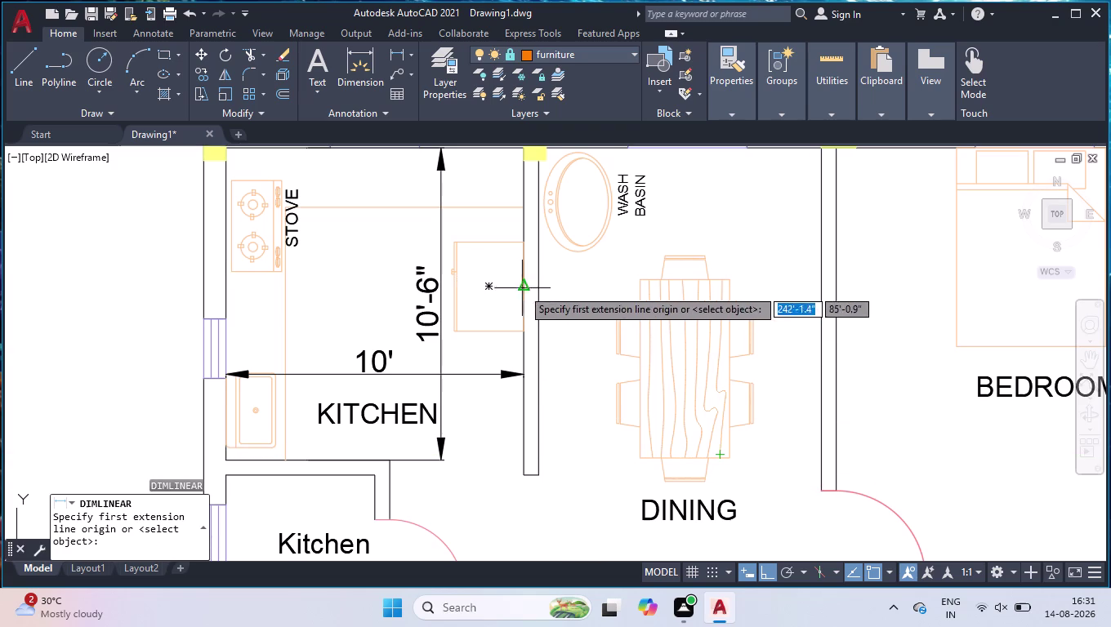
click(541, 294)
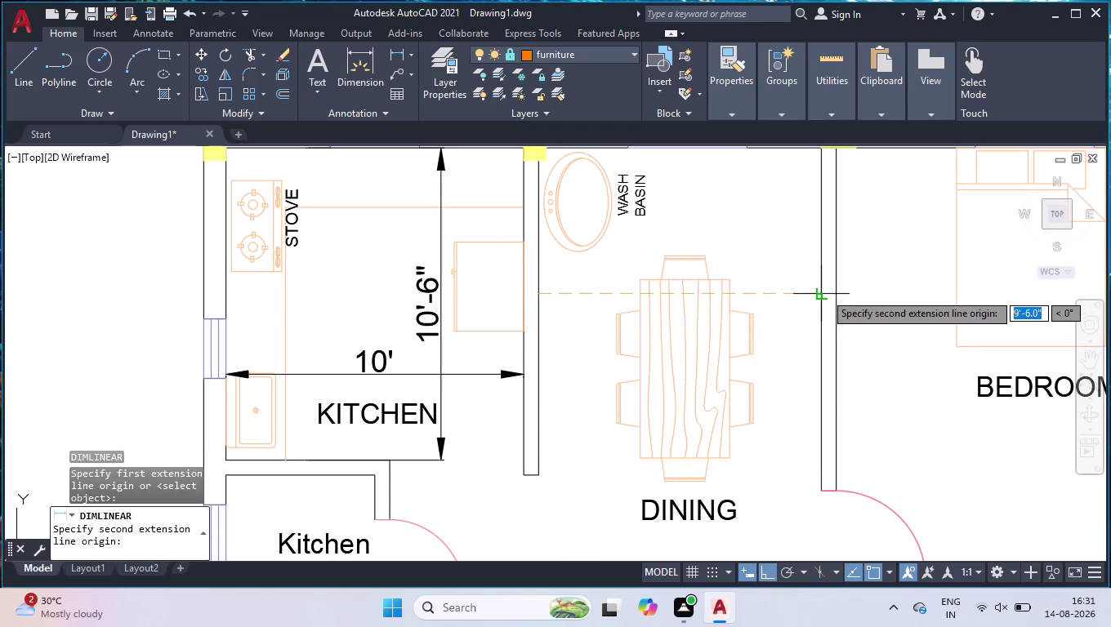
click(824, 293)
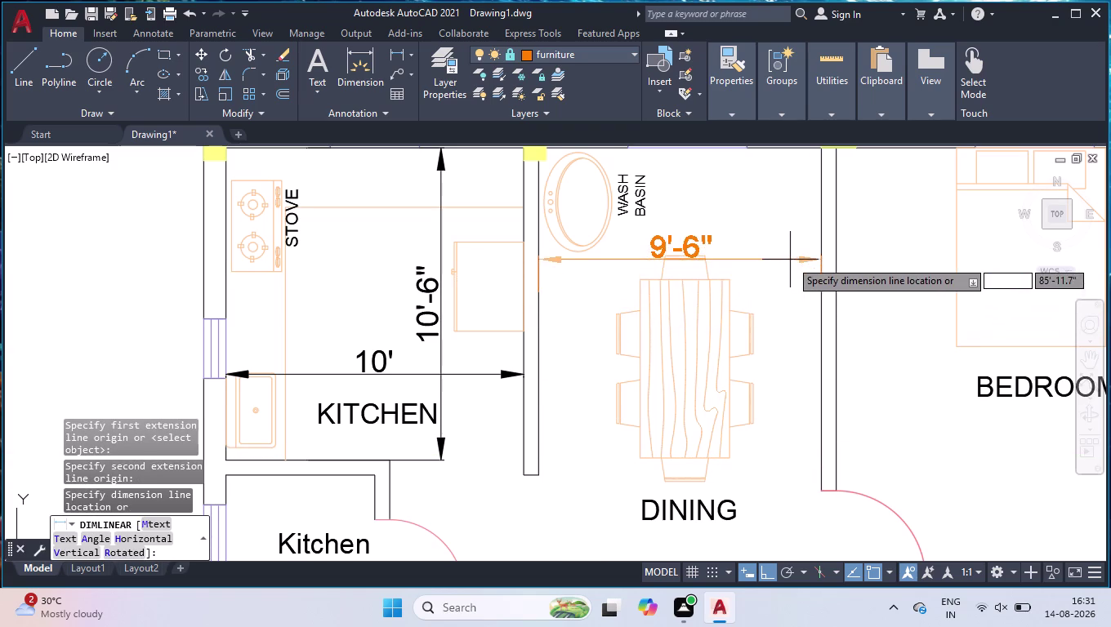
click(792, 291)
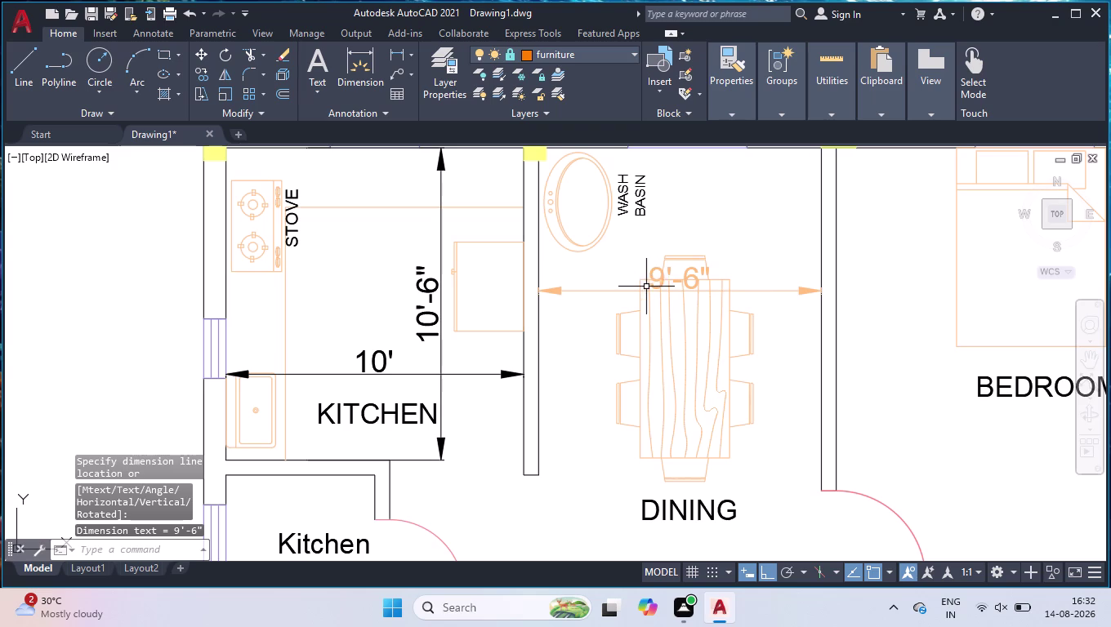
Begin another linear dimension and bring up the layer list.
key(space)
click(627, 269)
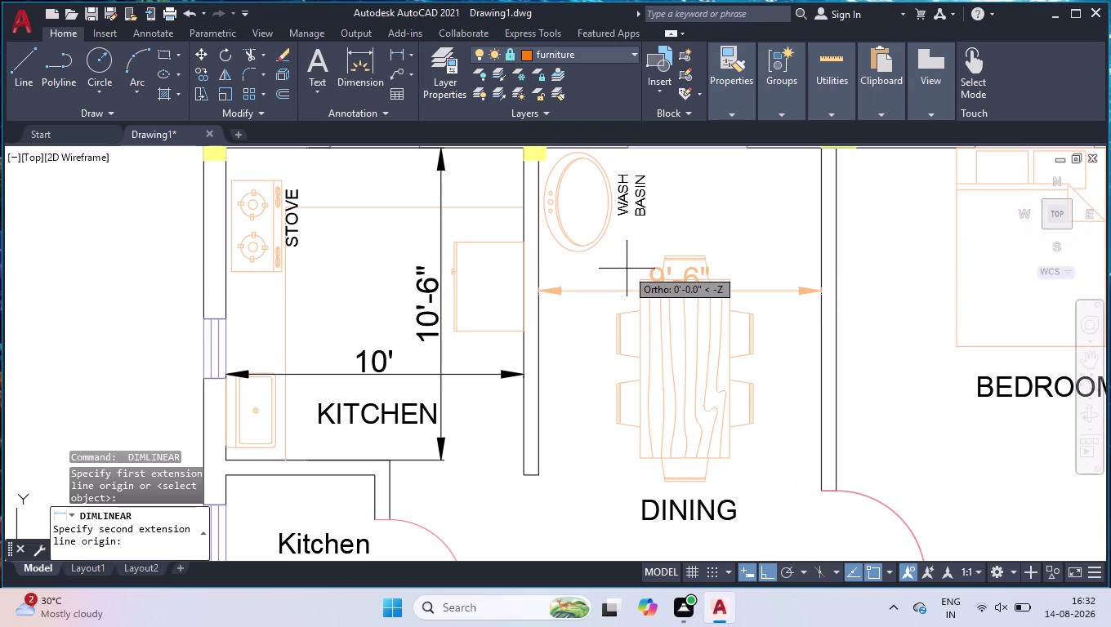
click(551, 50)
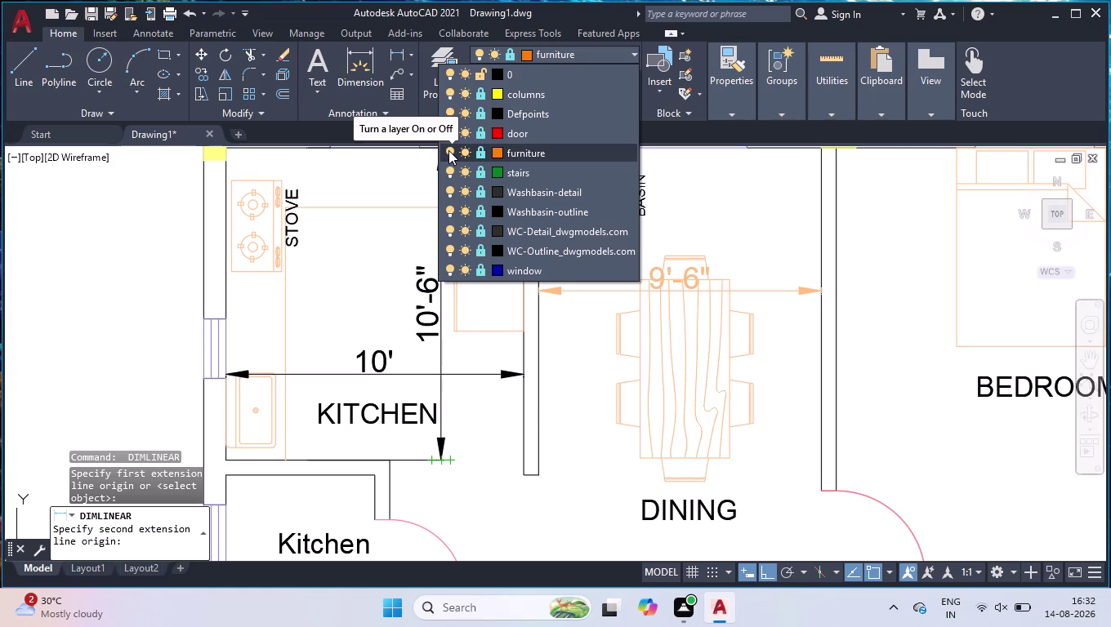
Turn off and freeze the furniture layer, with Defpoints set as current layer.
click(448, 150)
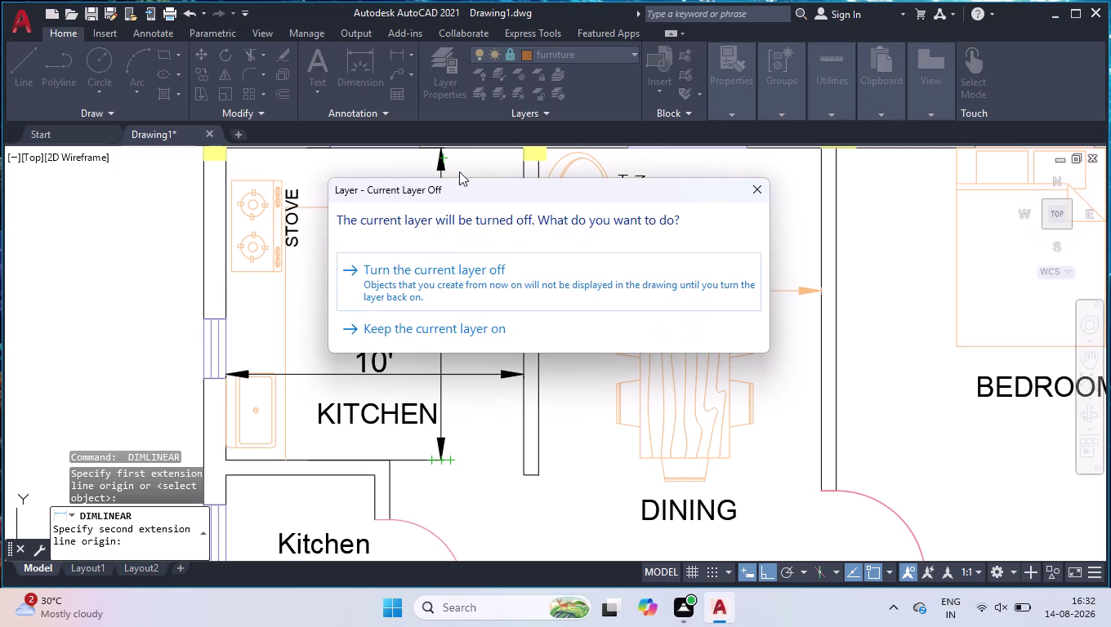
click(495, 289)
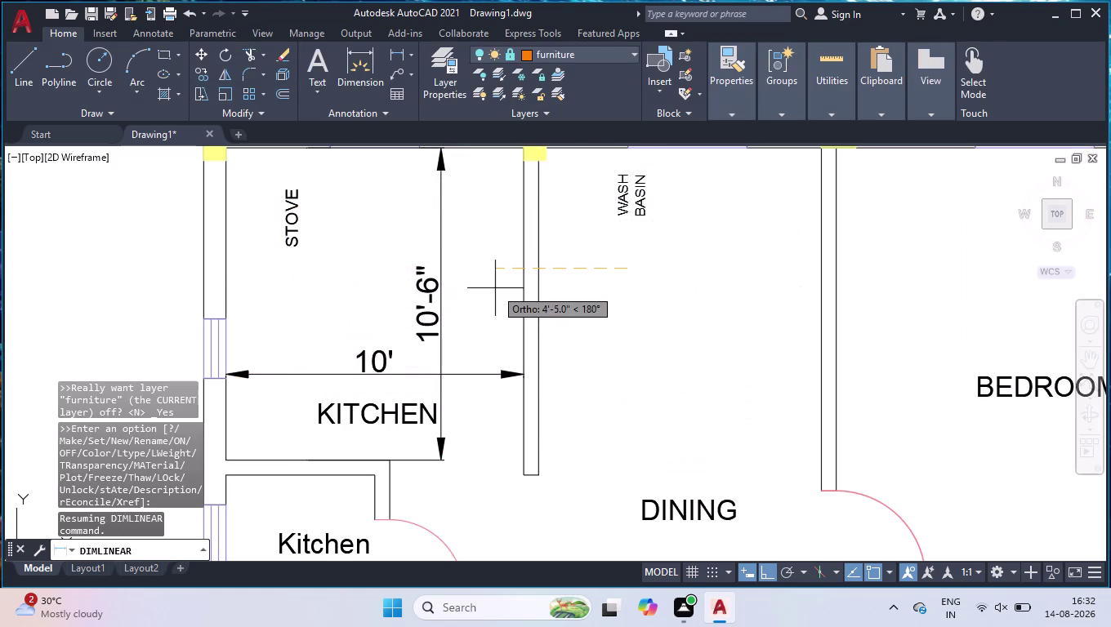
key(space)
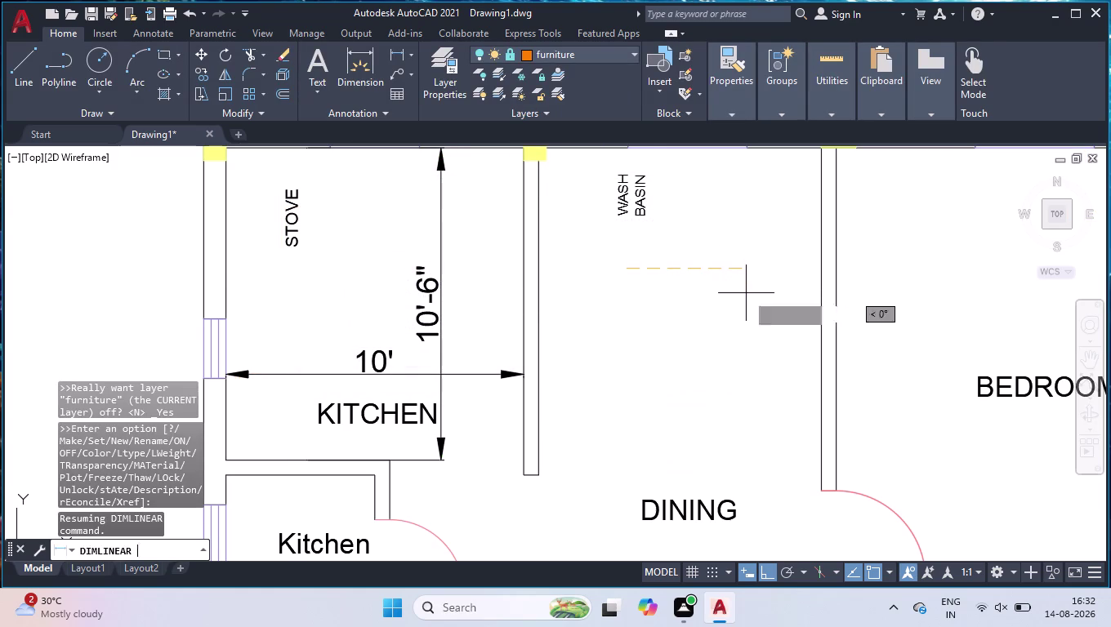
click(547, 50)
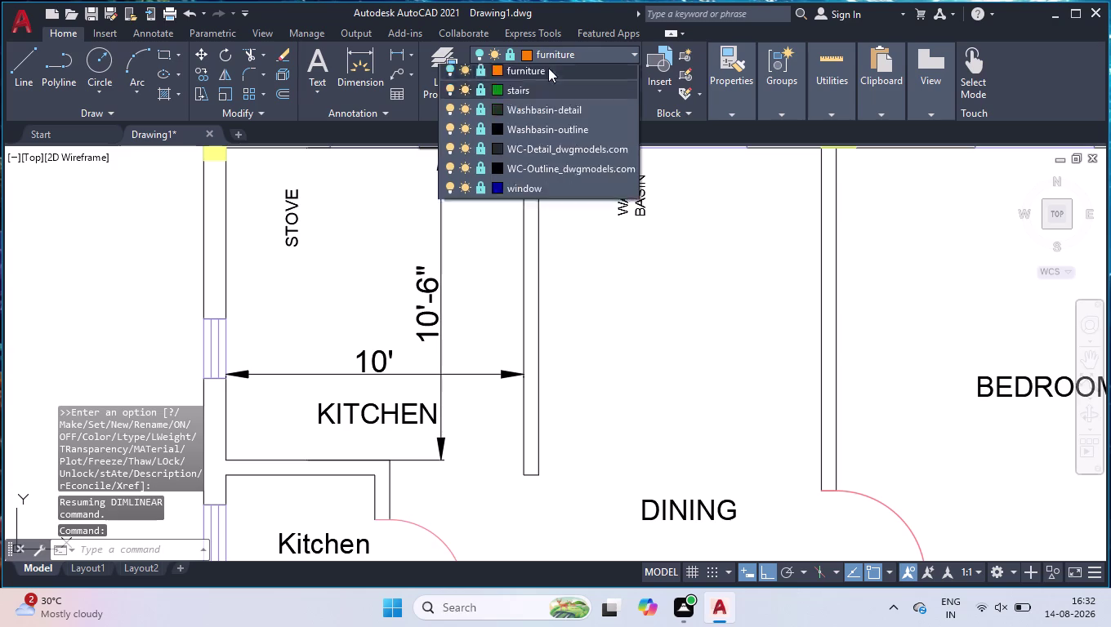
click(541, 110)
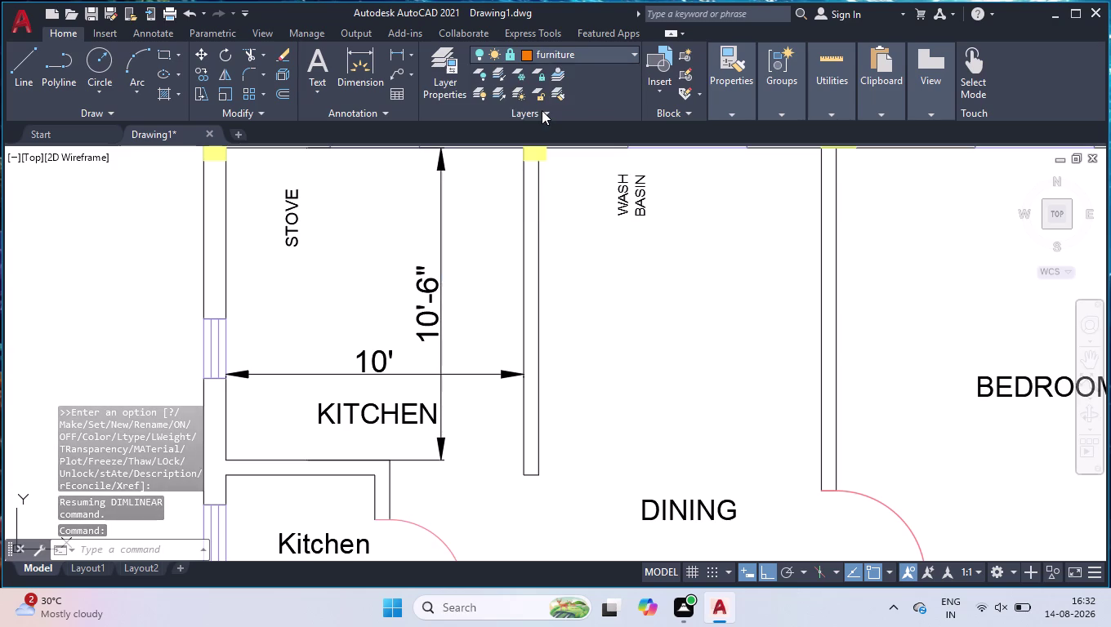
click(562, 53)
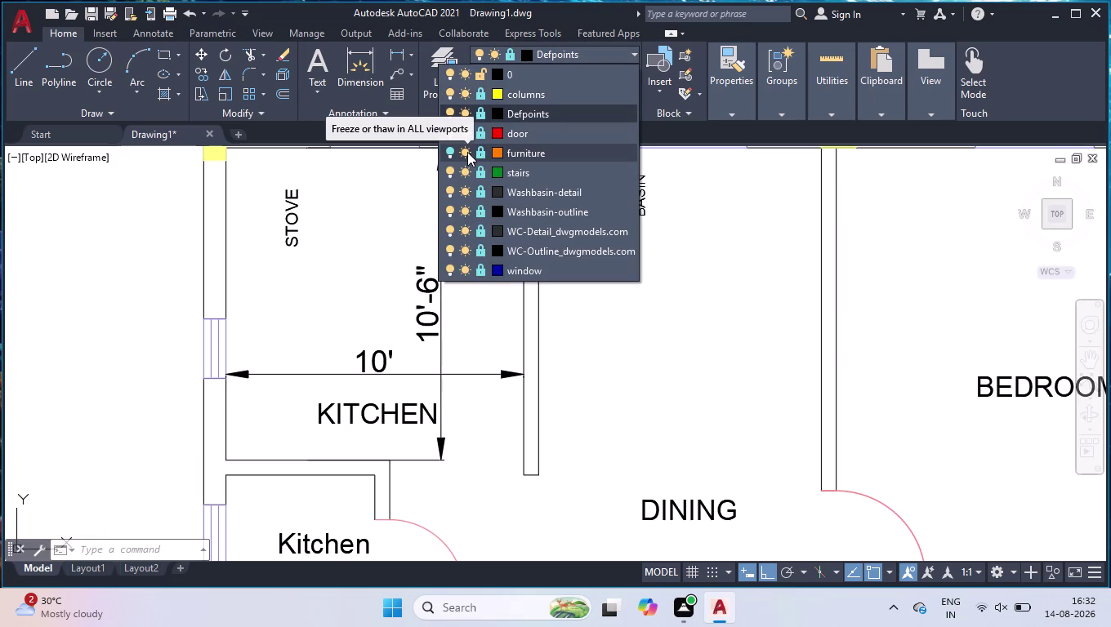
click(467, 152)
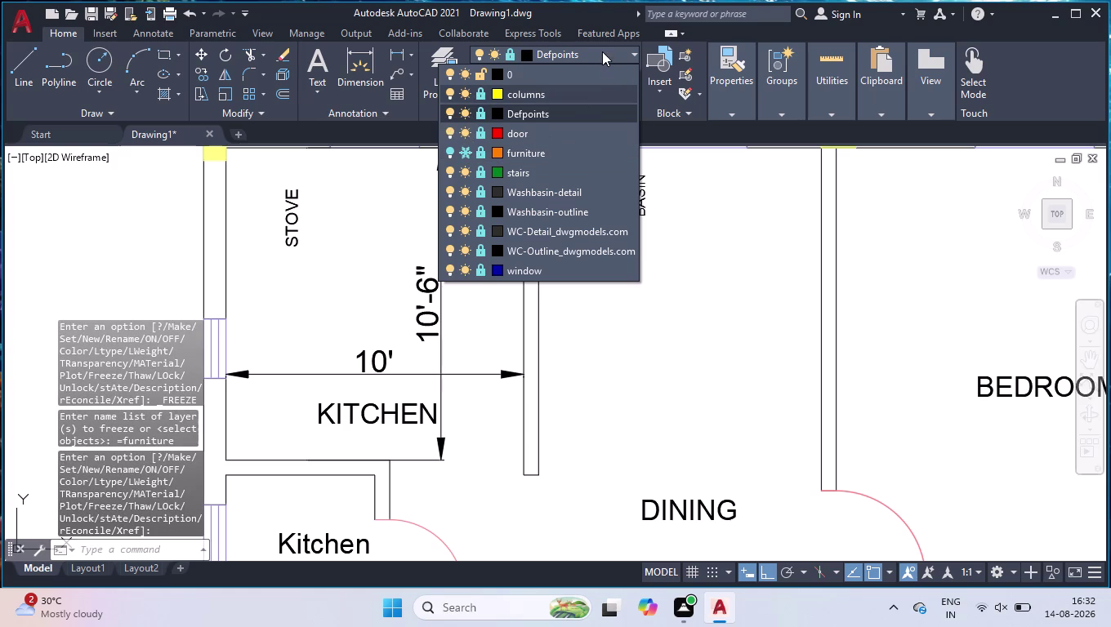
click(605, 48)
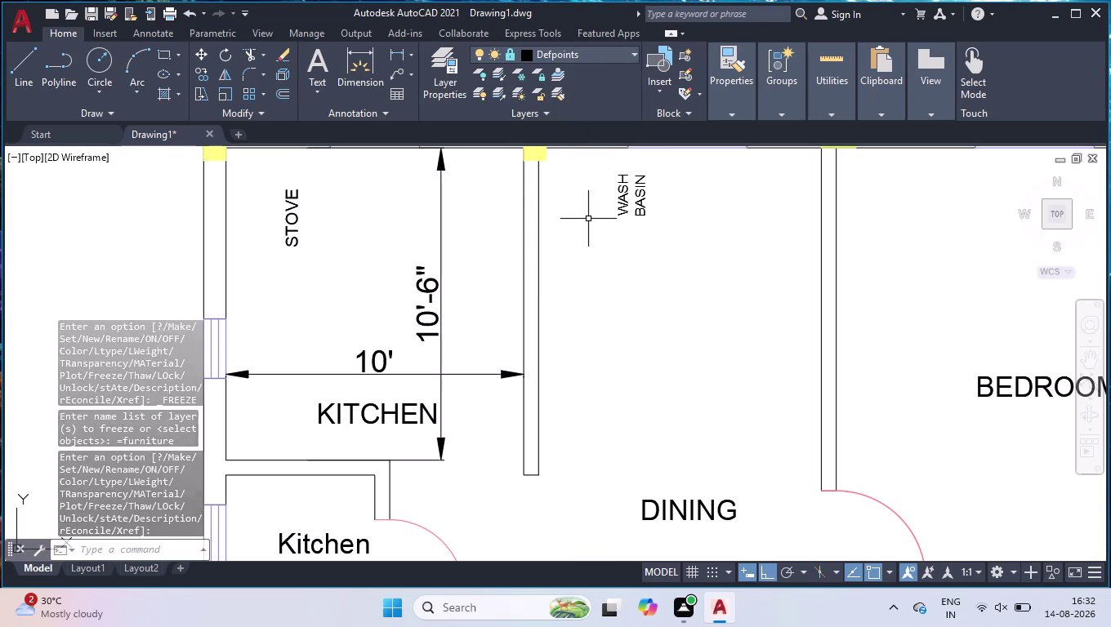
Redraw the 9'-6" dining-area dimension between kitchen and right walls on Defpoints.
text(DL)
key(i)
key(Return)
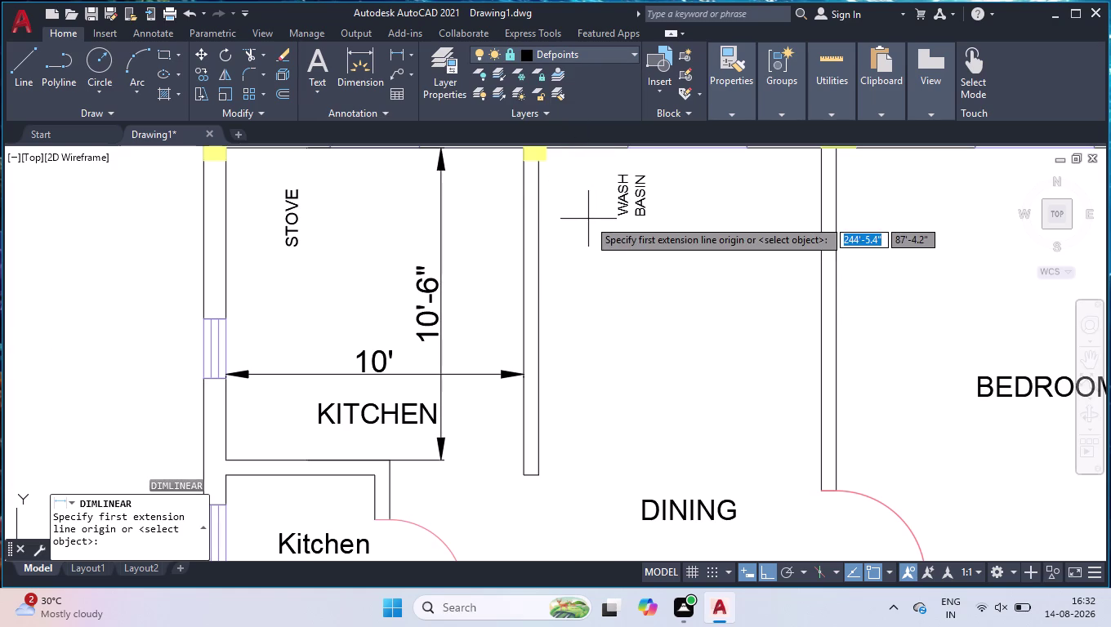
click(538, 283)
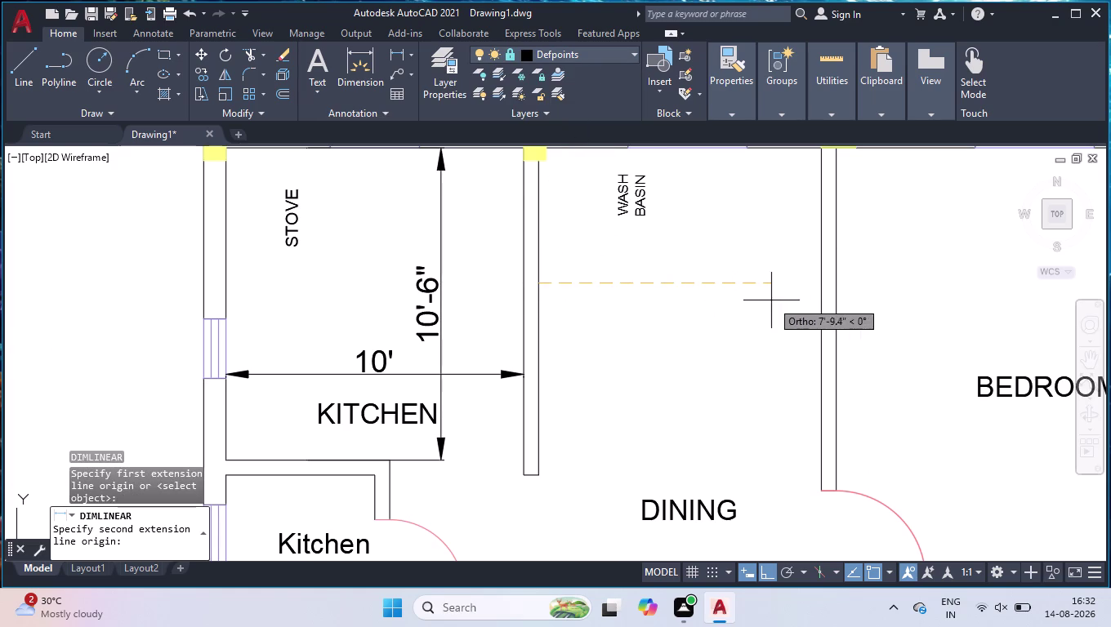
click(823, 282)
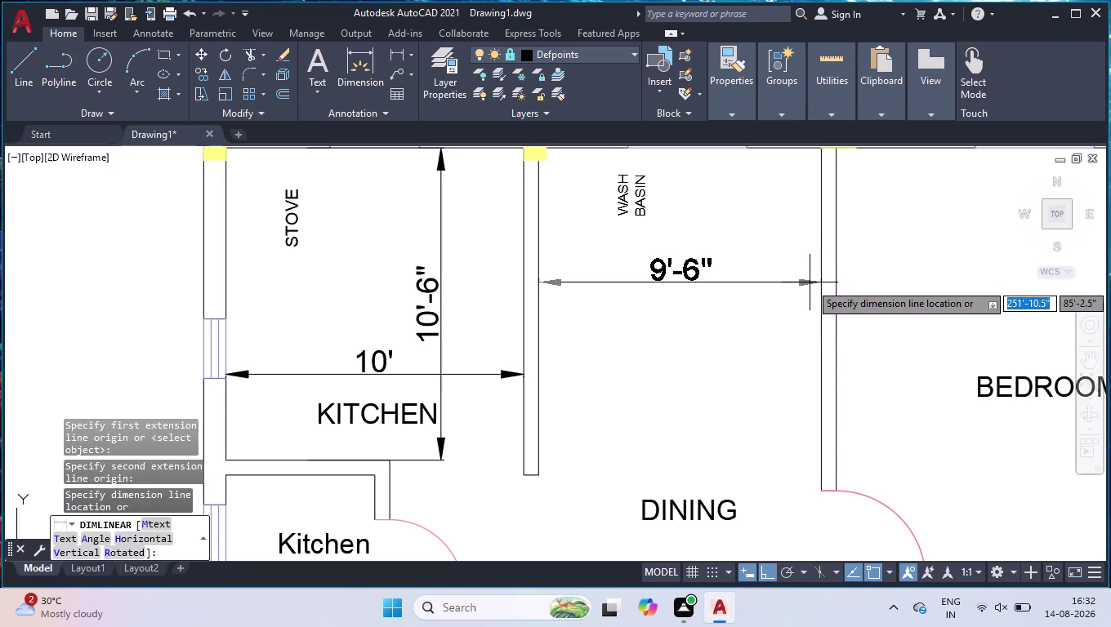
click(809, 281)
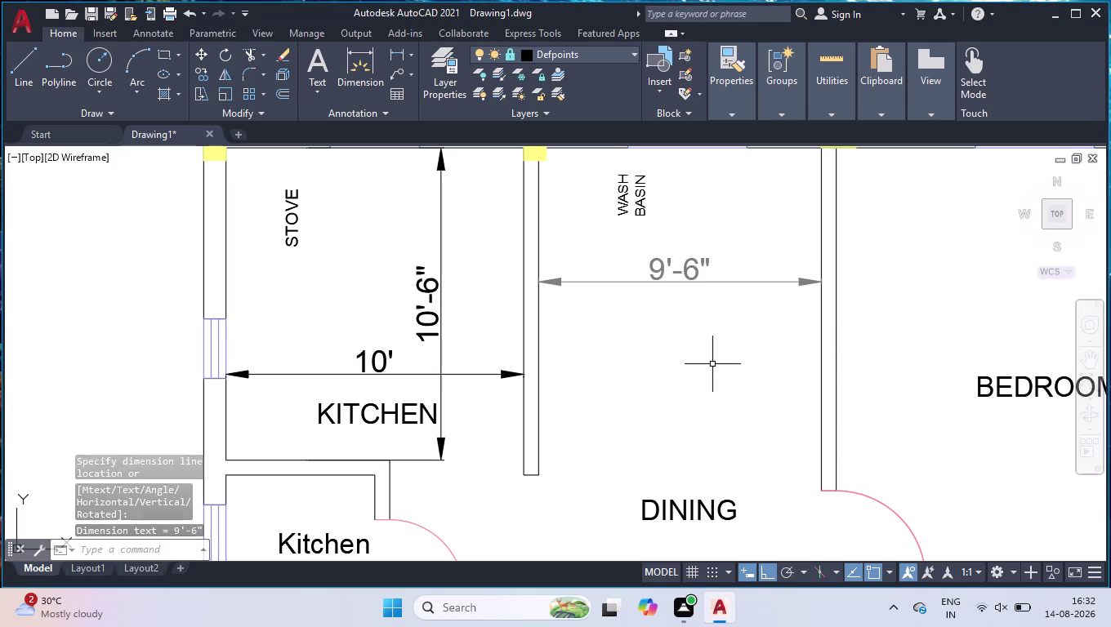
scroll(down, 3)
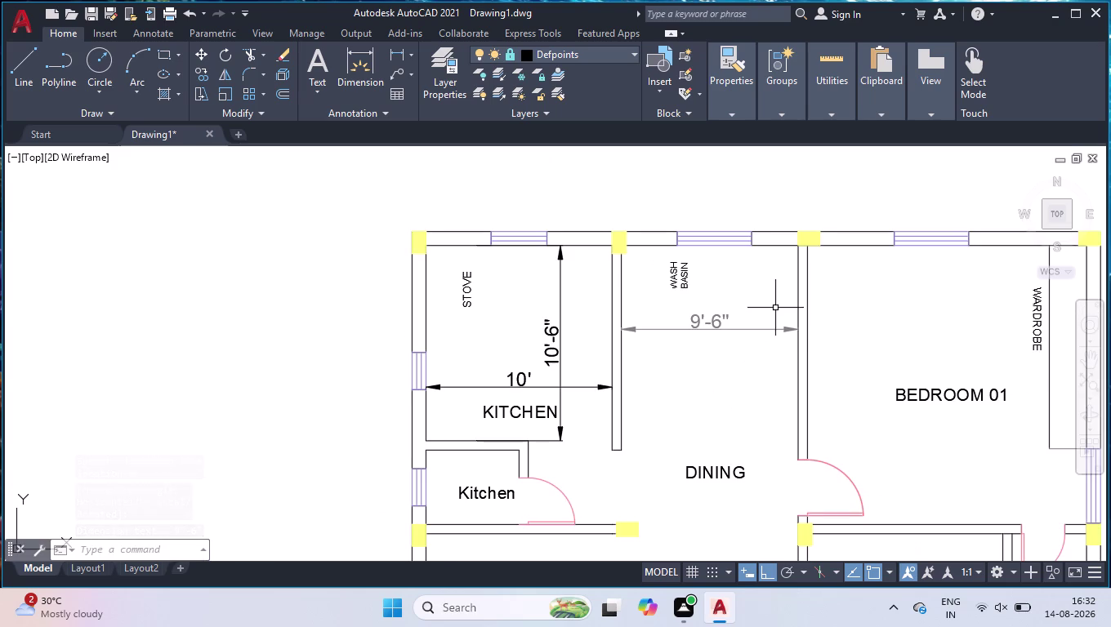
Add a 15' vertical dimension along the dining wall by entering the length.
key(space)
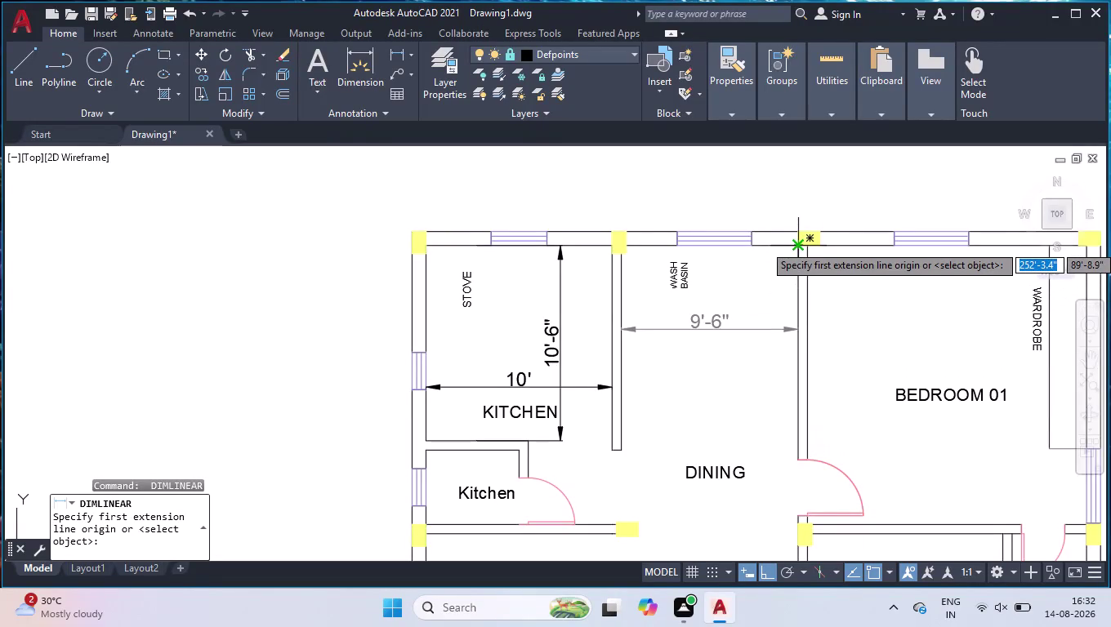
click(794, 244)
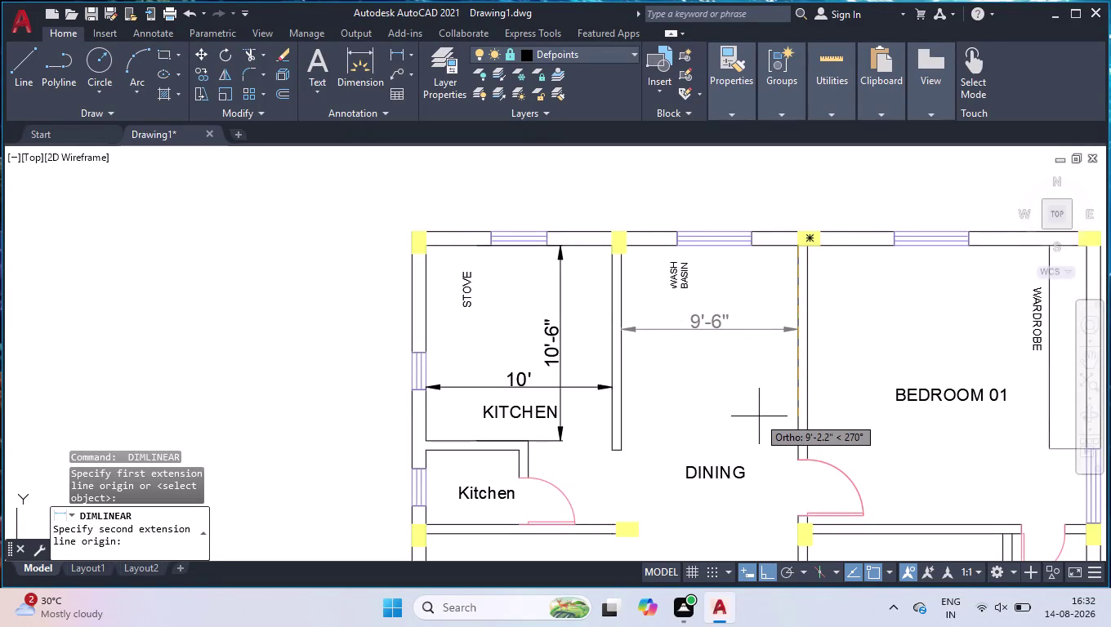
key(1)
key(5)
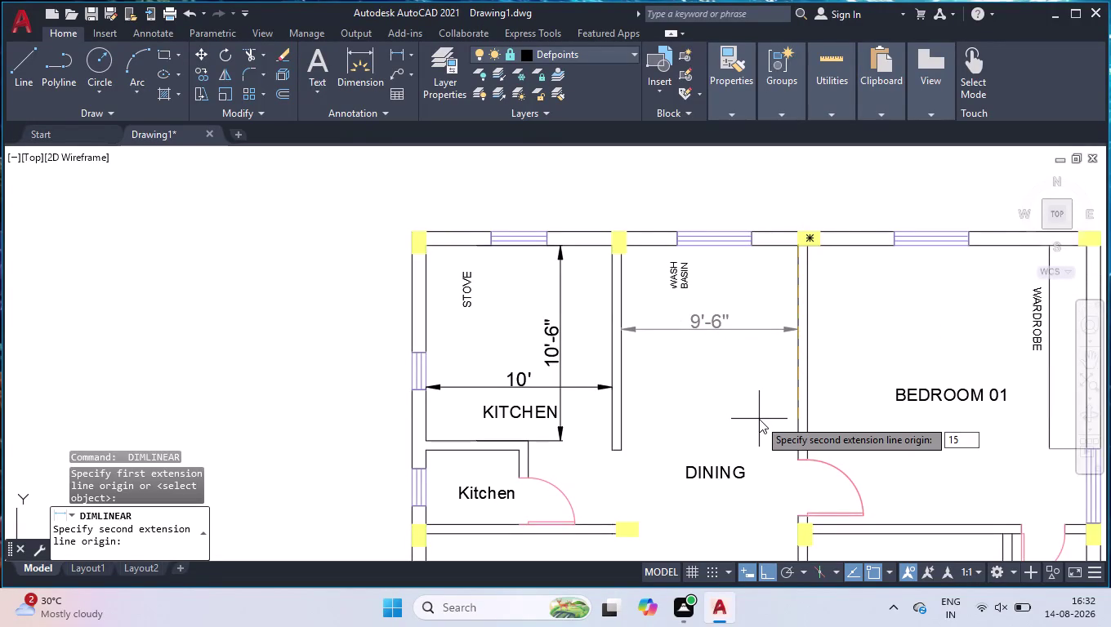
key(apostrophe)
key(Return)
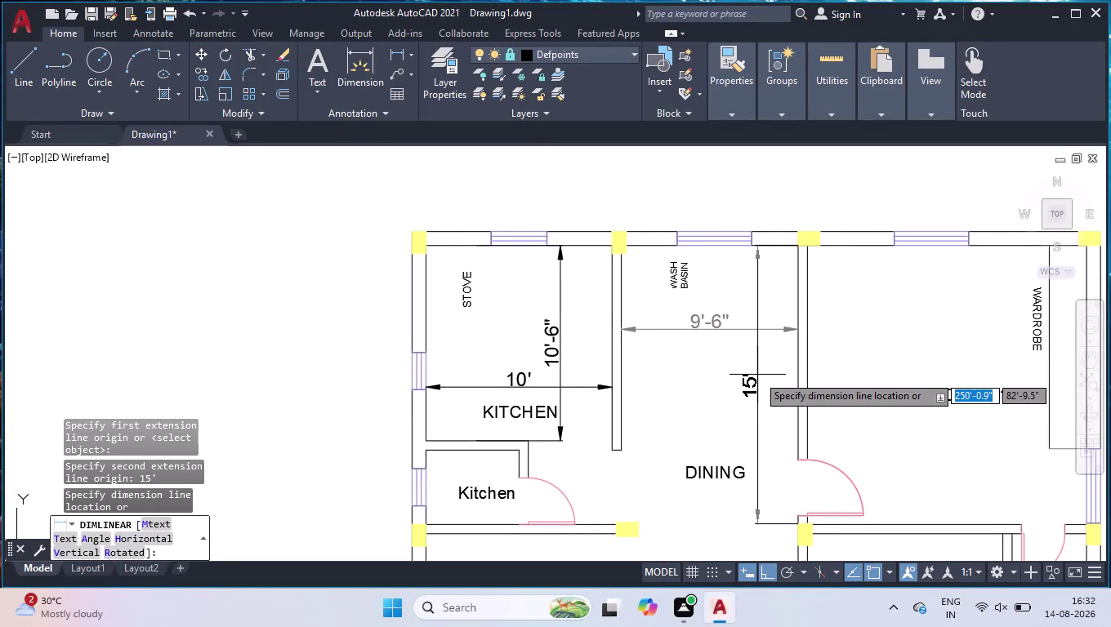
click(773, 376)
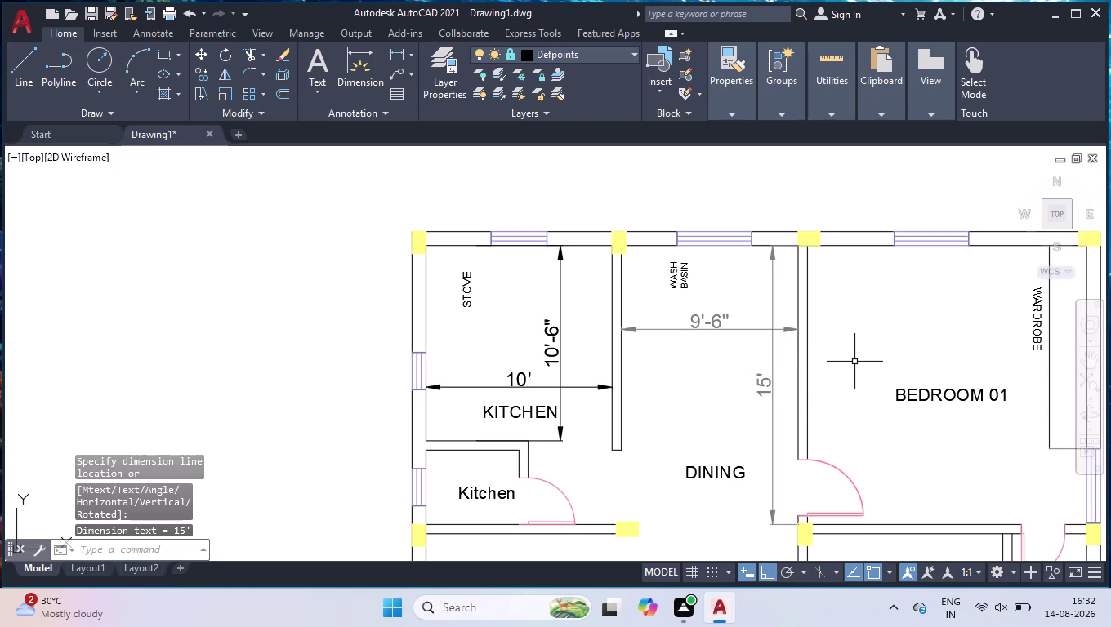
Dimension Bedroom 01's 15' height and 15' width.
key(space)
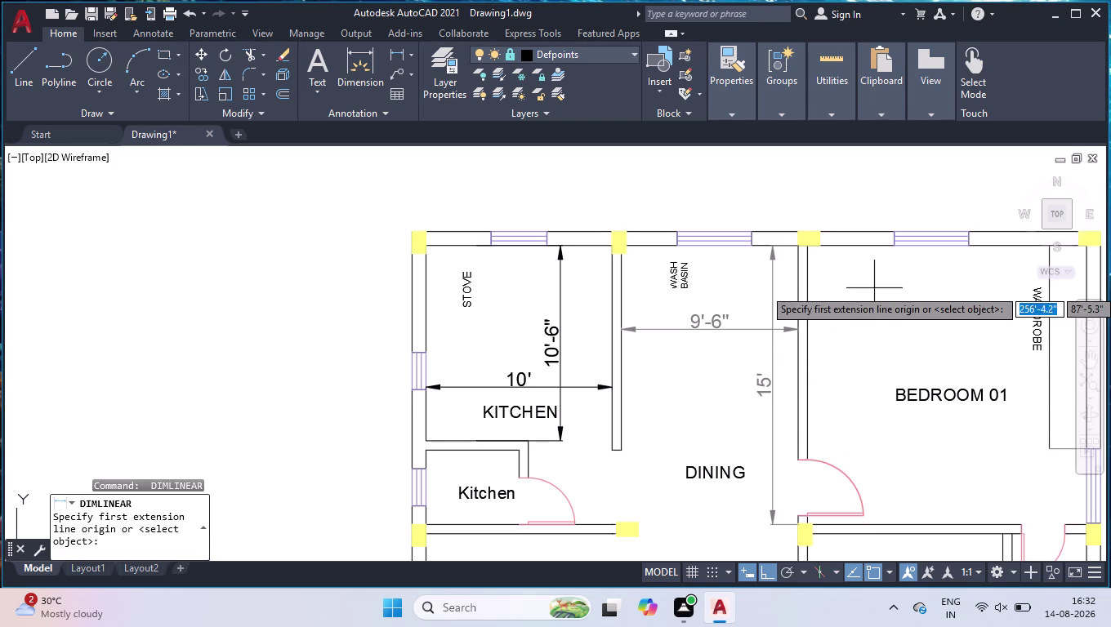
click(863, 250)
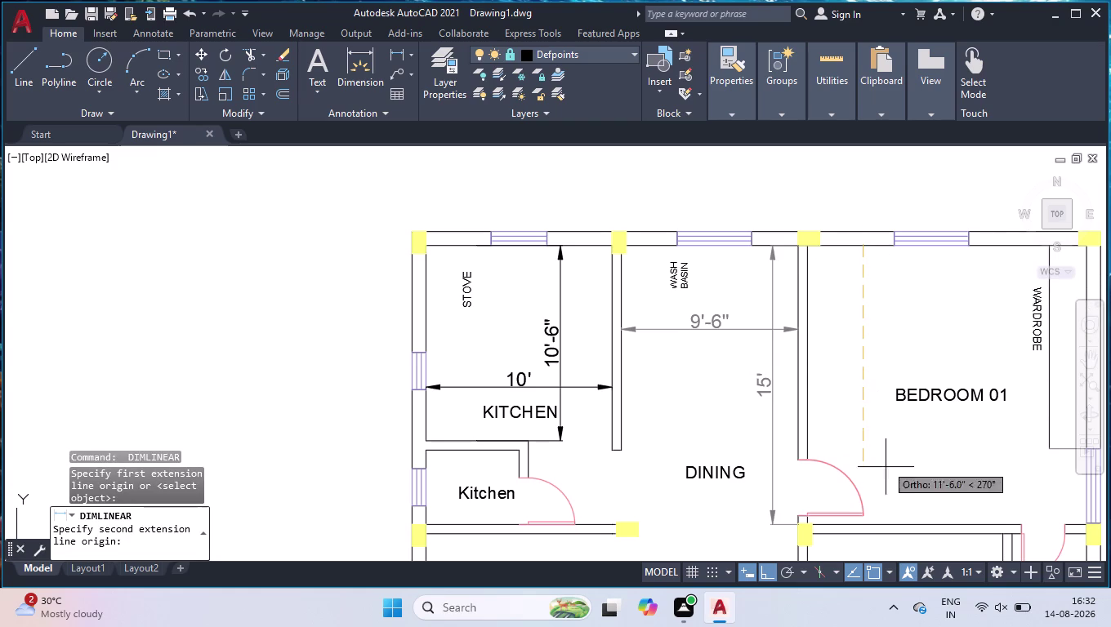
click(866, 525)
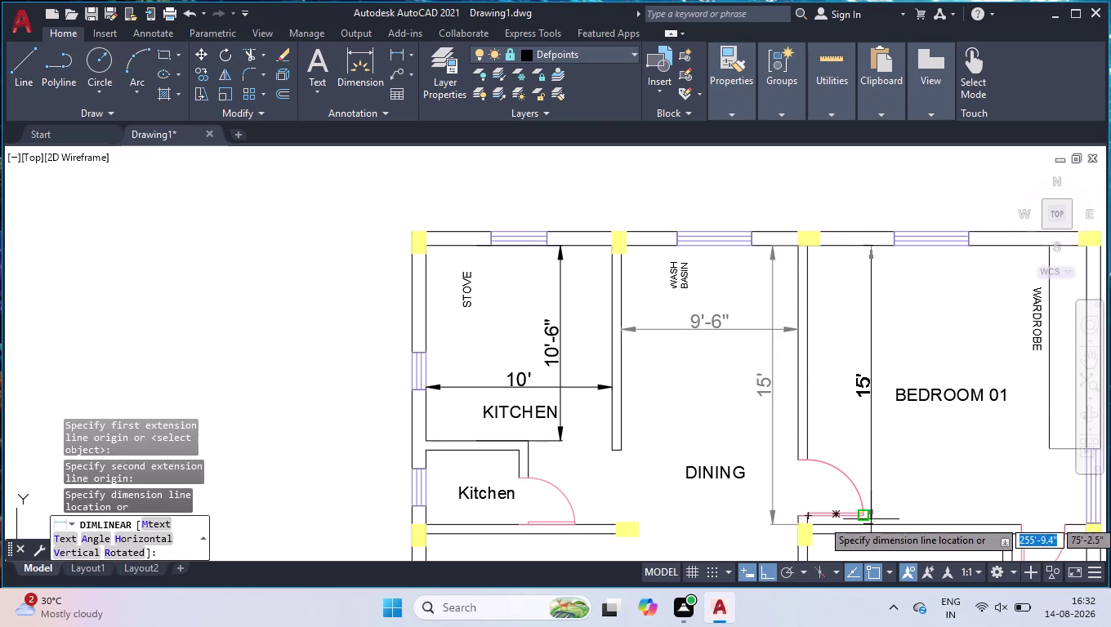
click(874, 518)
key(space)
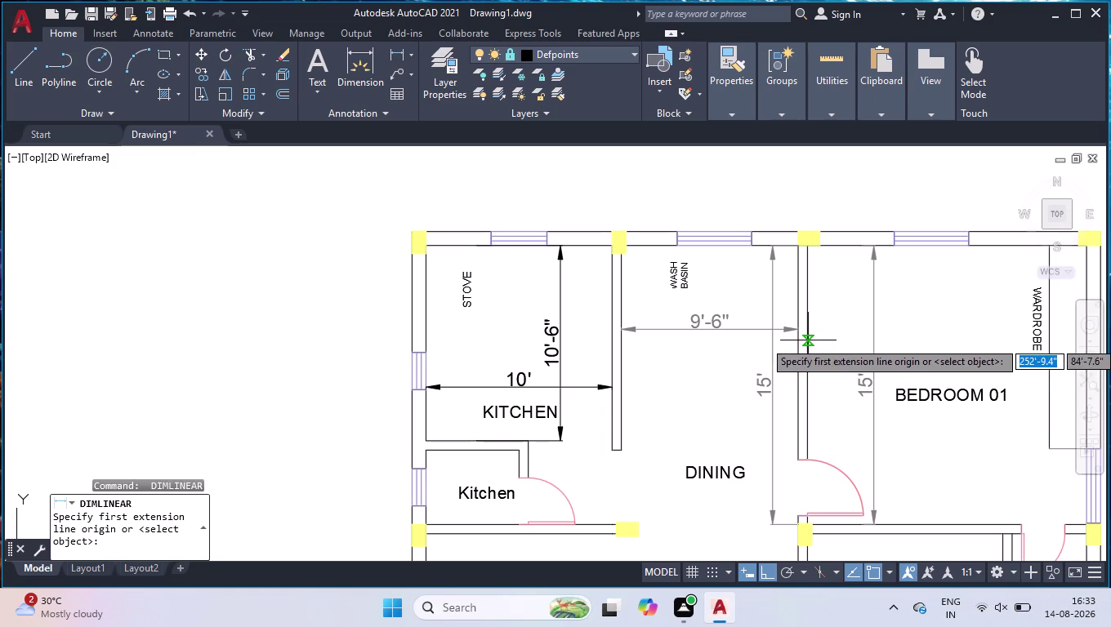
click(808, 341)
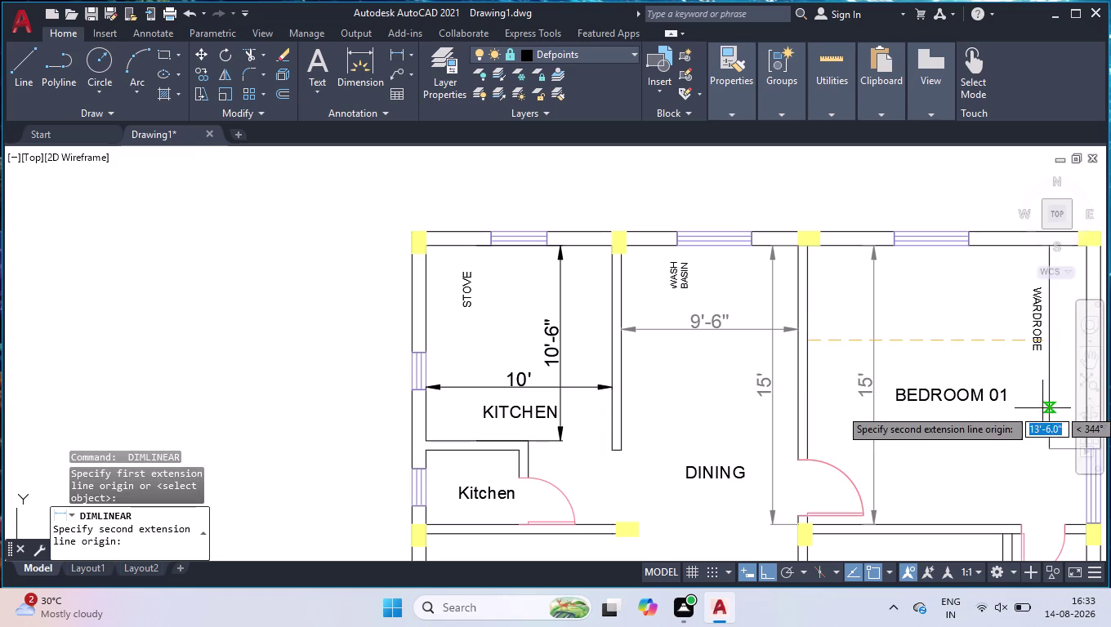
scroll(down, 3)
scroll(up, 3)
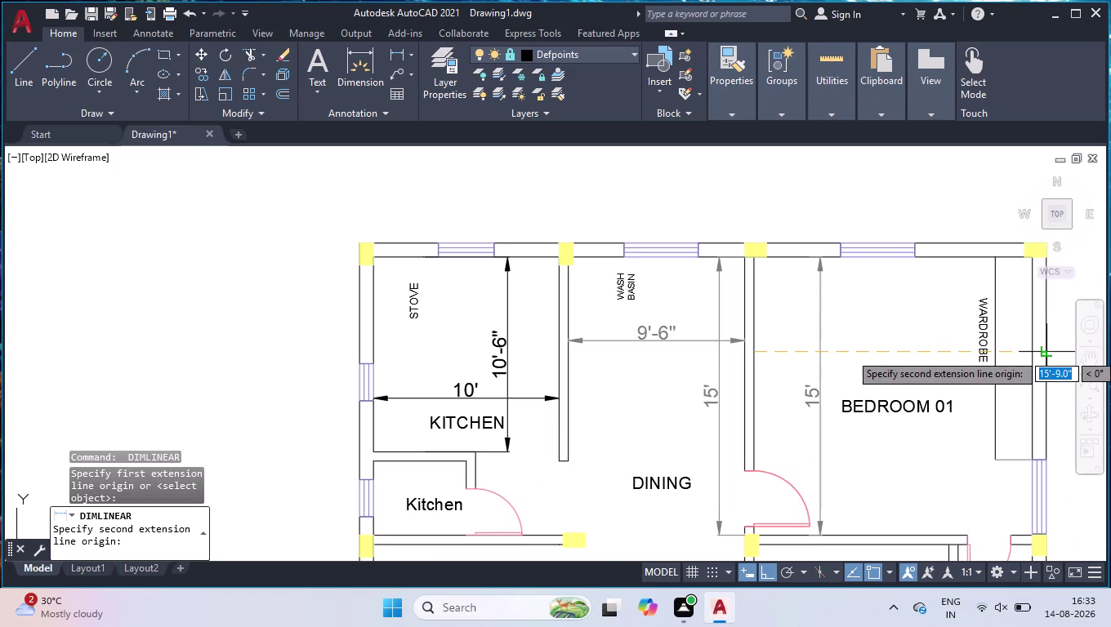
click(1033, 353)
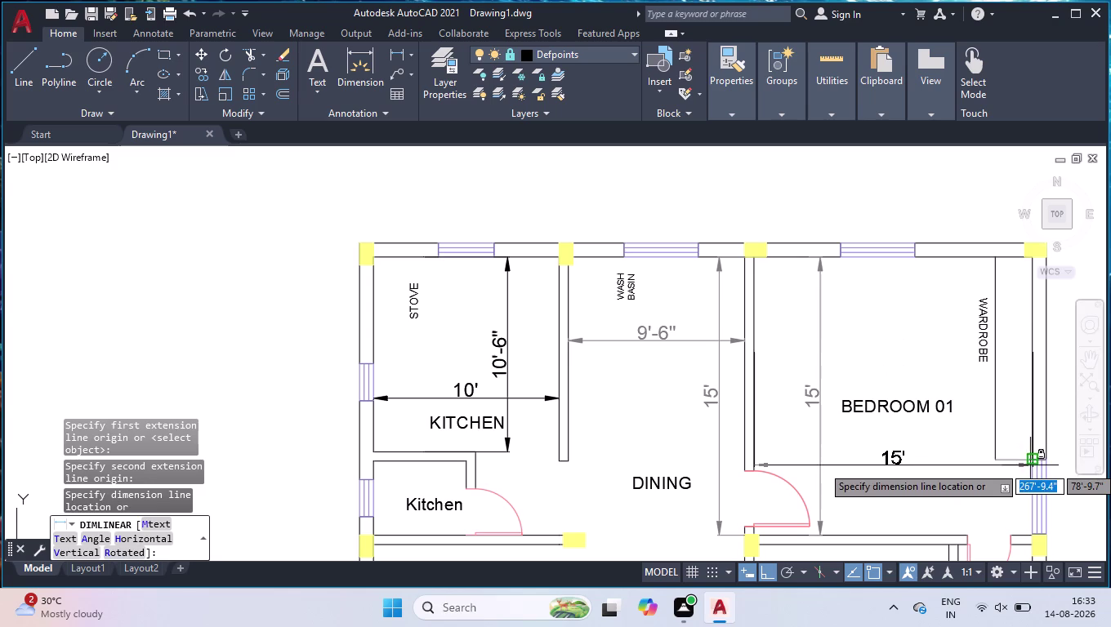
click(1029, 466)
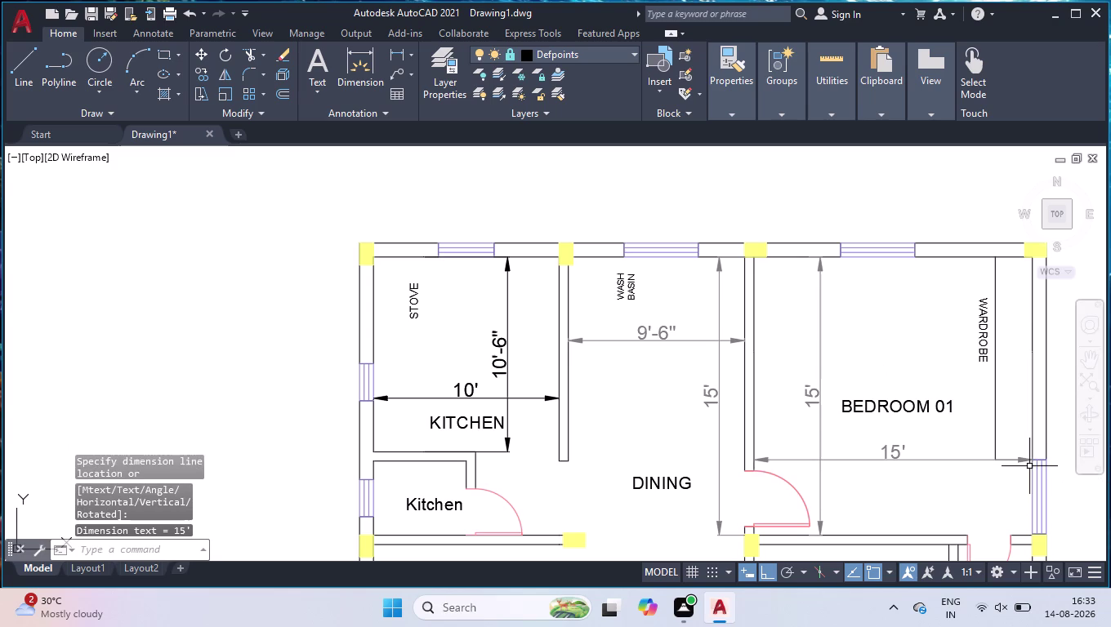
scroll(down, 3)
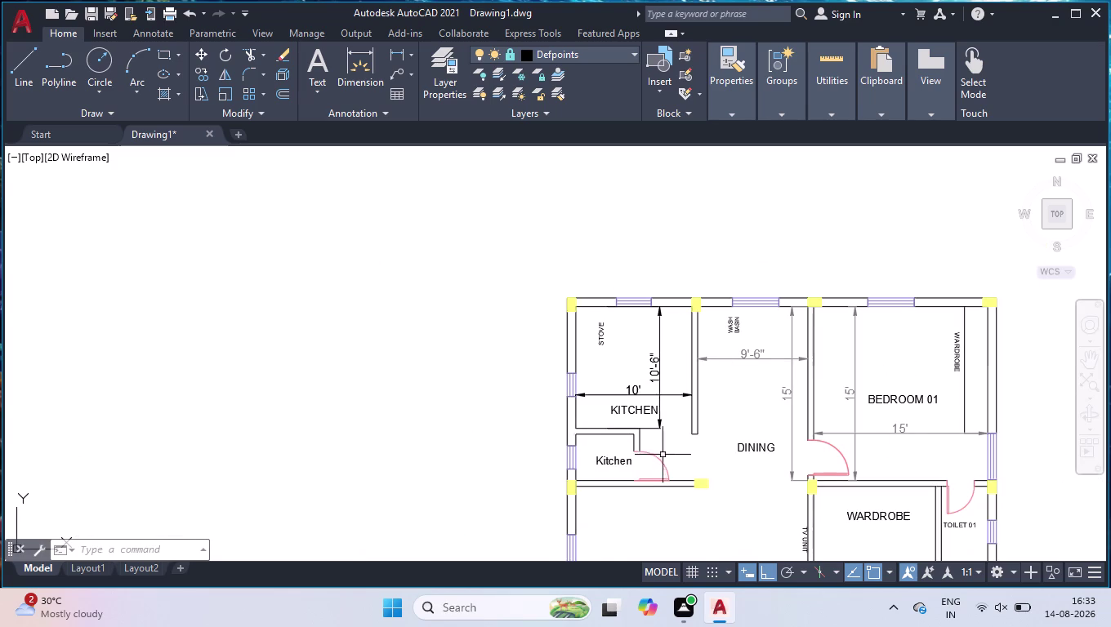
Dimension the living room: 15' height and 20' width.
scroll(down, 3)
scroll(up, 3)
key(space)
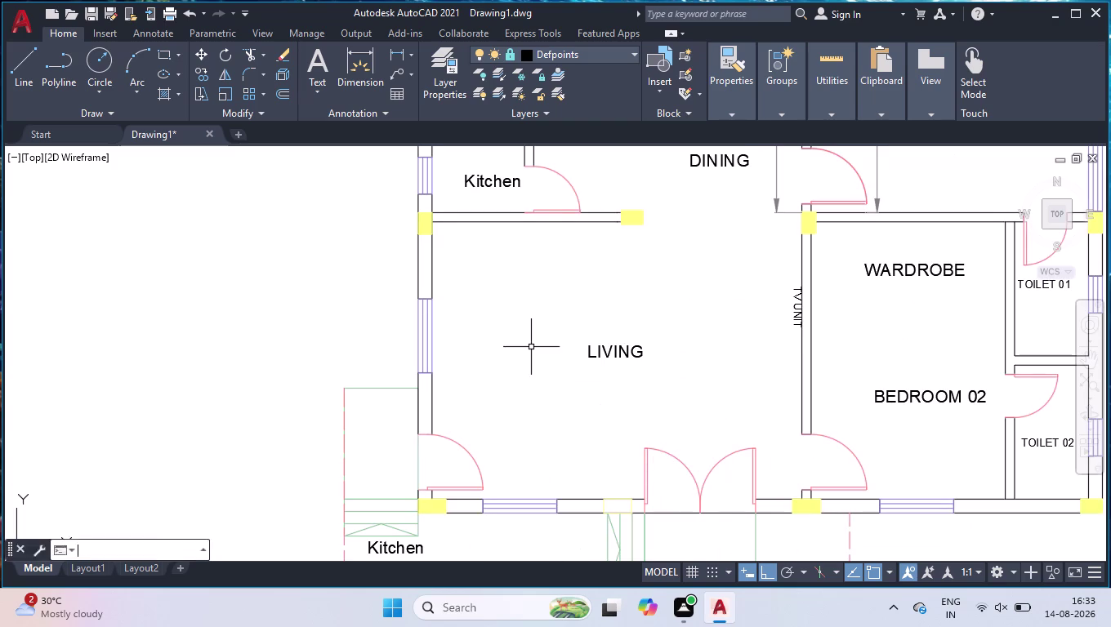
click(491, 222)
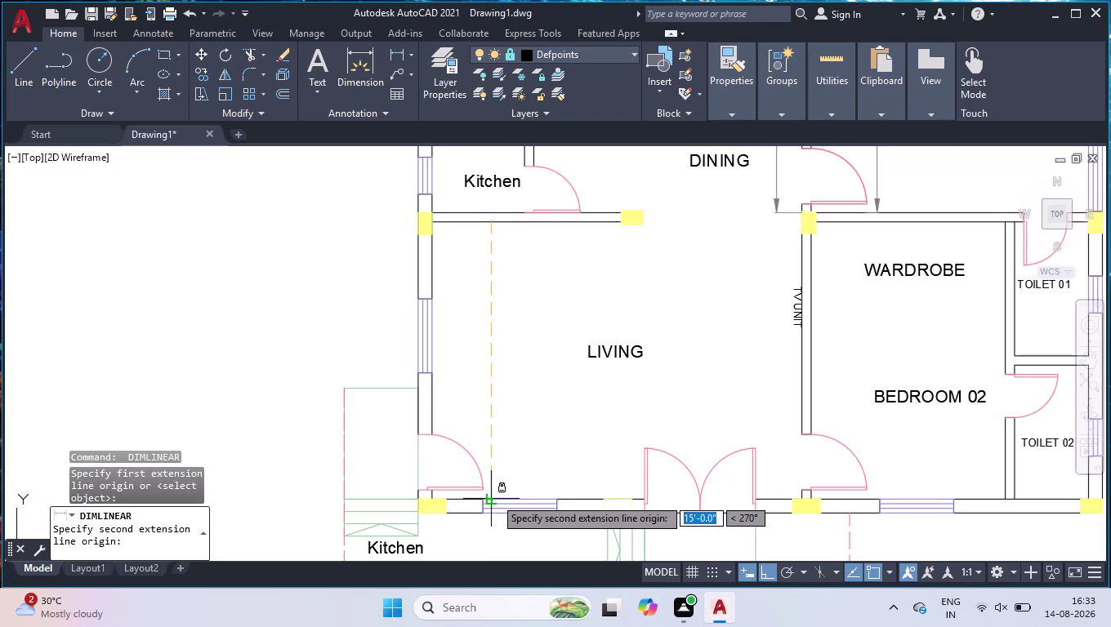
click(495, 498)
click(526, 492)
key(space)
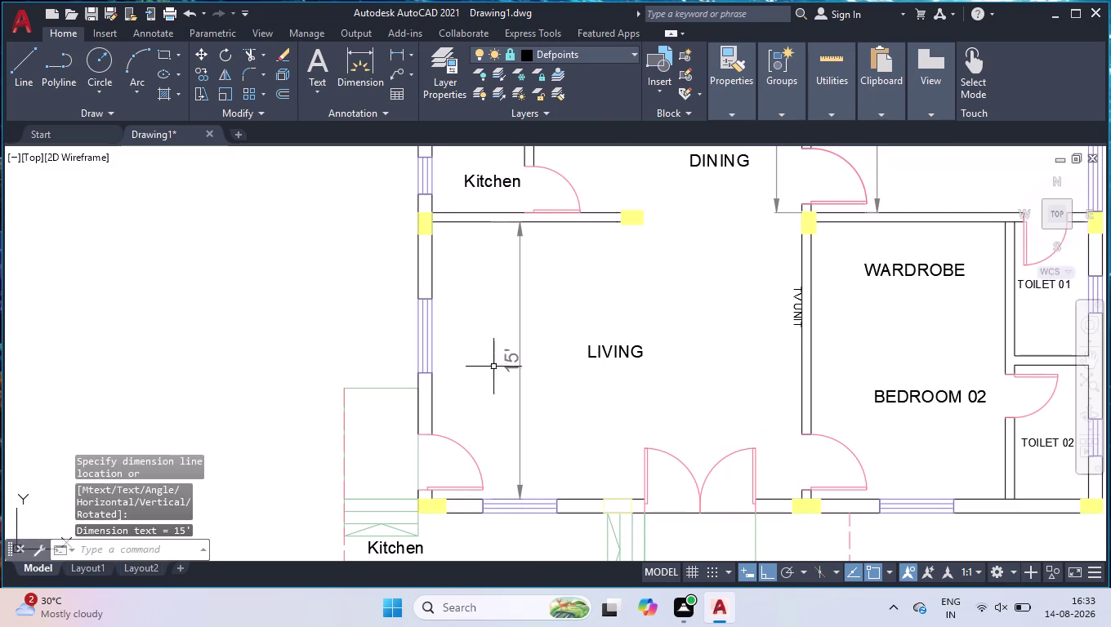
click(434, 395)
click(807, 393)
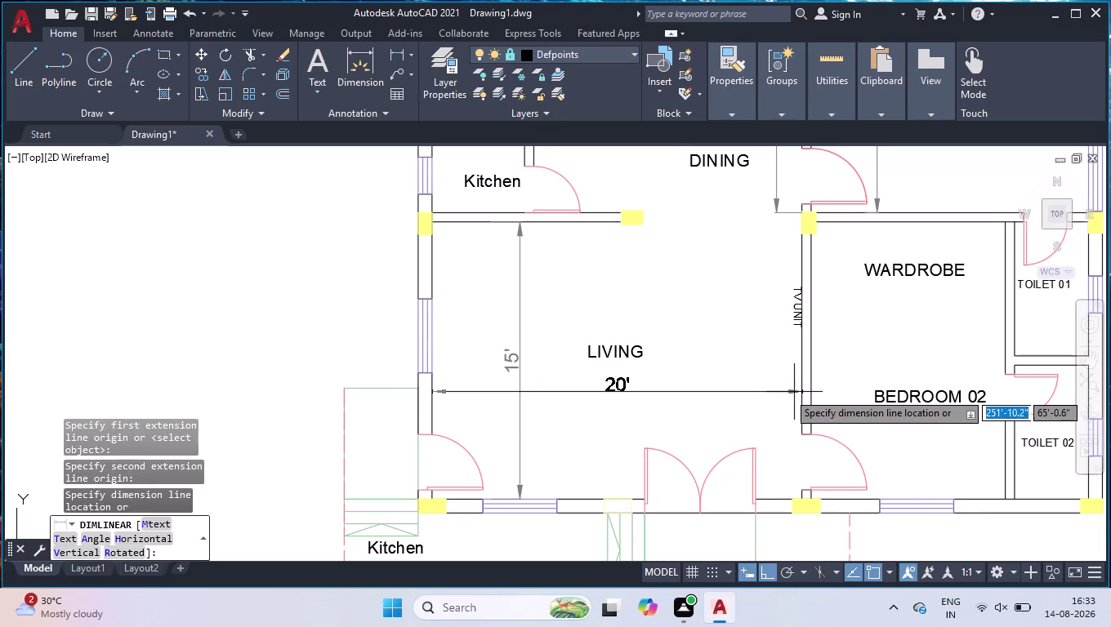
click(781, 395)
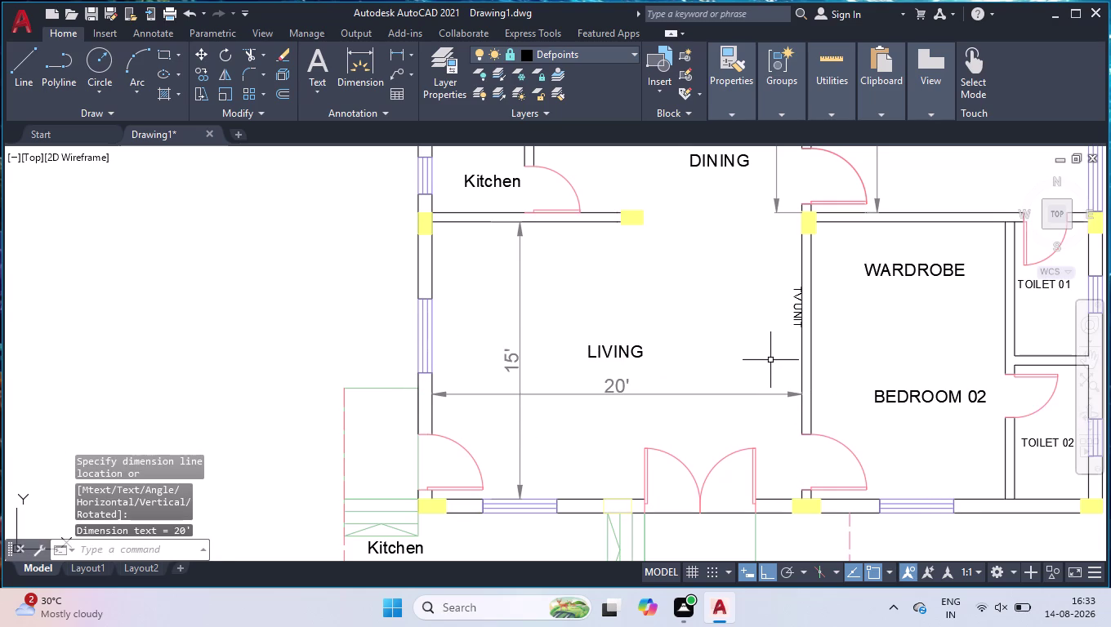
Add a 10'-6" width dimension across the wardrobe.
scroll(down, 3)
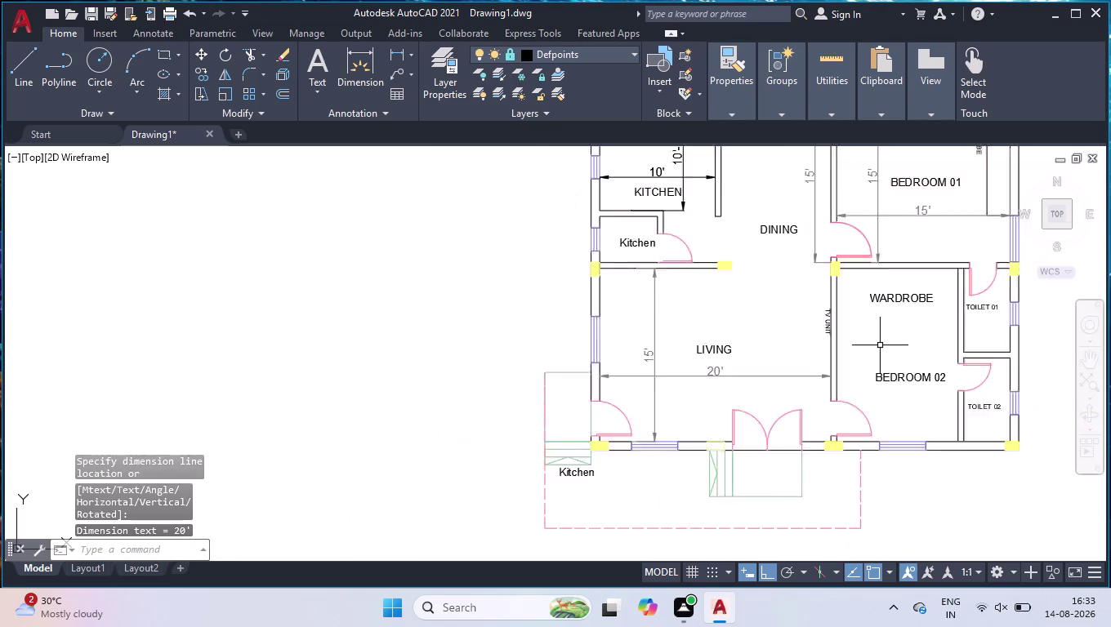
scroll(down, 3)
scroll(up, 3)
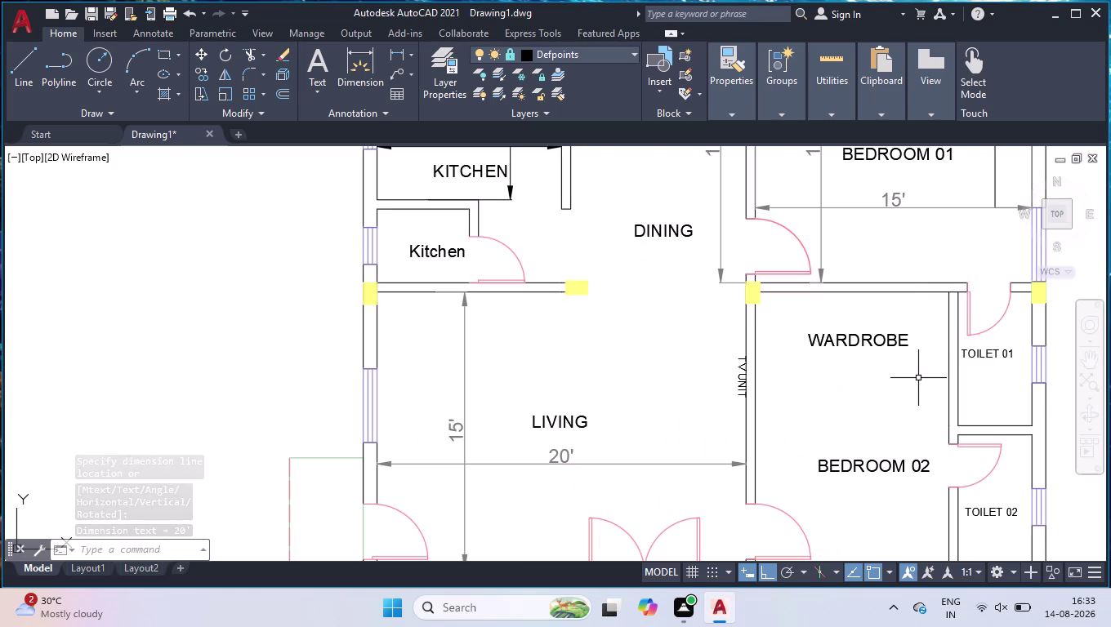
key(space)
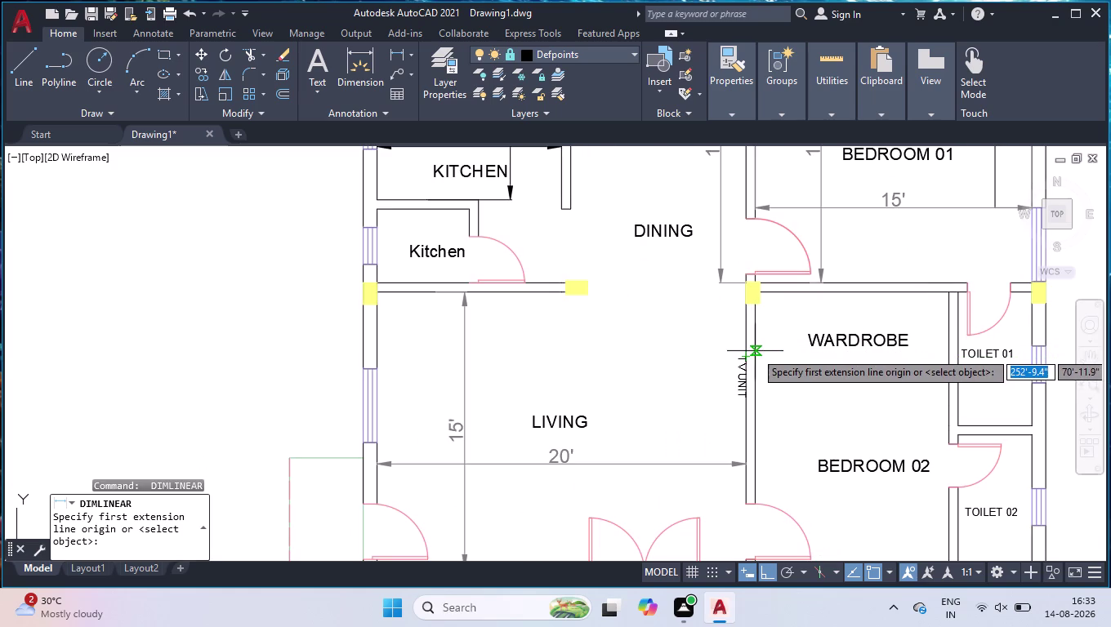
click(755, 352)
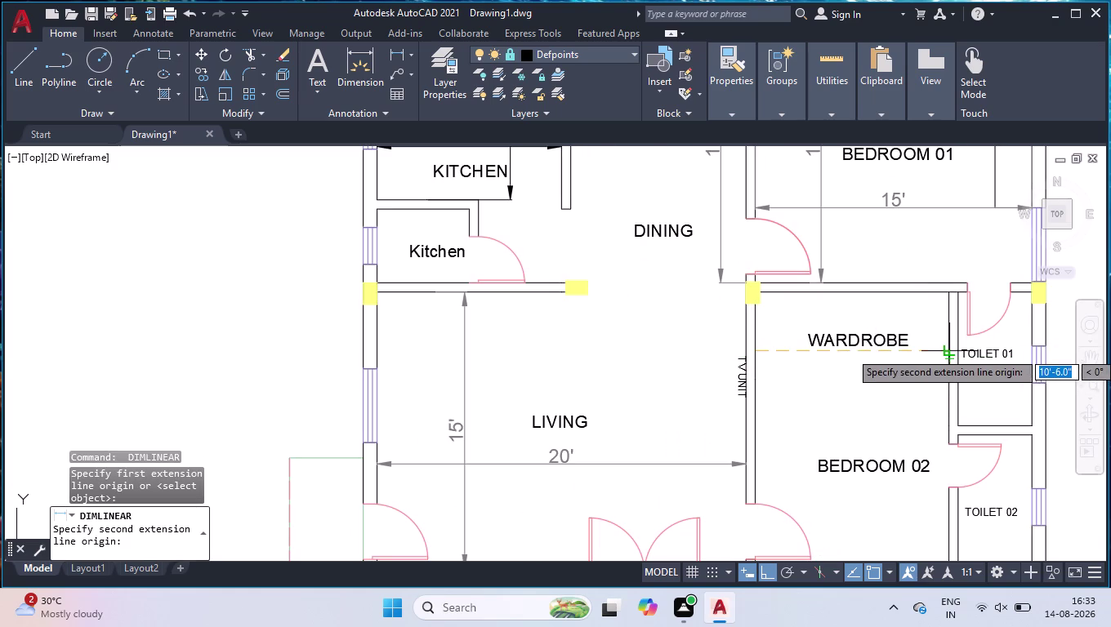
click(954, 351)
click(944, 366)
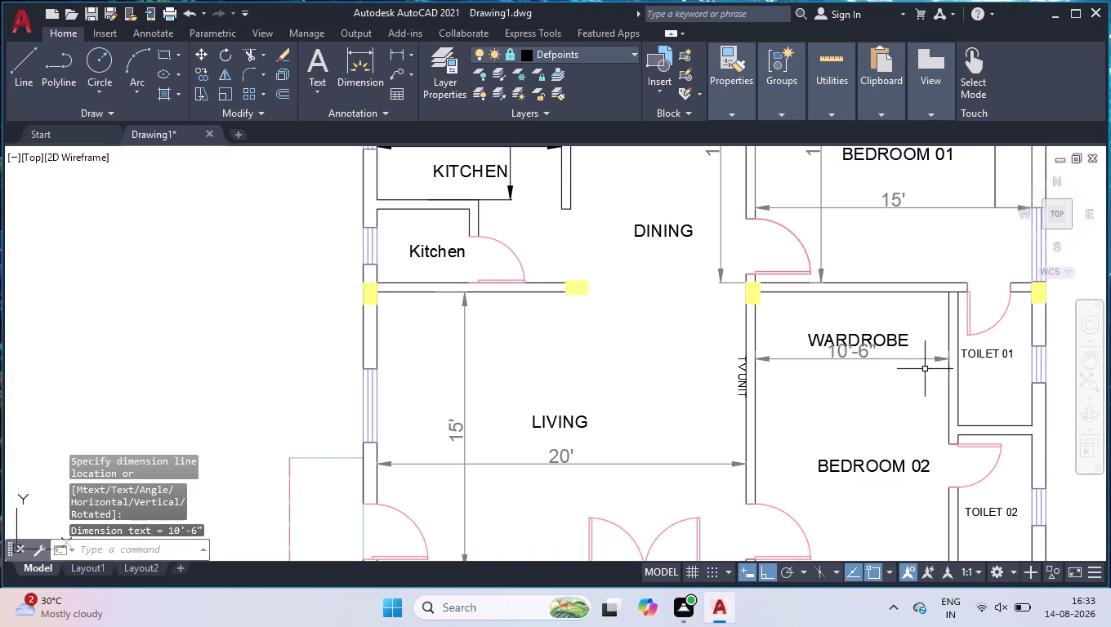
click(888, 342)
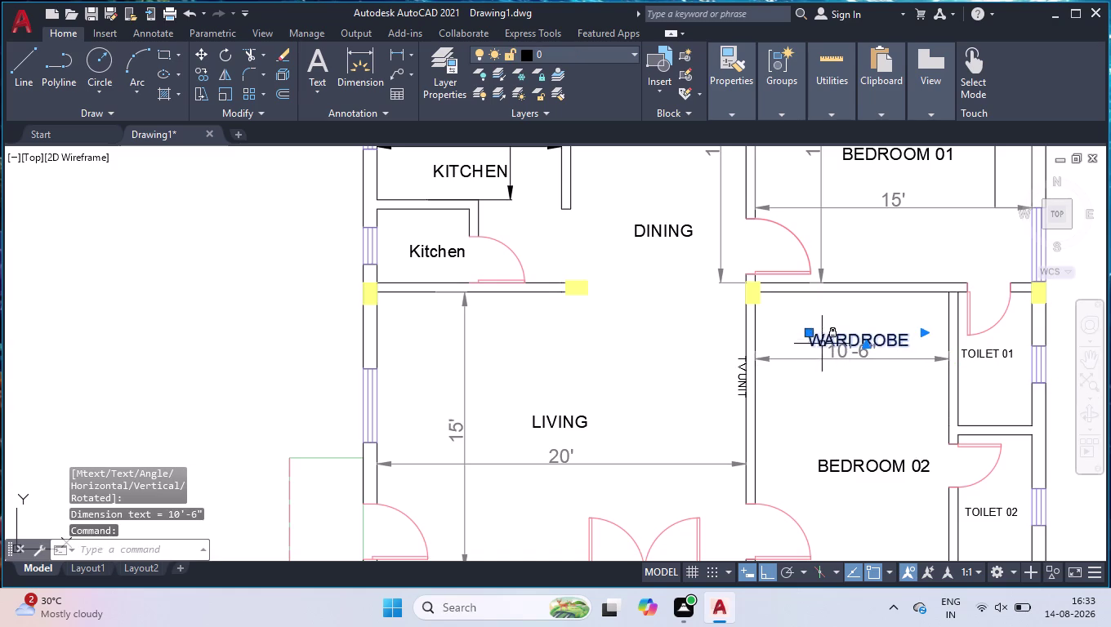
Add a 15' height dimension from Bedroom 02's top wall to its bottom wall.
key(space)
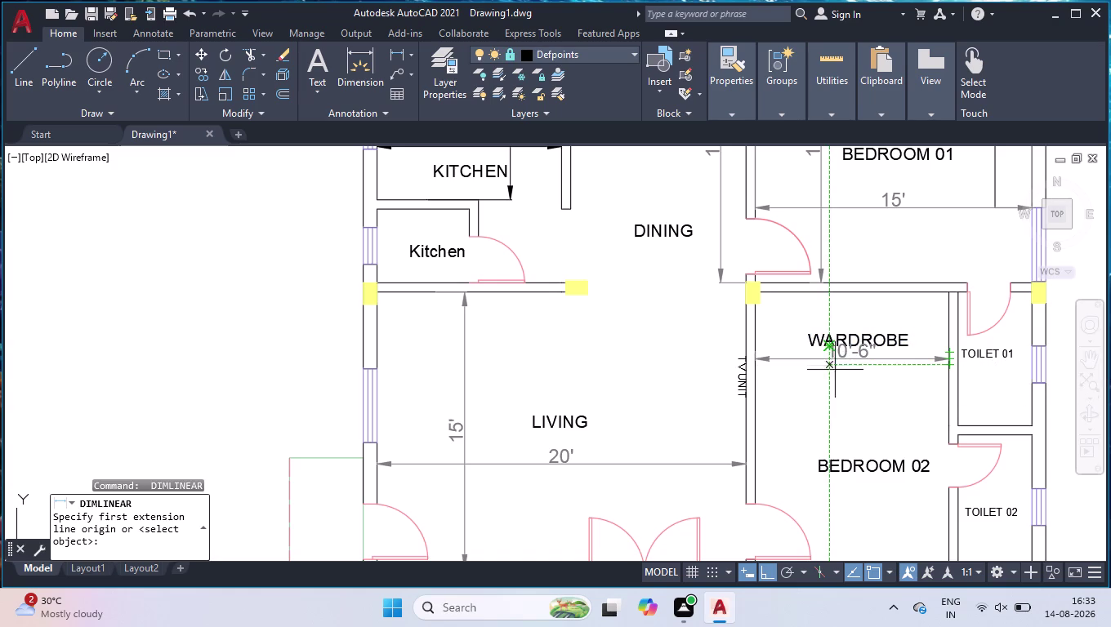
key(space)
key(space)
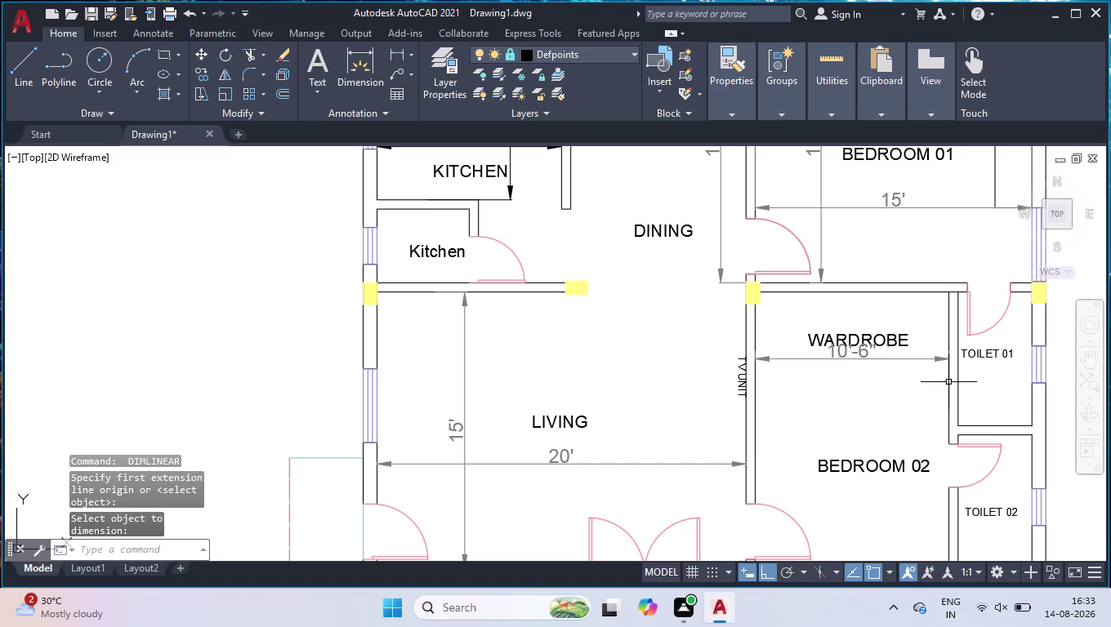
key(space)
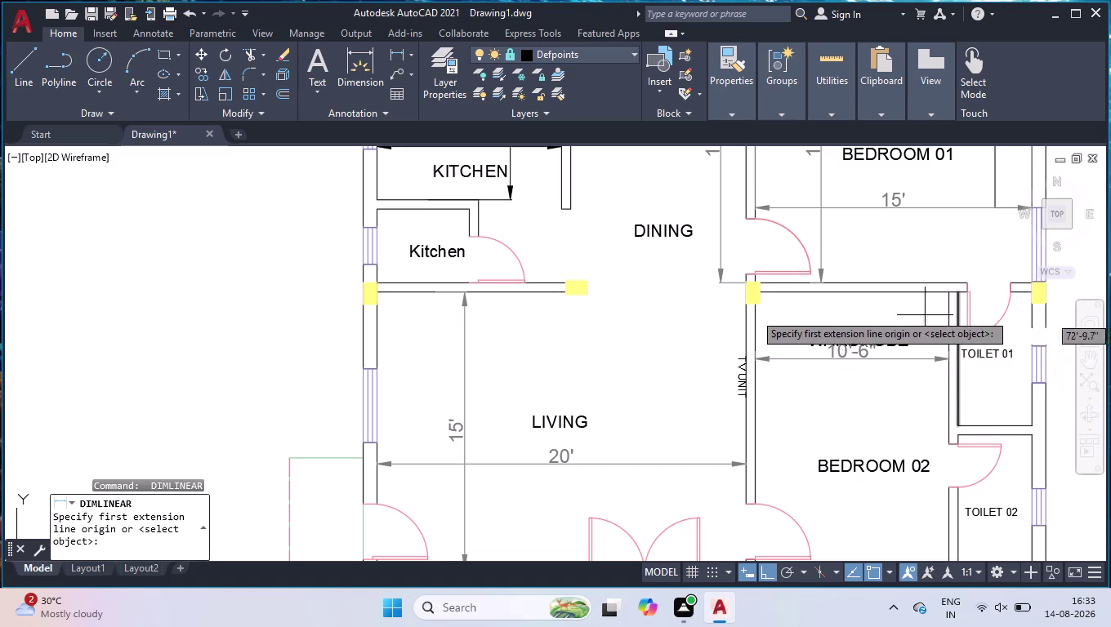
click(949, 297)
scroll(down, 3)
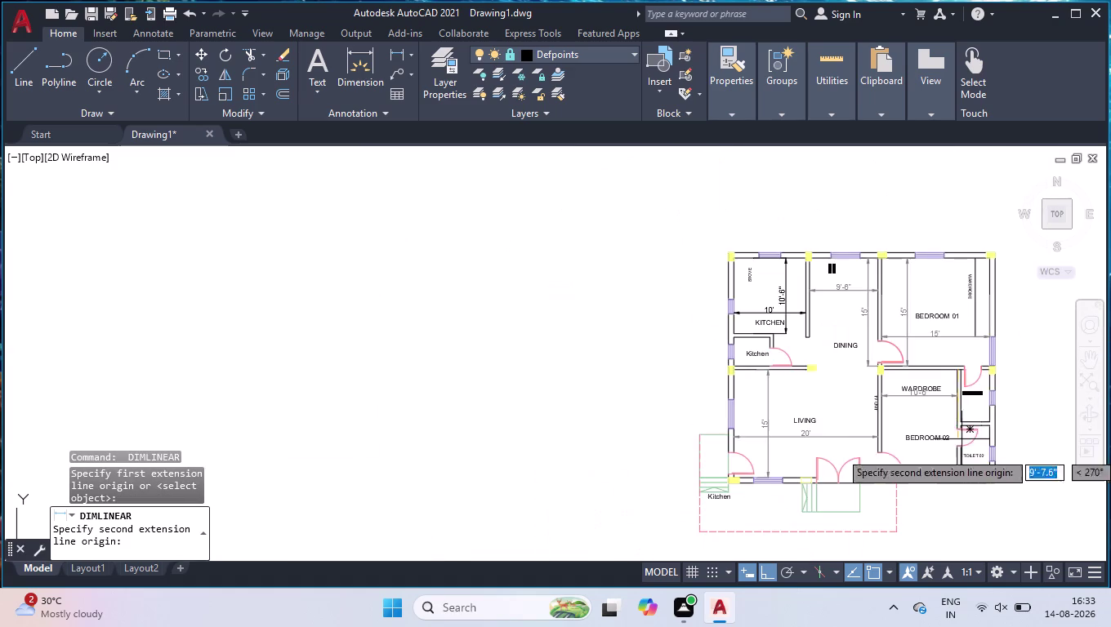
scroll(up, 3)
click(938, 480)
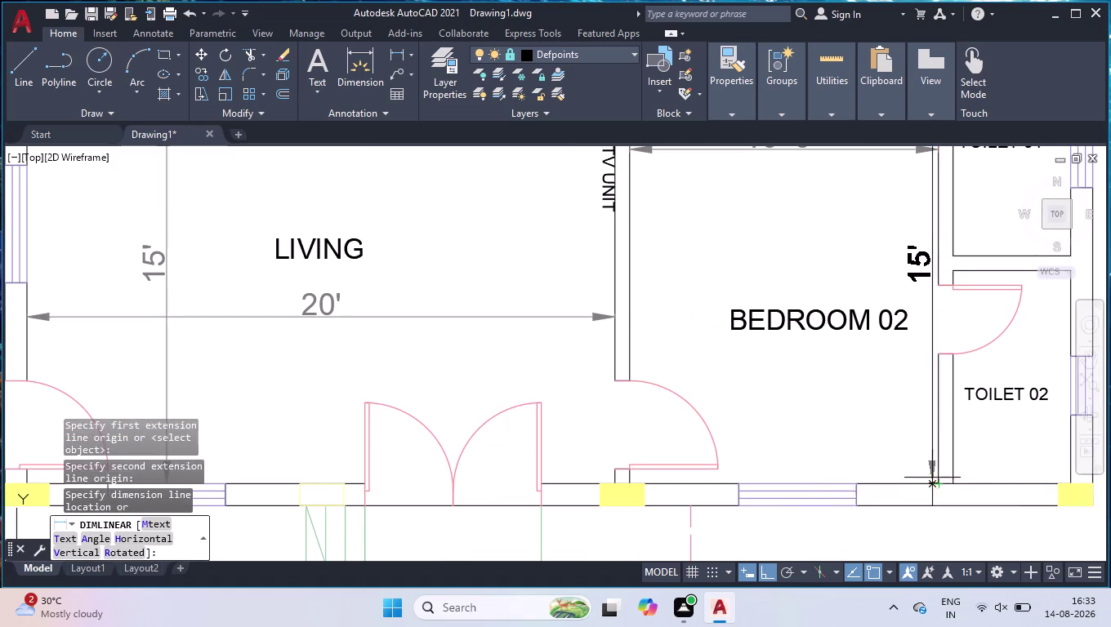
click(929, 475)
scroll(down, 3)
scroll(up, 3)
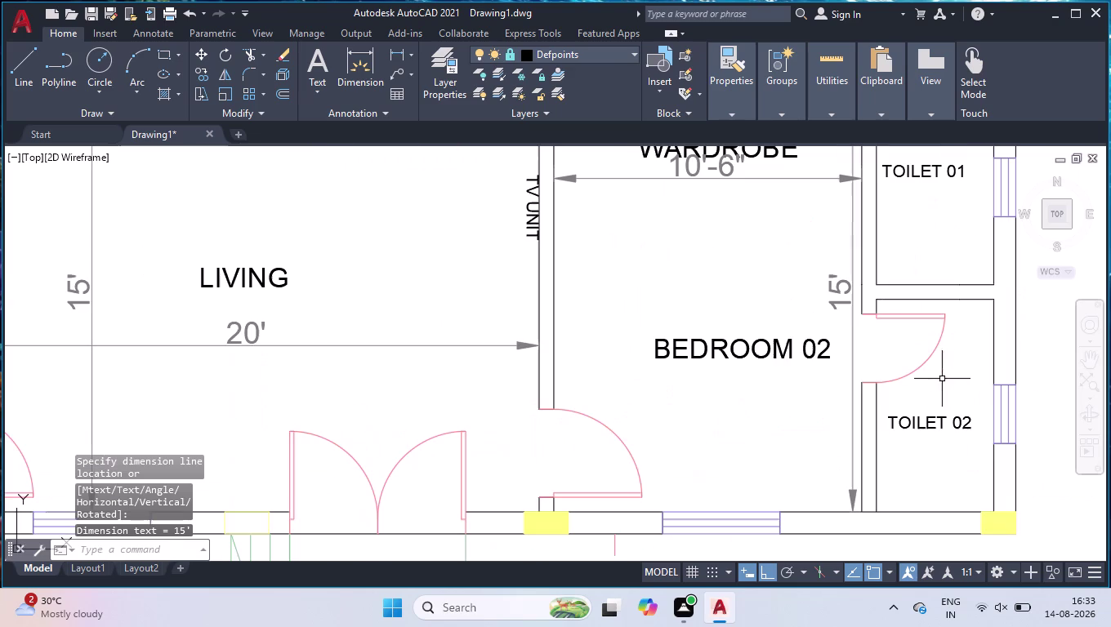
Add a 7'-3" dimension across Toilet 02 down to the column wall.
key(space)
click(996, 299)
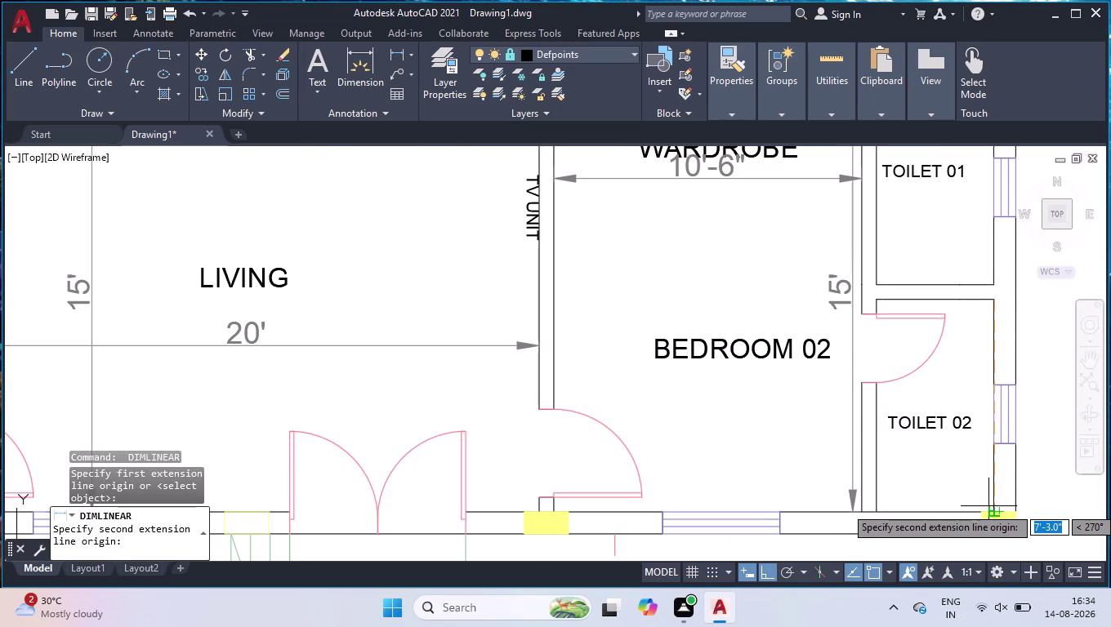
scroll(up, 3)
scroll(down, 3)
scroll(up, 3)
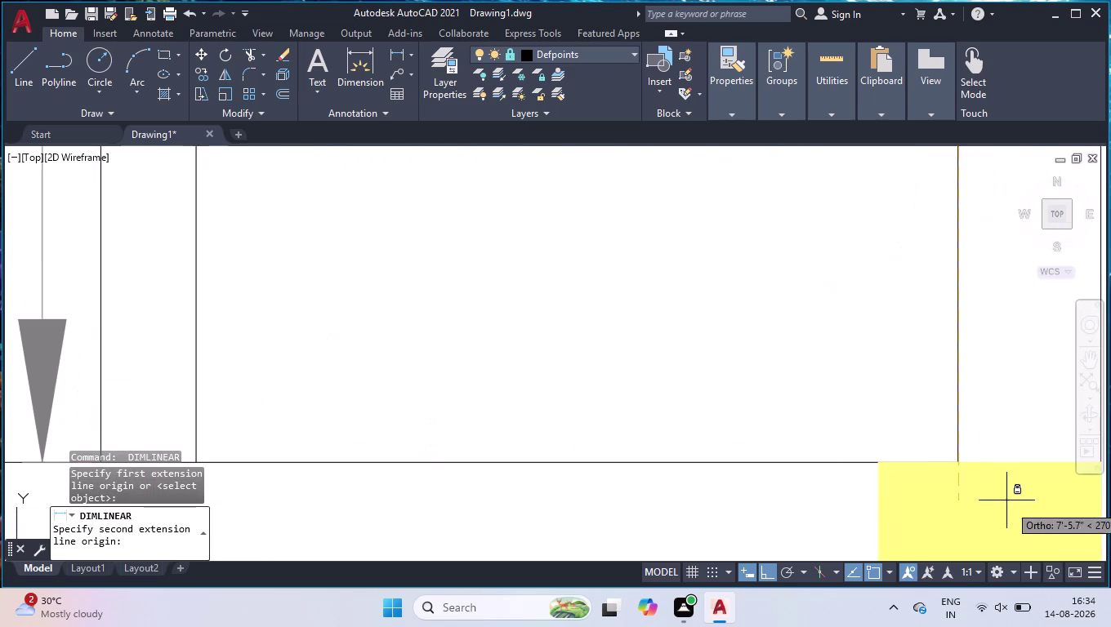
click(957, 460)
scroll(down, 3)
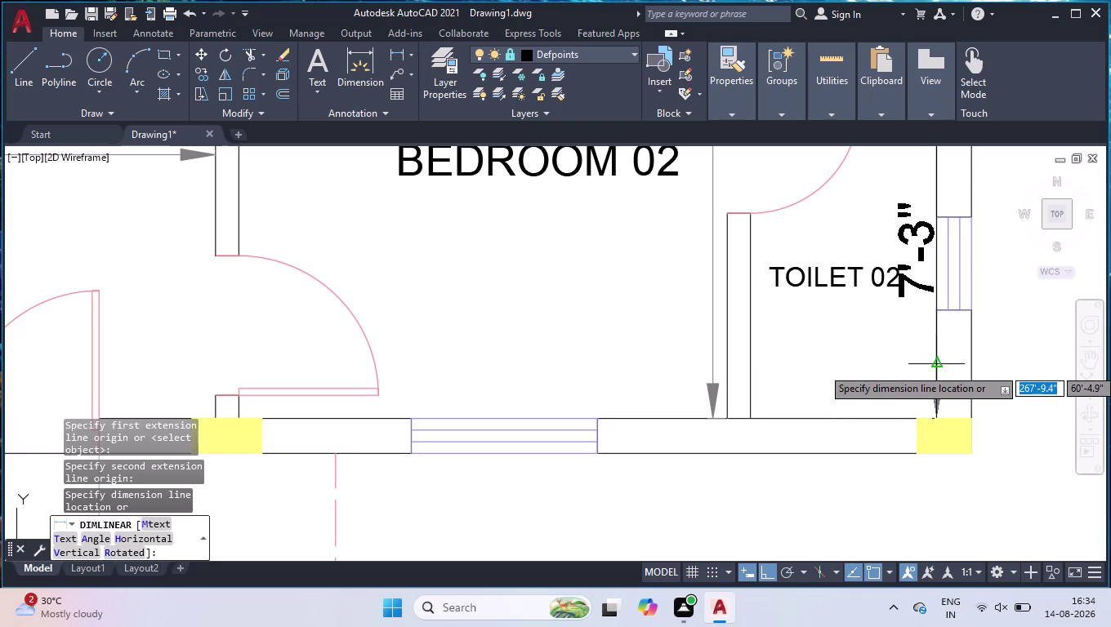
click(930, 368)
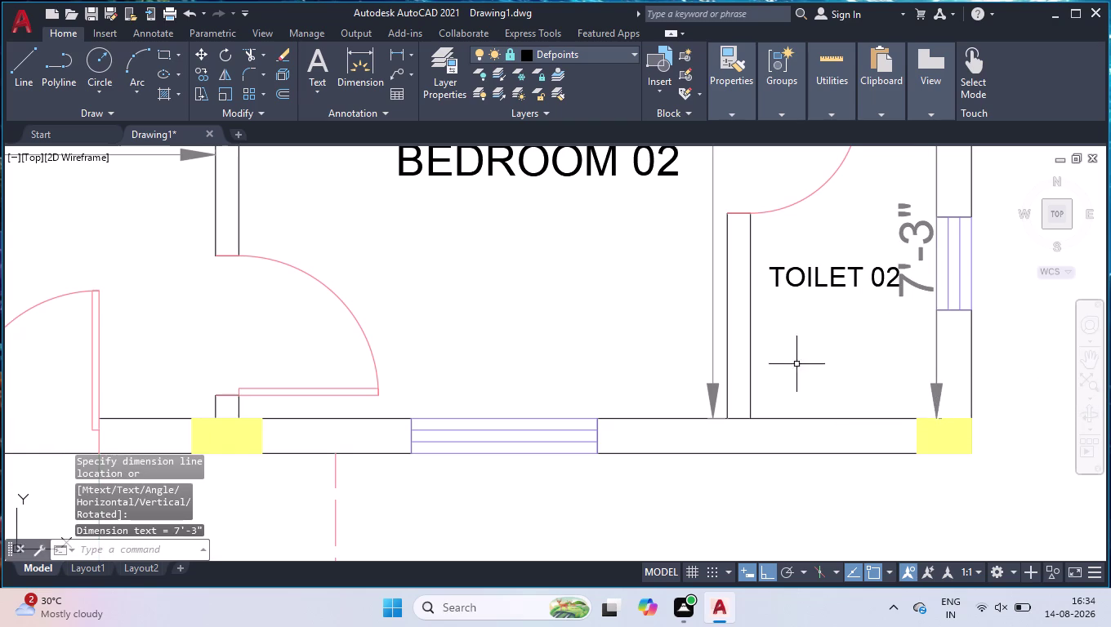
key(space)
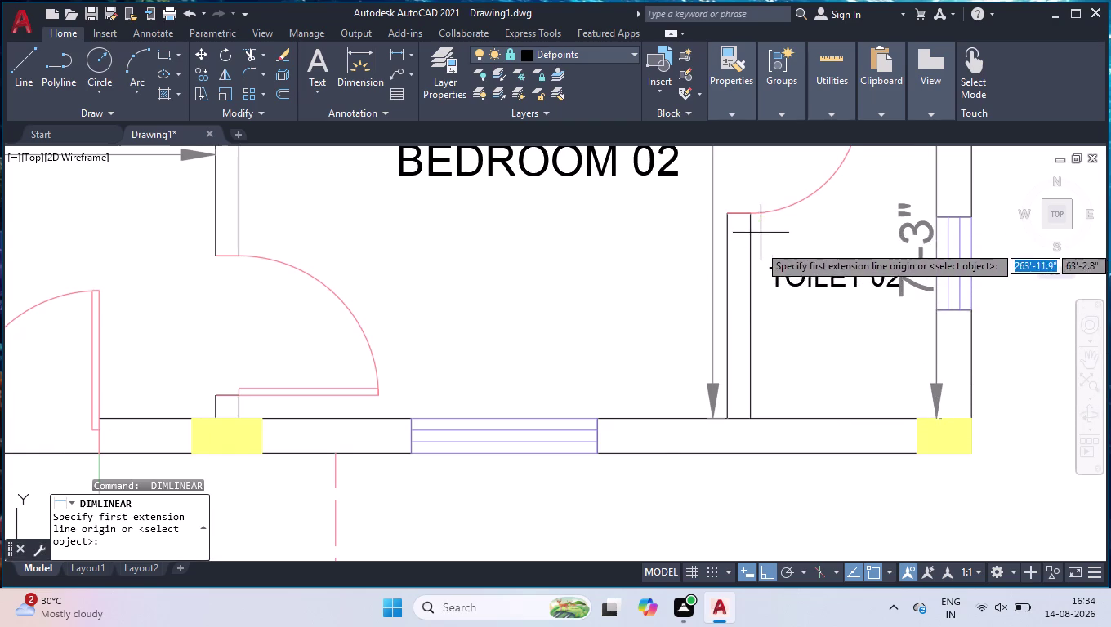
Place a 4' width dimension across TOILET 02.
scroll(down, 3)
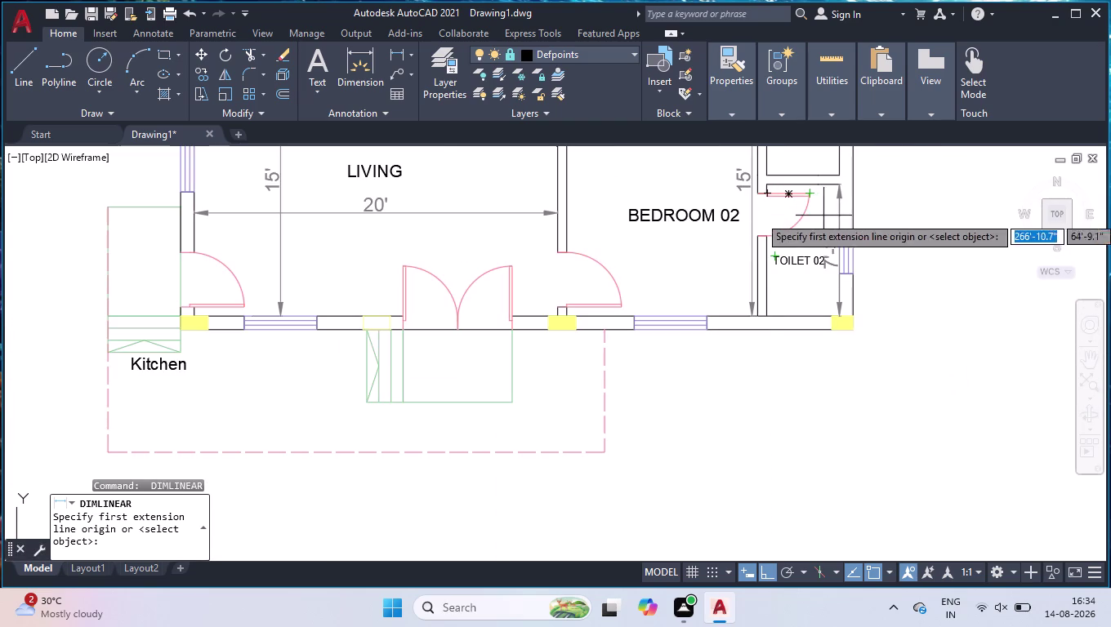
scroll(up, 3)
scroll(down, 3)
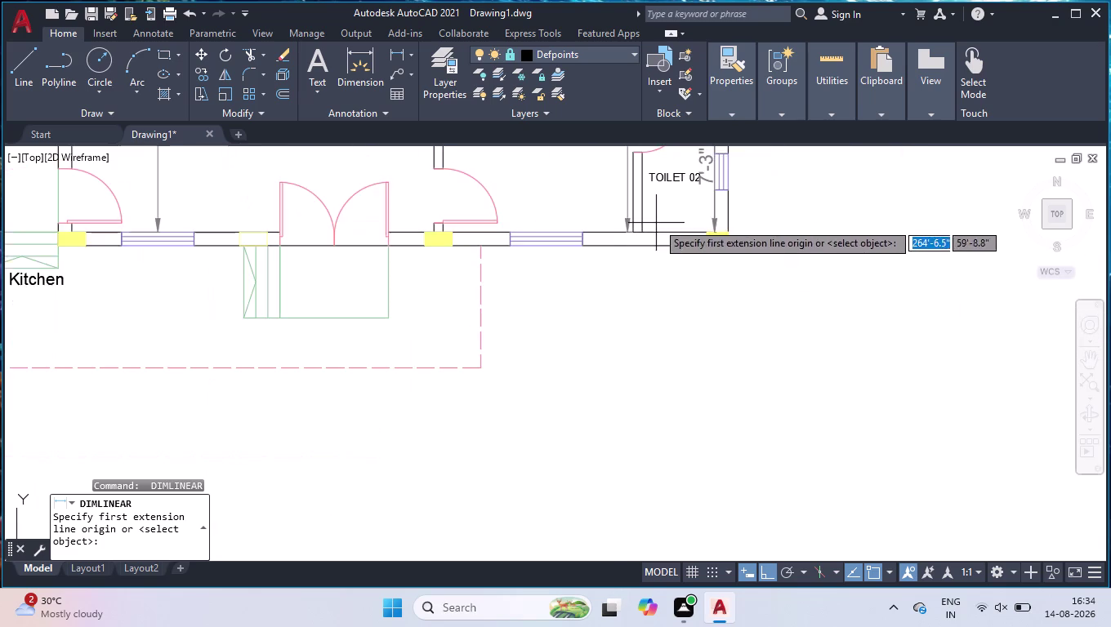
scroll(up, 3)
click(621, 242)
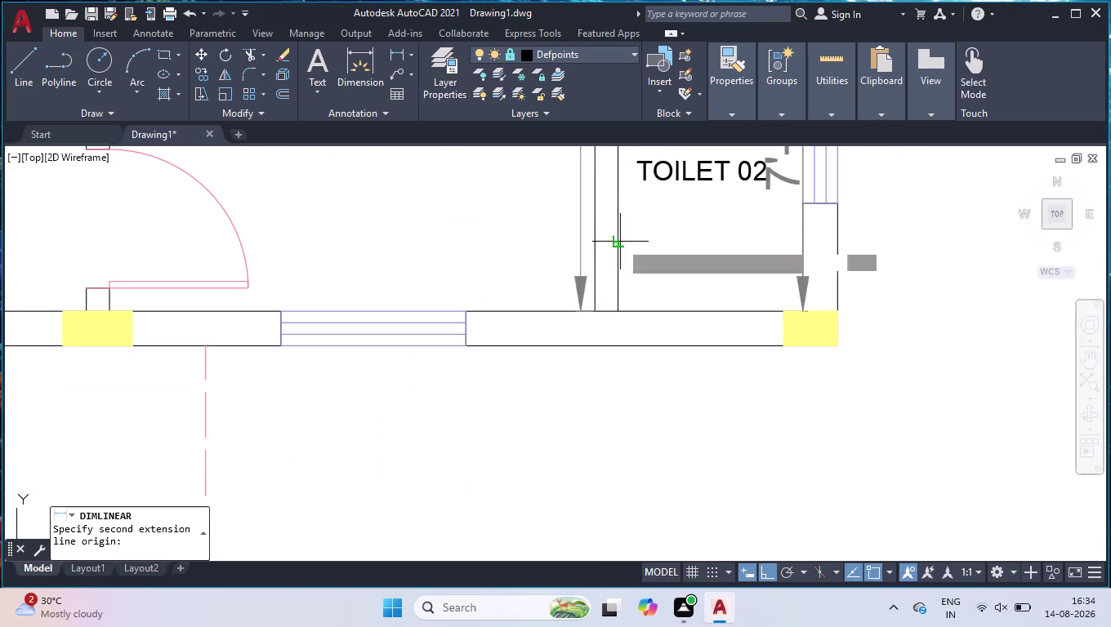
click(804, 233)
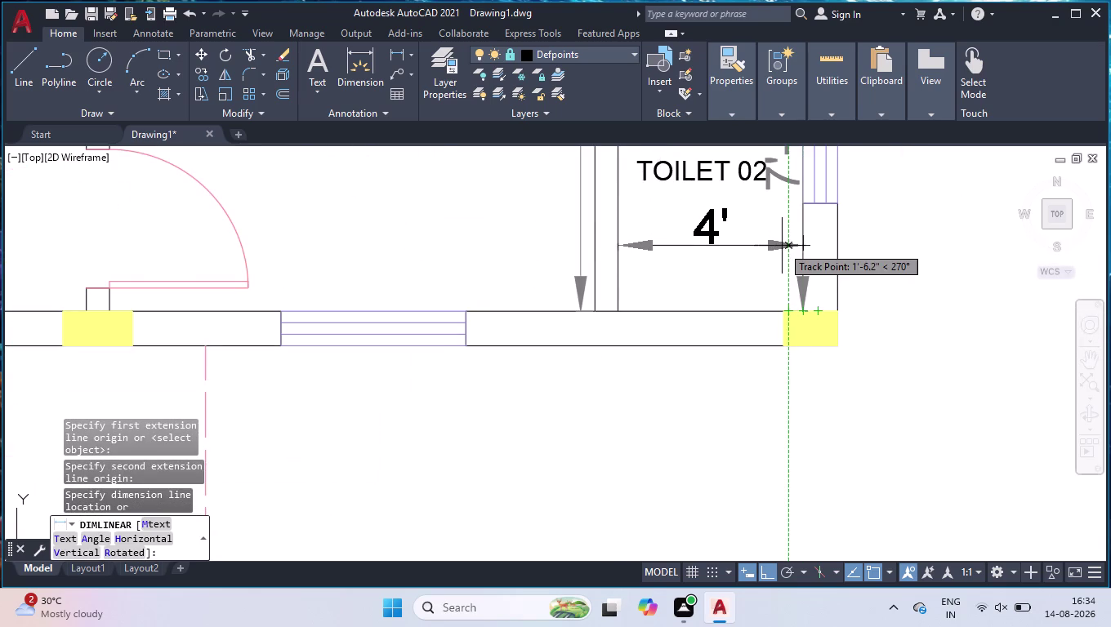
click(778, 228)
Place a 4' width dimension across TOILET 01.
scroll(down, 3)
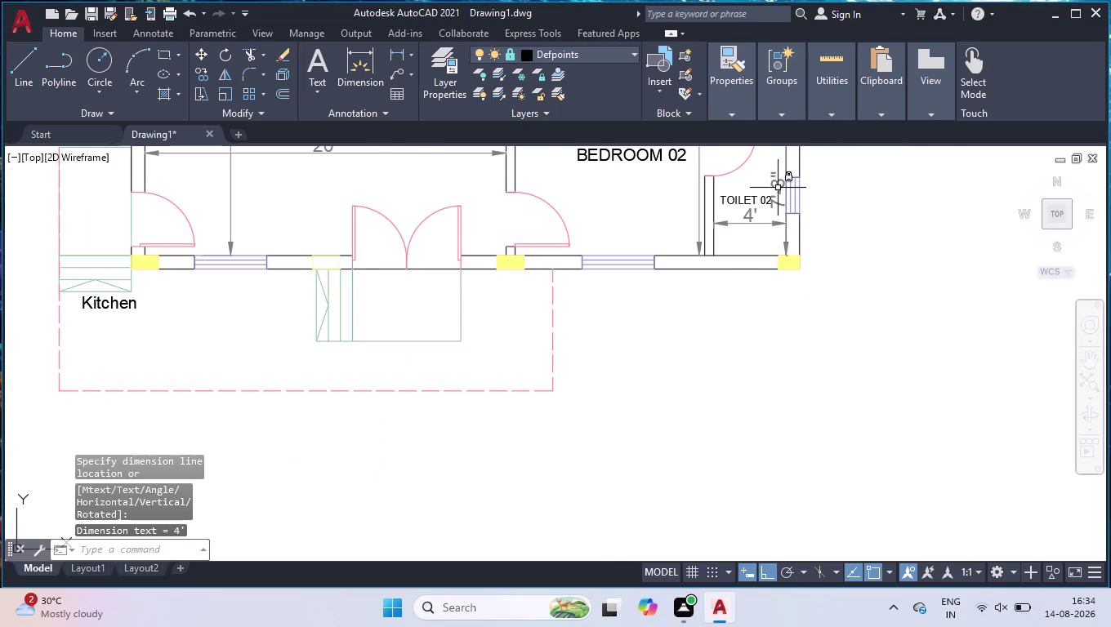
scroll(down, 3)
scroll(down, 3)
scroll(up, 3)
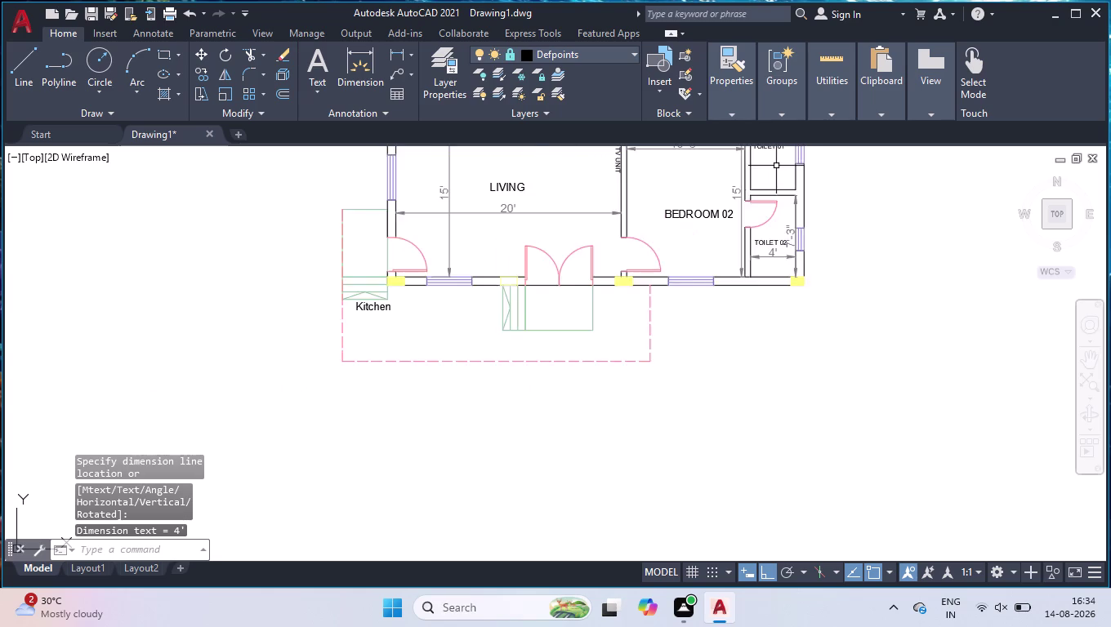
scroll(down, 3)
scroll(up, 3)
key(space)
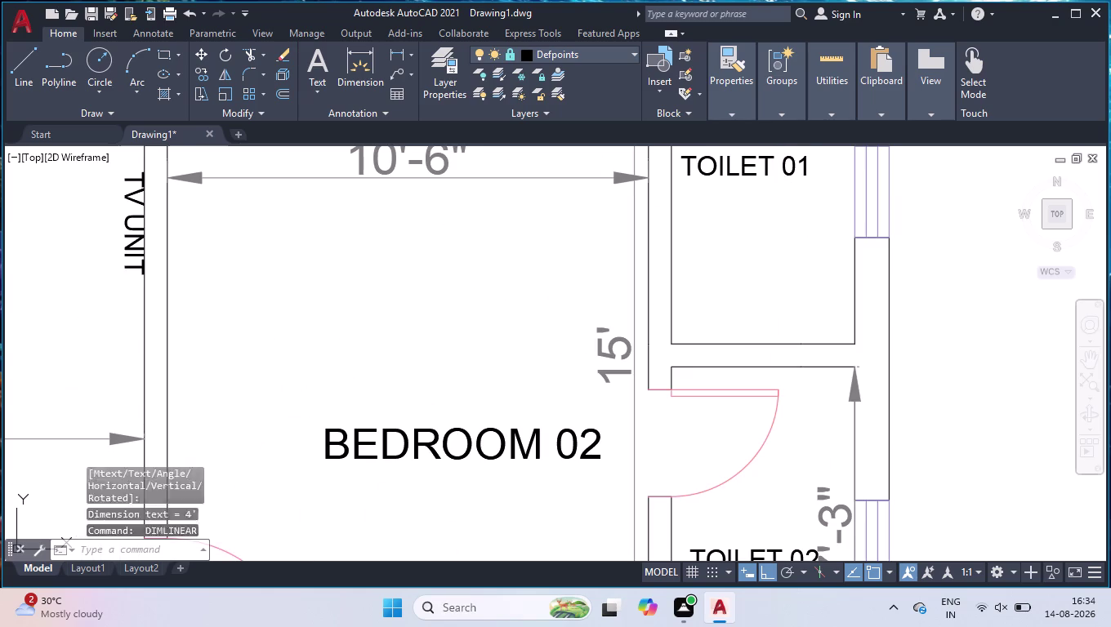
click(672, 281)
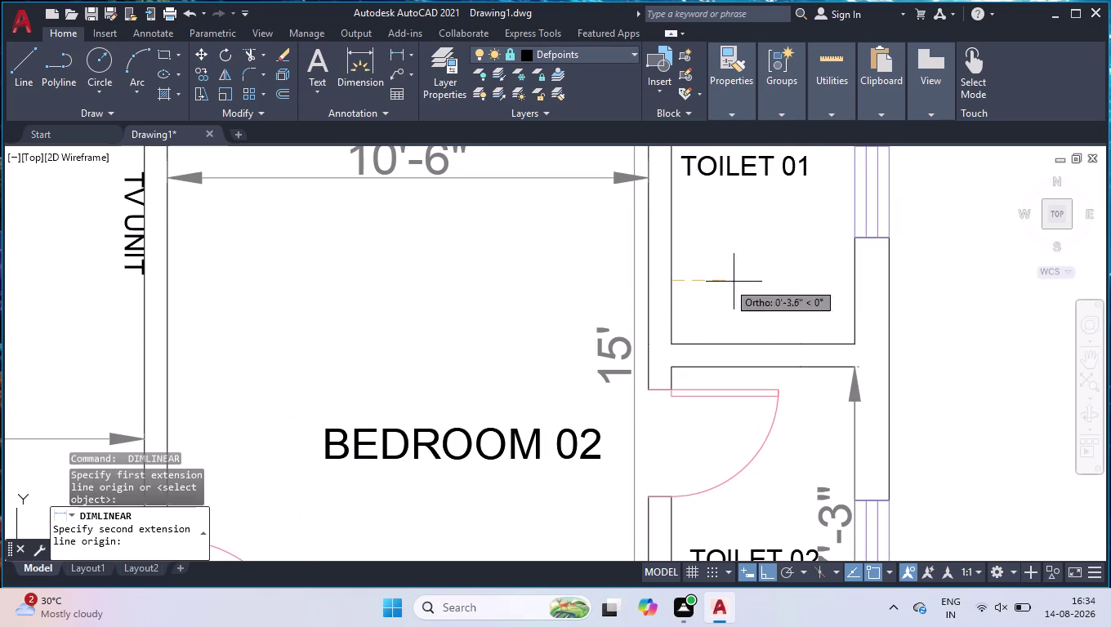
click(853, 277)
click(838, 288)
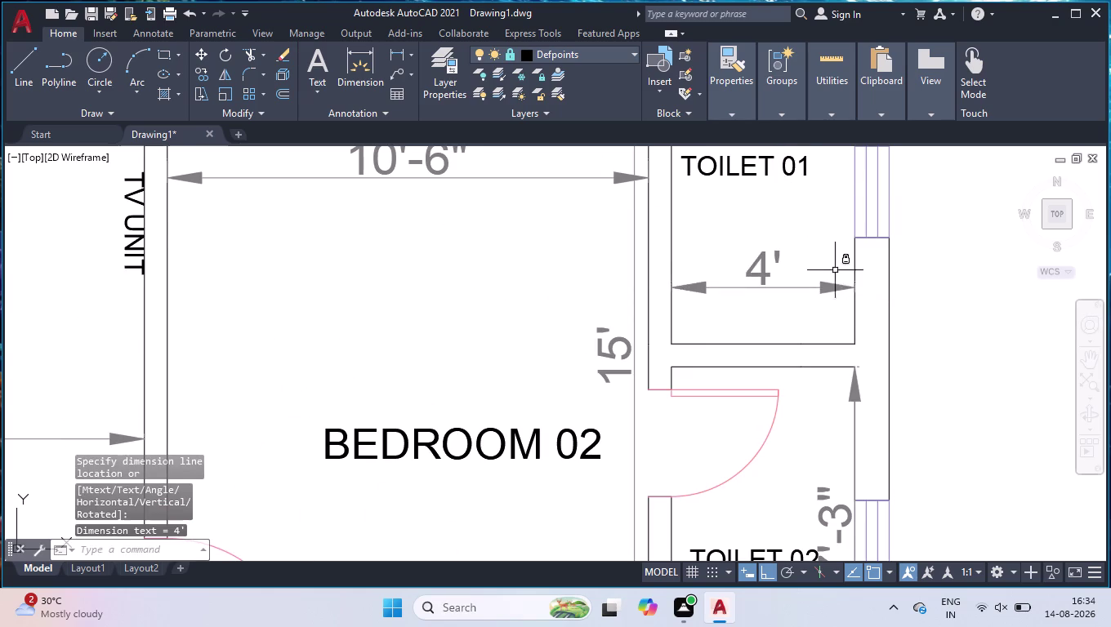
Start the 7'-3" depth dimension for TOILET 01 between its top and bottom corners.
scroll(down, 3)
key(space)
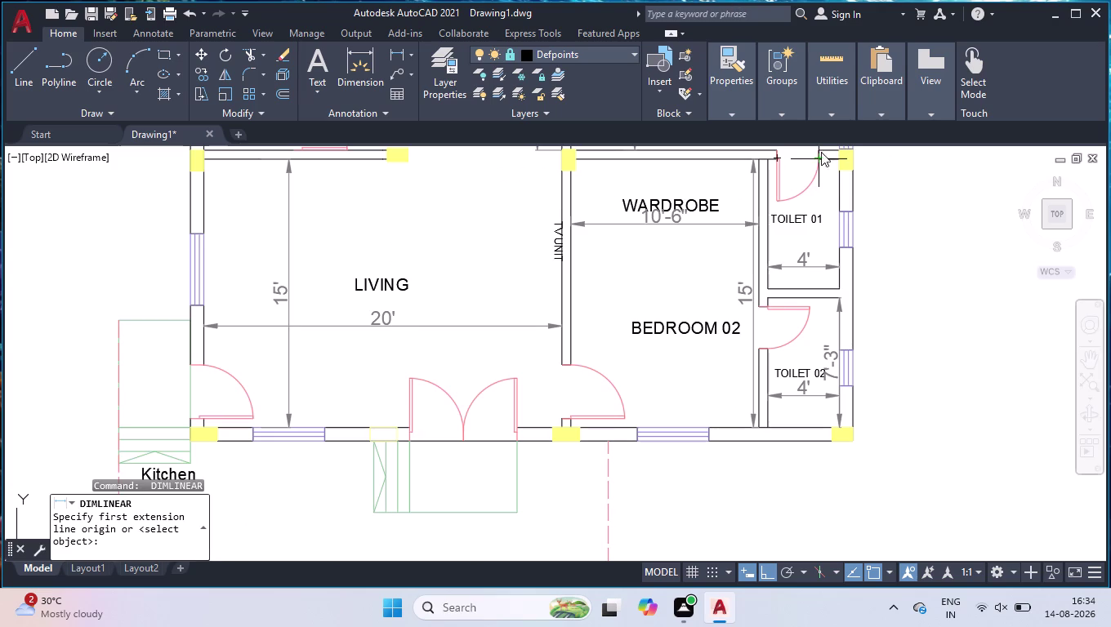
scroll(down, 3)
scroll(up, 3)
scroll(up, 3)
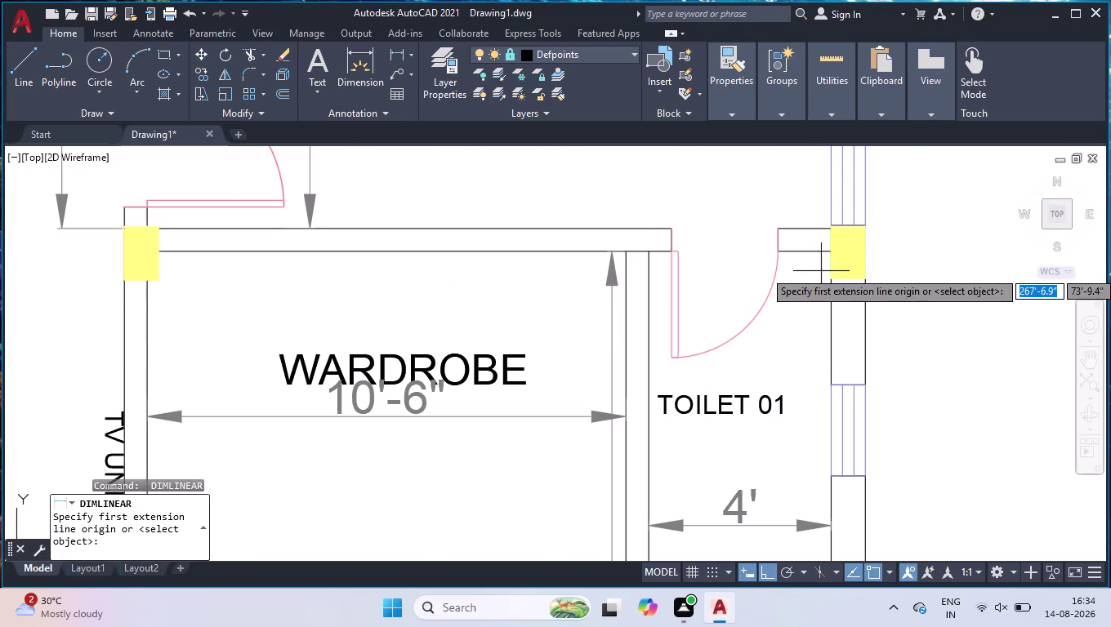
click(810, 252)
scroll(down, 3)
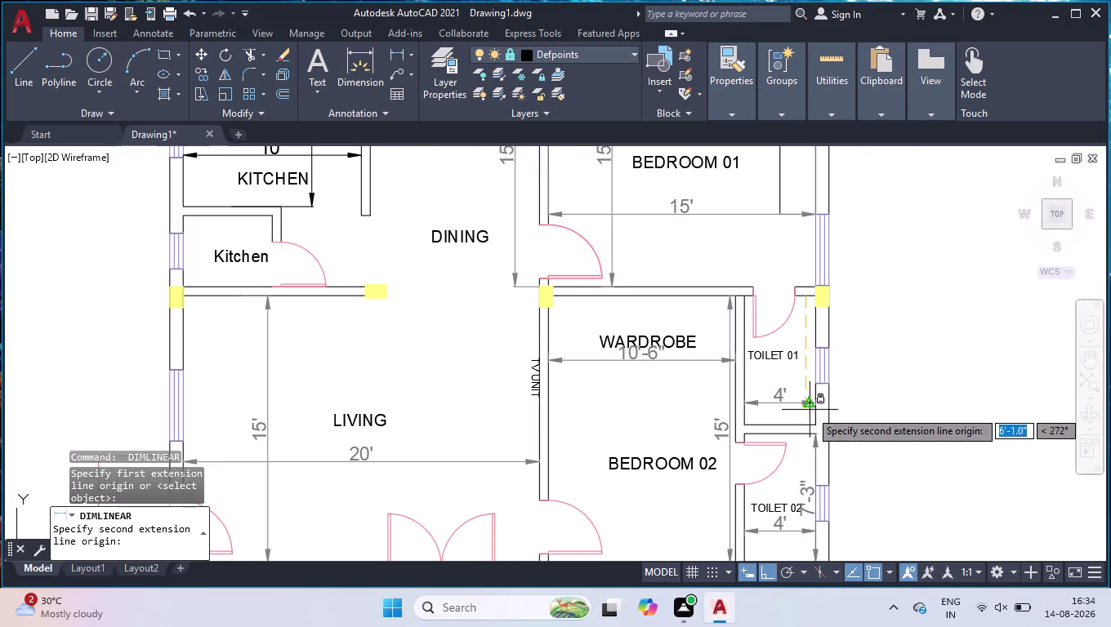
scroll(up, 3)
click(795, 476)
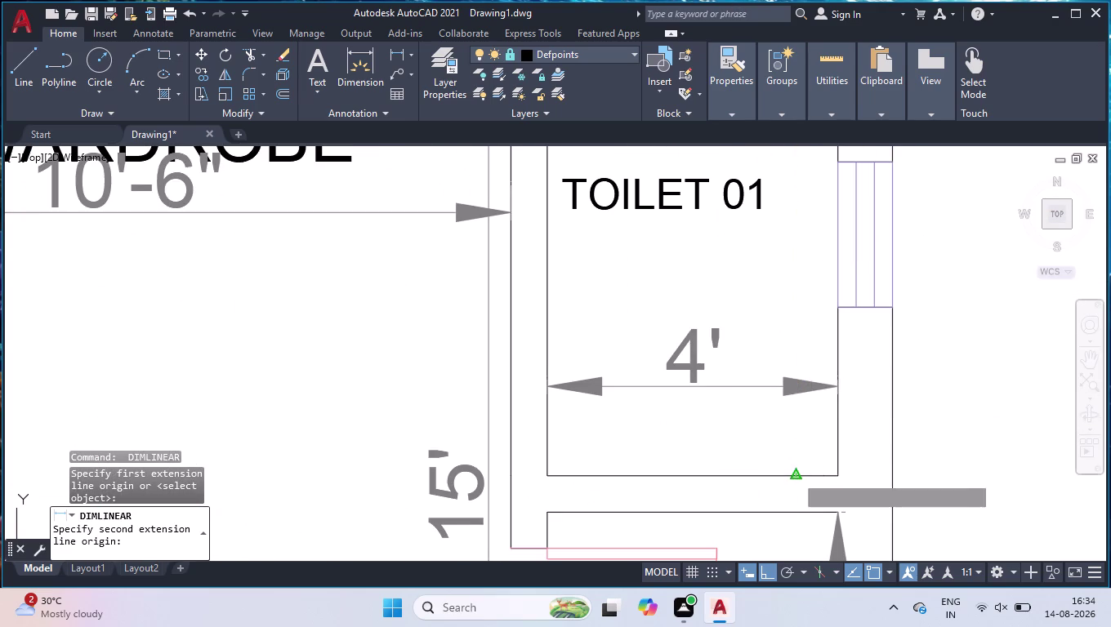
click(834, 462)
scroll(down, 3)
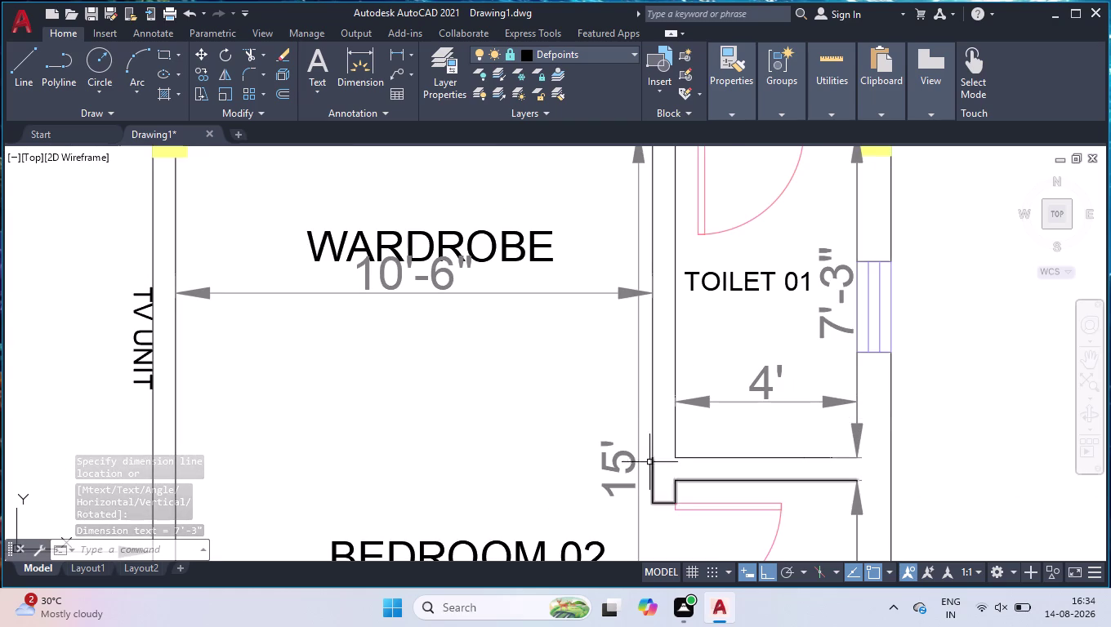
Add a 4' depth dimension beside the entrance steps.
scroll(down, 3)
scroll(up, 3)
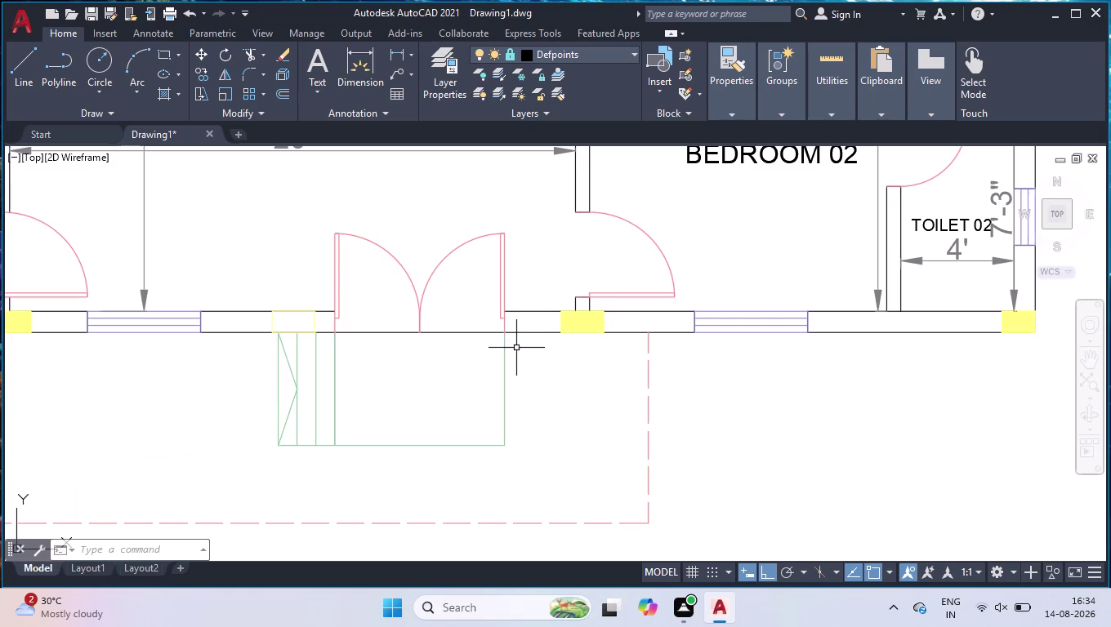
key(space)
scroll(up, 3)
click(506, 328)
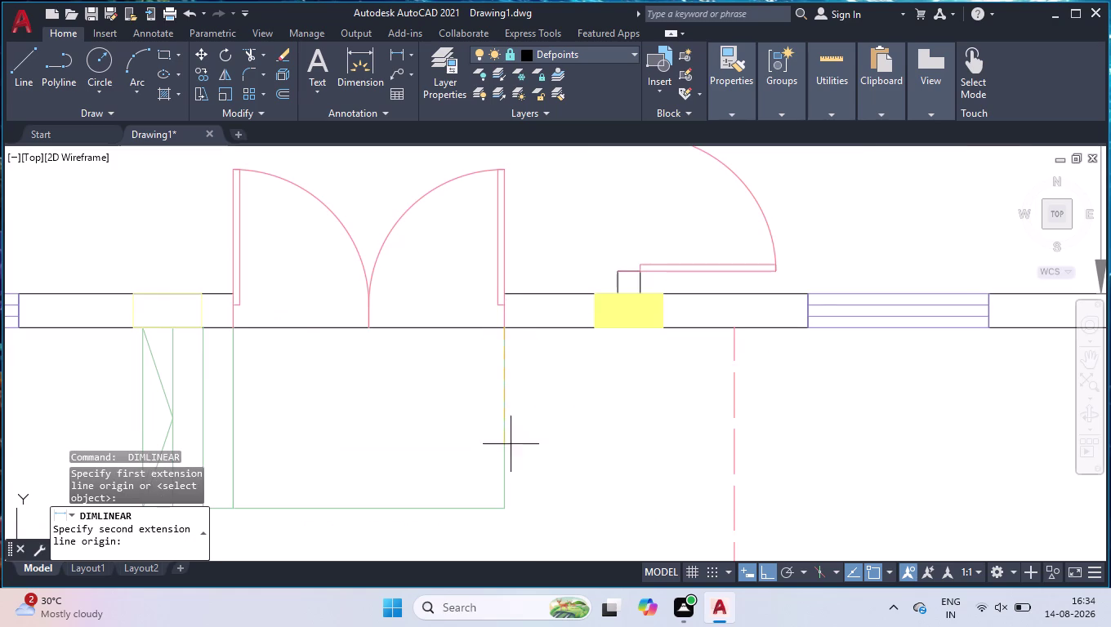
click(503, 506)
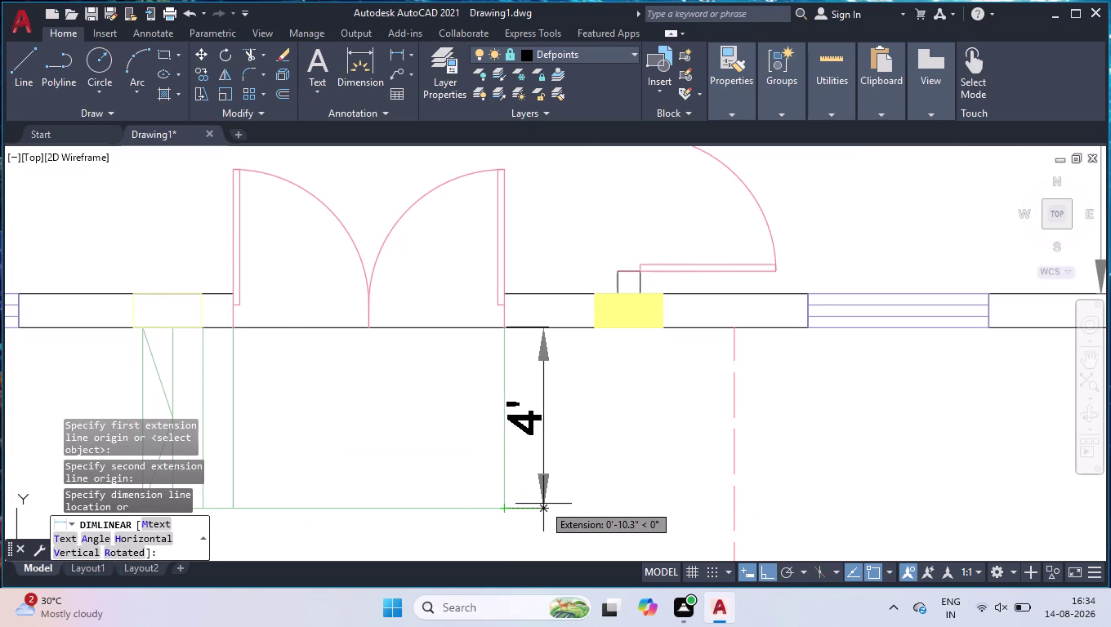
click(554, 502)
Add a 6'-9" dimension from the front wall to the dashed boundary corner.
key(space)
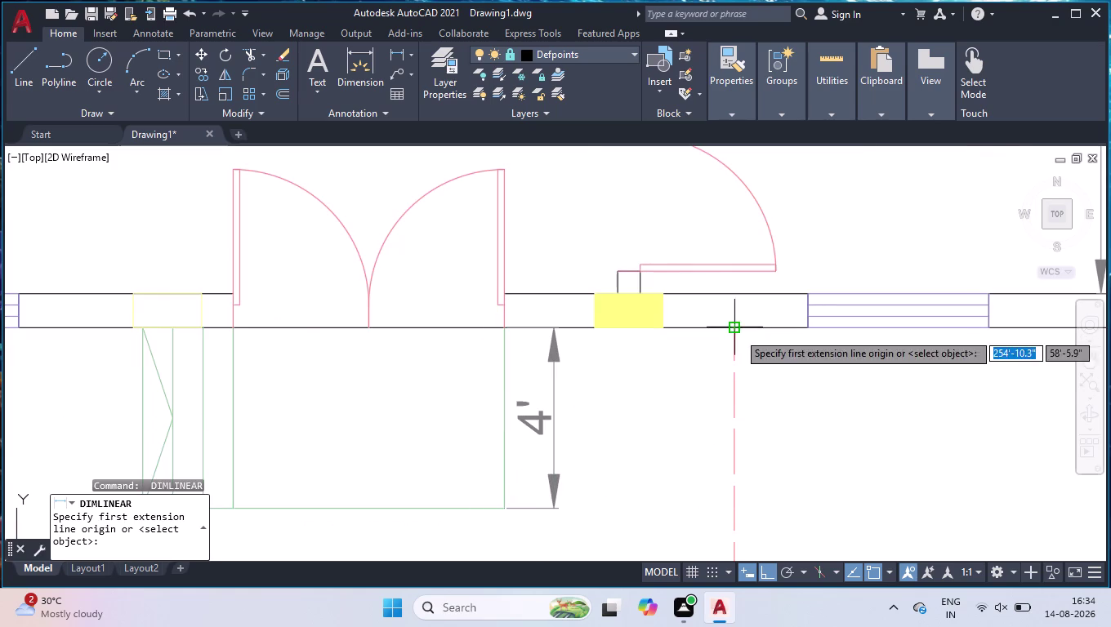
click(737, 333)
scroll(down, 3)
scroll(up, 3)
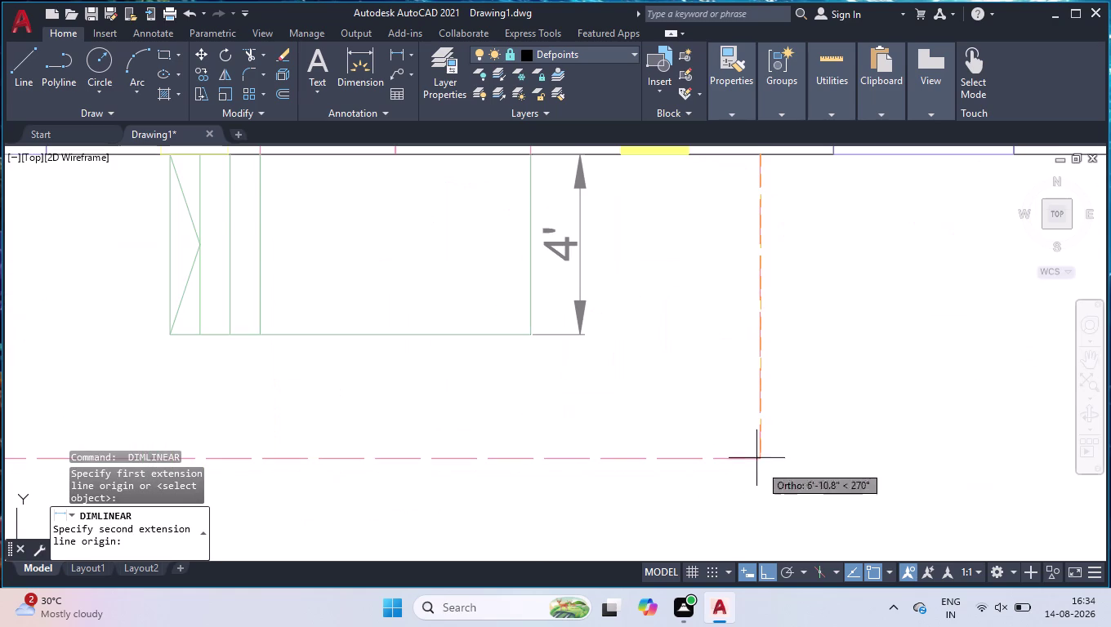
click(759, 459)
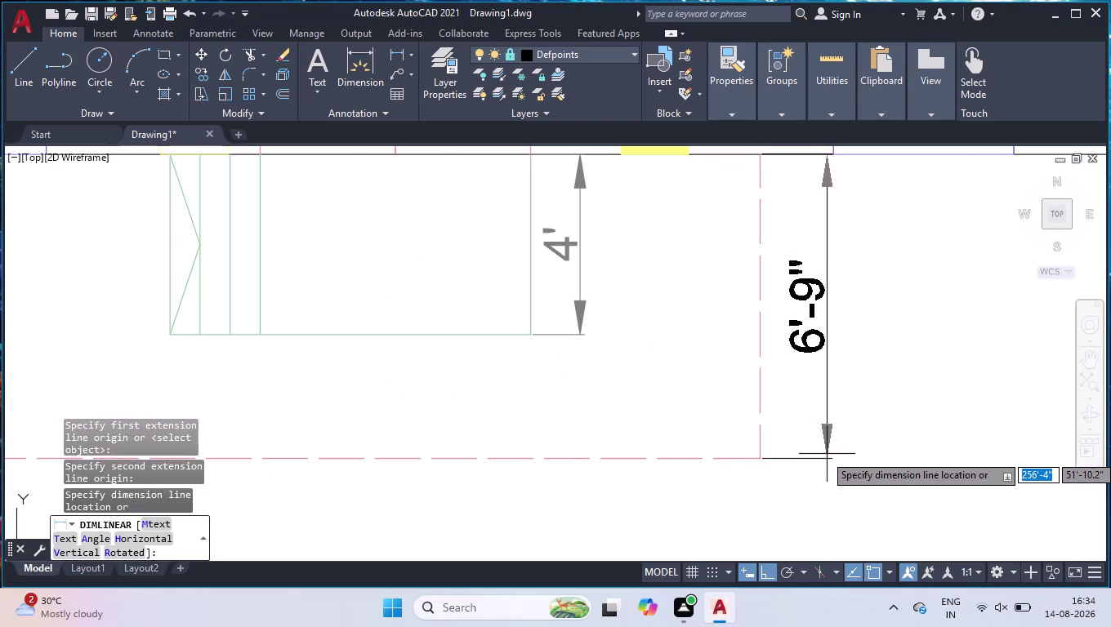
click(827, 455)
scroll(down, 3)
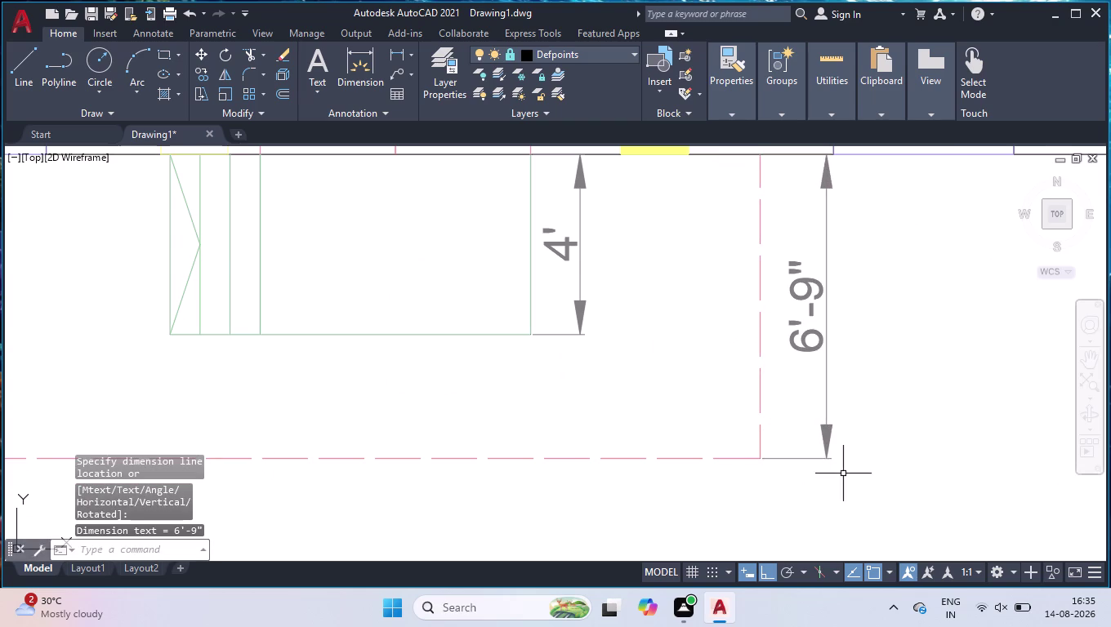
scroll(down, 3)
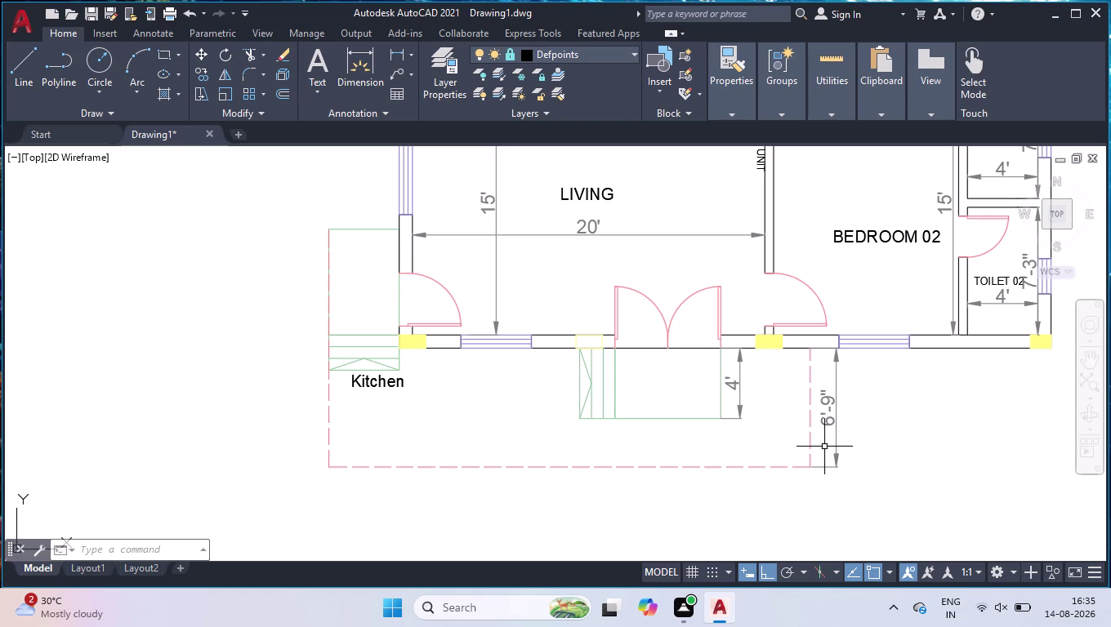
Start a line at the outer wall corner and draw the 6'-9" downward edge.
key(l)
key(Return)
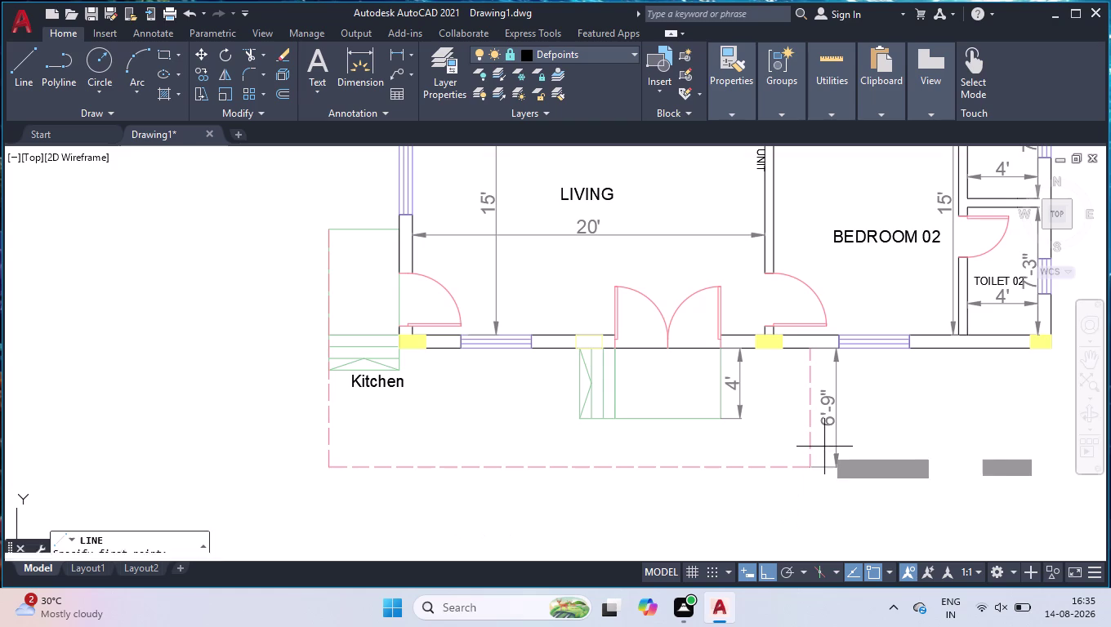
scroll(down, 3)
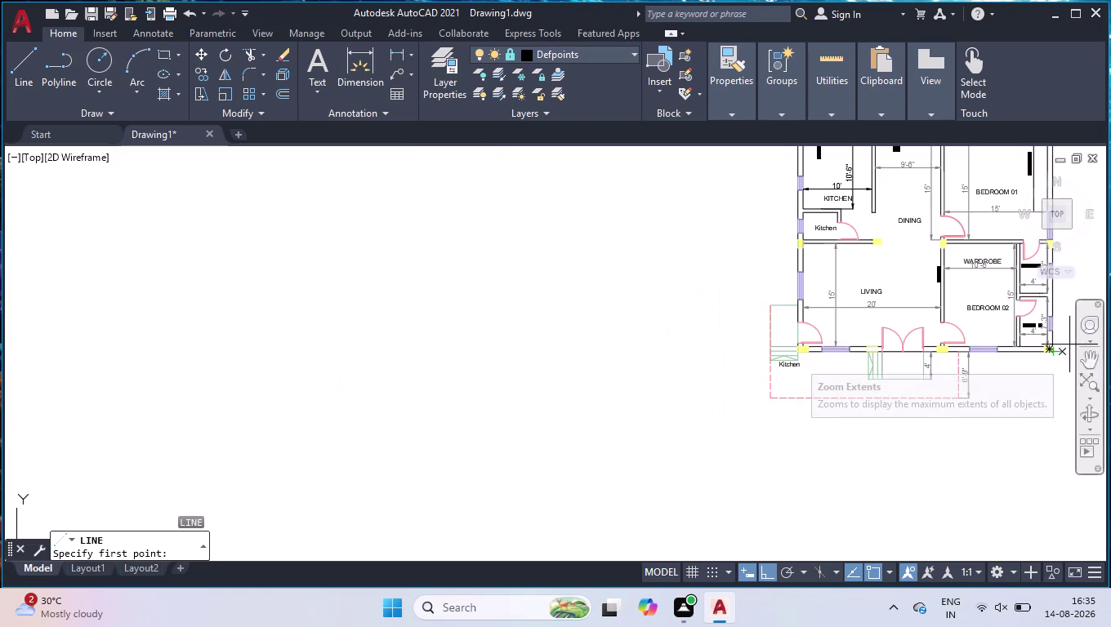
scroll(up, 3)
scroll(up, 3)
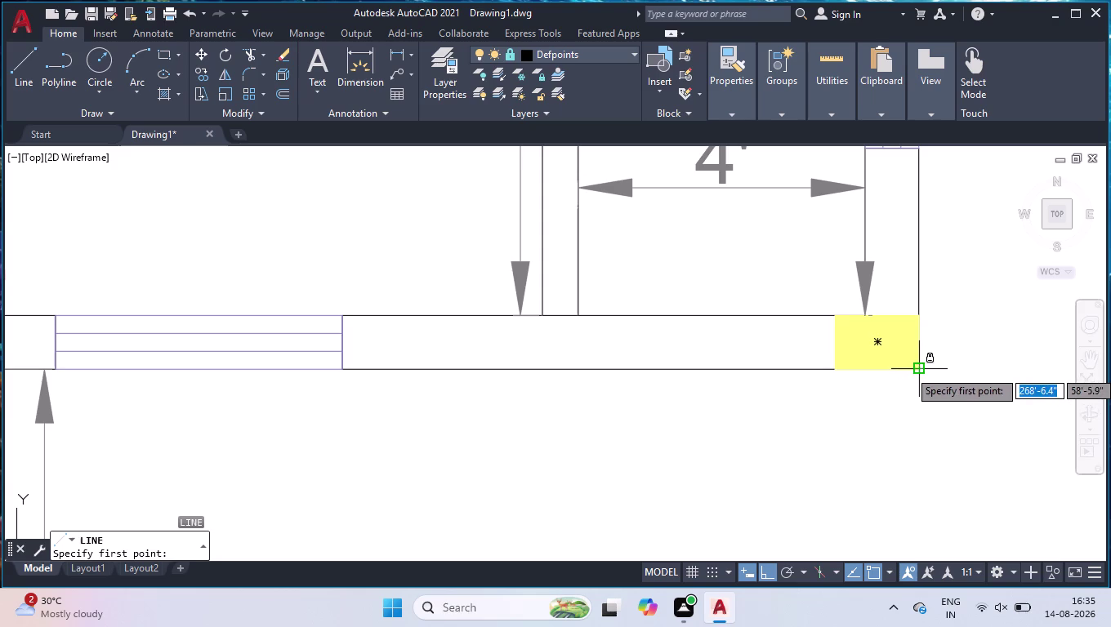
click(917, 369)
key(6)
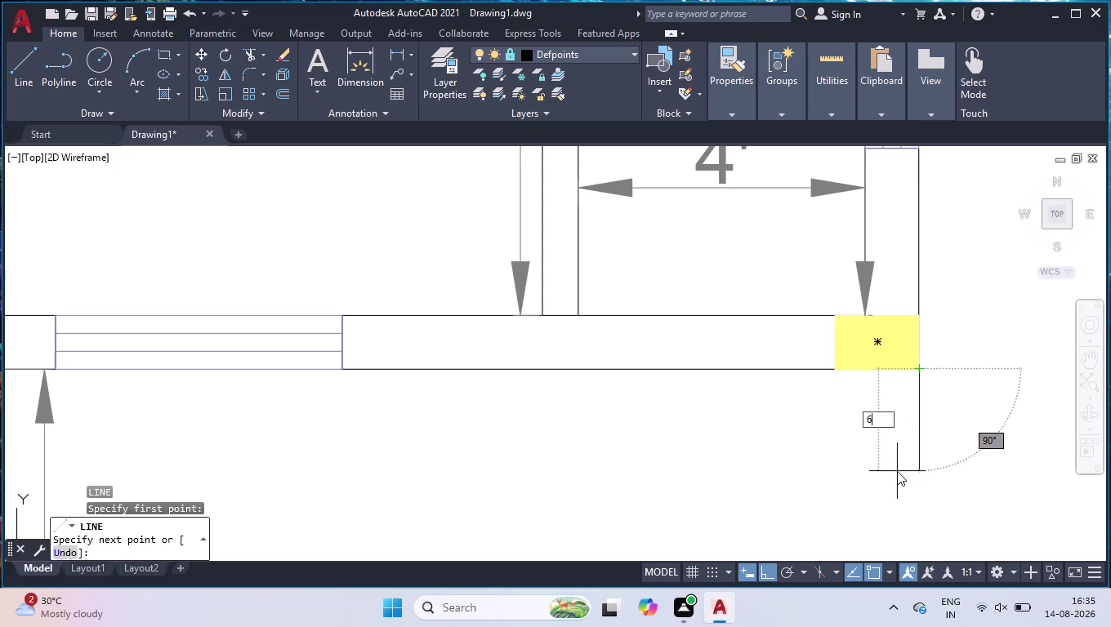
text('9")
key(Return)
Draw the outline's bottom and left edges, leaving a stray slanted segment.
scroll(down, 3)
scroll(down, 3)
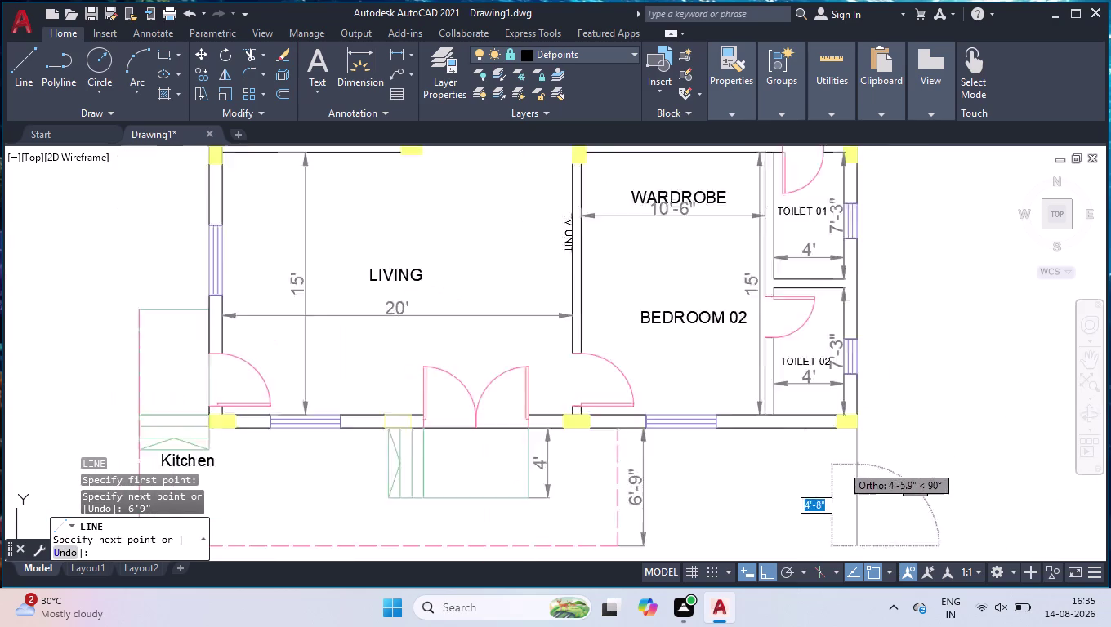
scroll(up, 3)
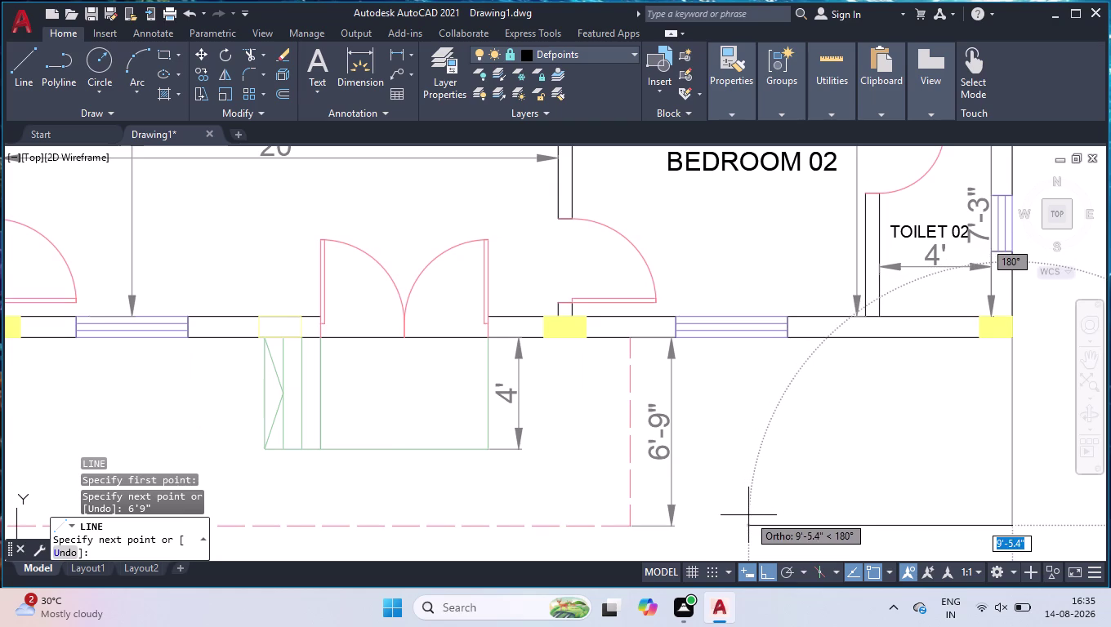
click(748, 515)
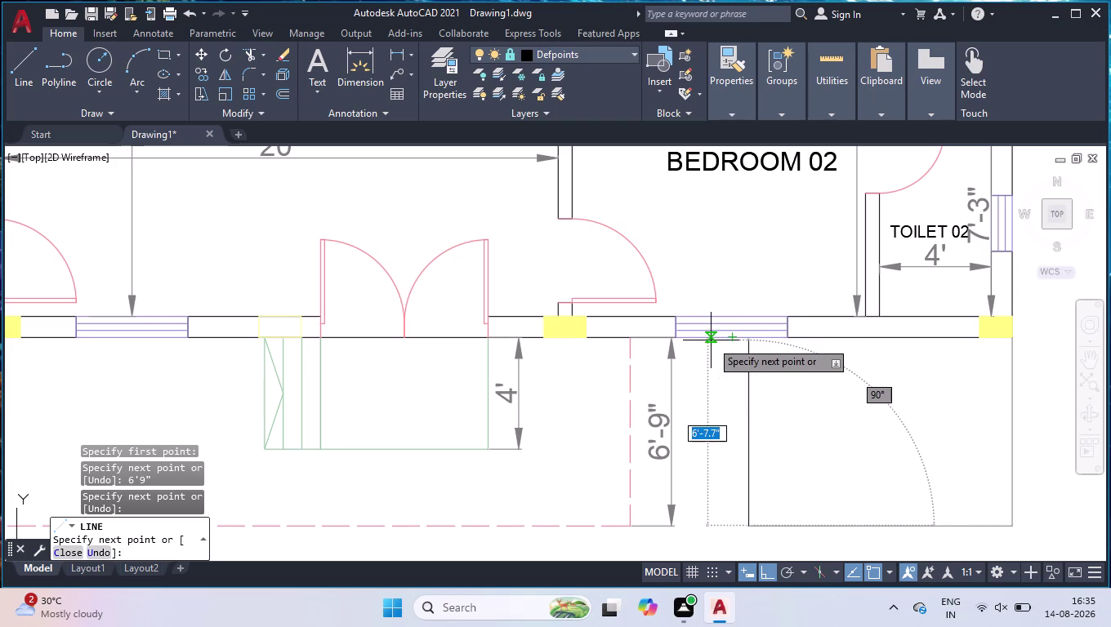
click(715, 344)
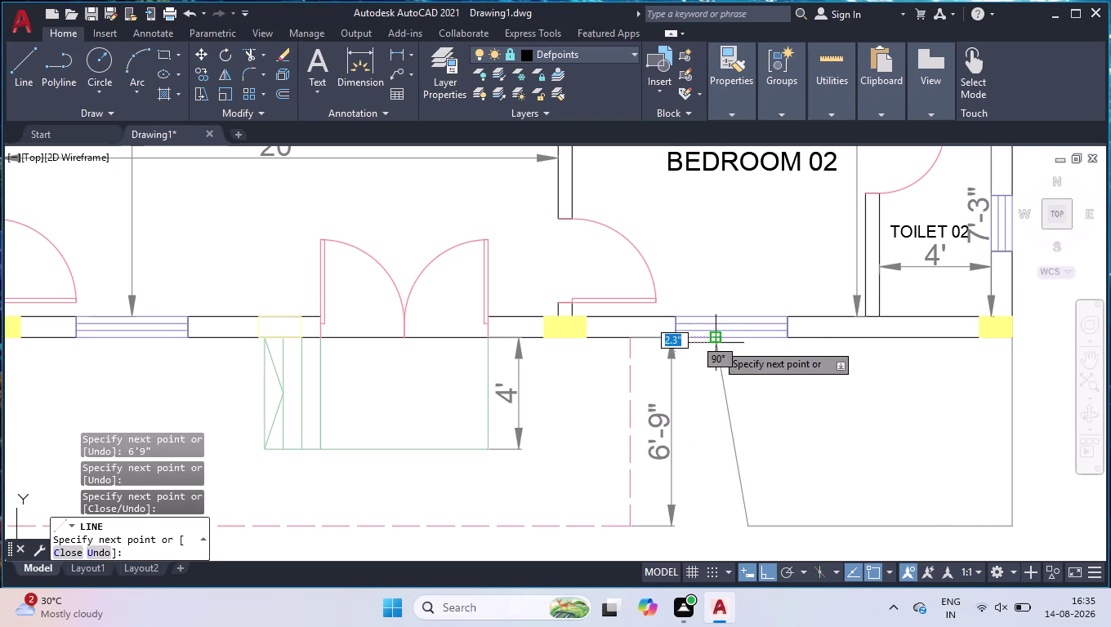
click(714, 527)
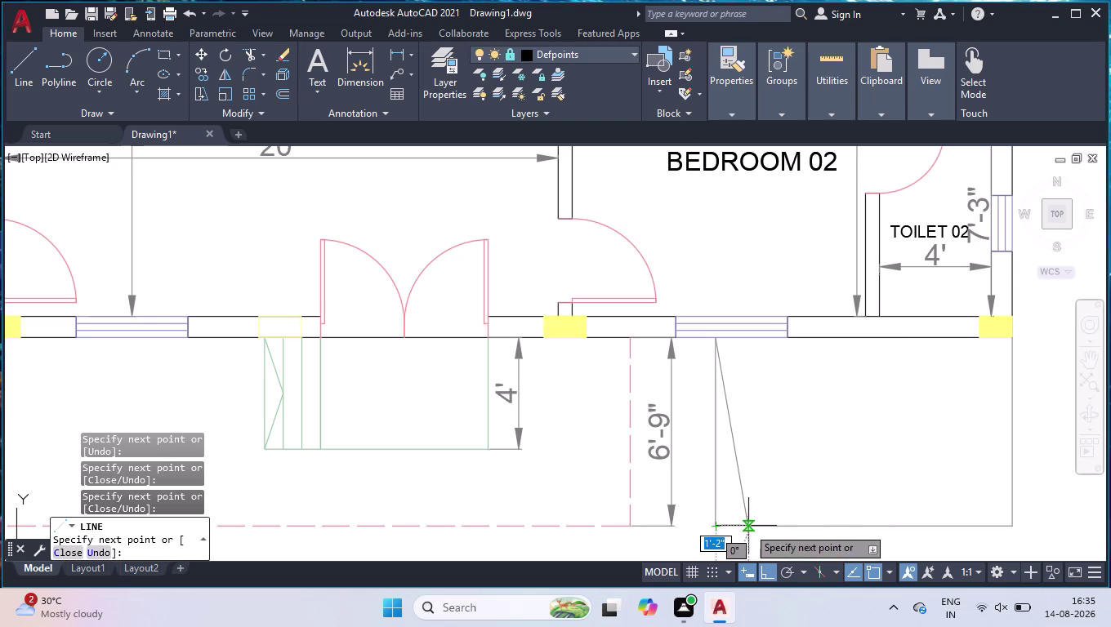
click(748, 526)
key(space)
Select the stray slanted line and try to delete it.
click(753, 456)
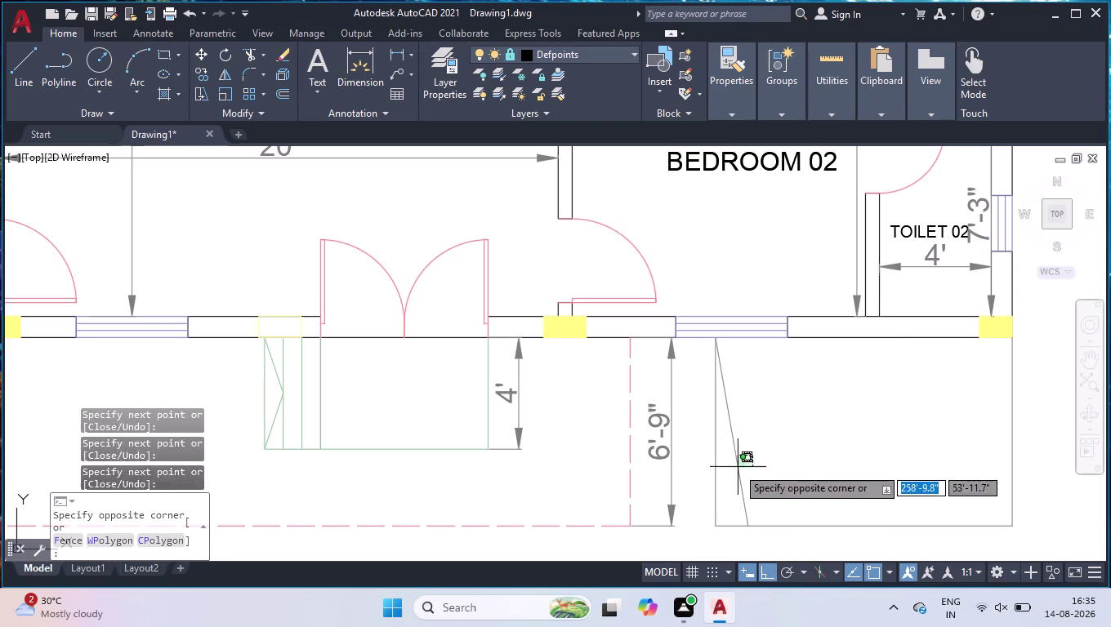
click(729, 476)
key(Delete)
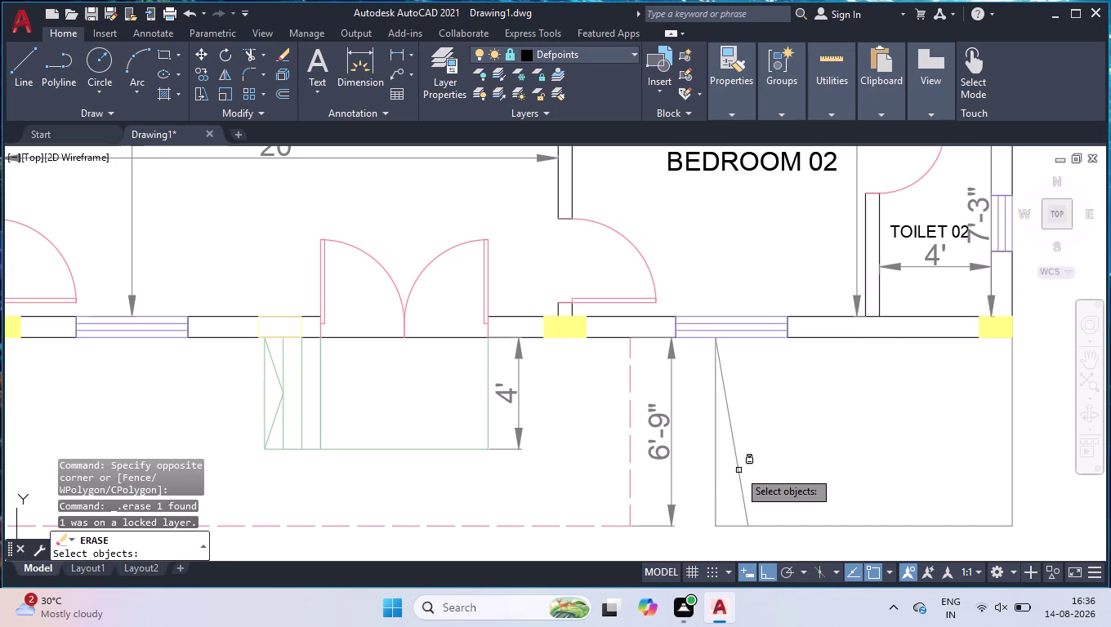
key(Delete)
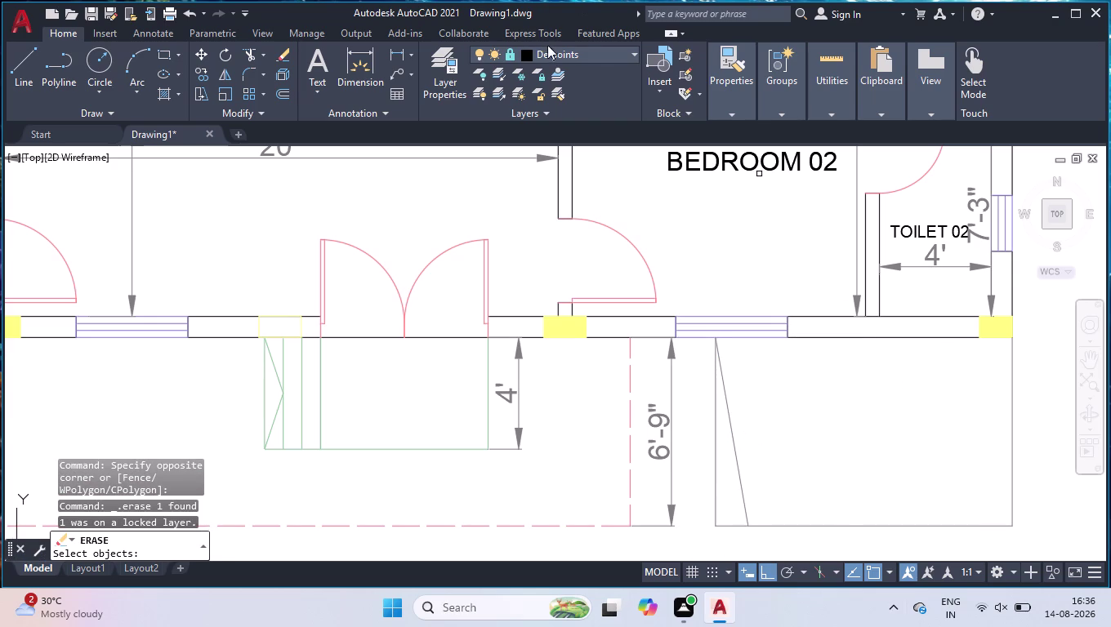
Unlock the Defpoints layer and erase the slanted line inside the room.
click(511, 57)
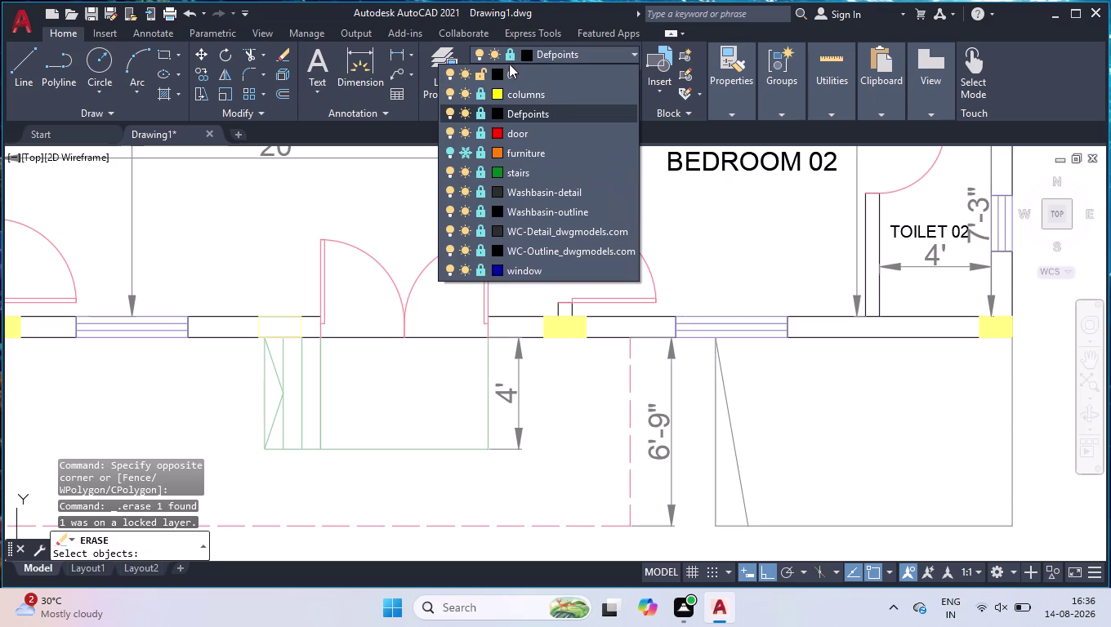
click(476, 114)
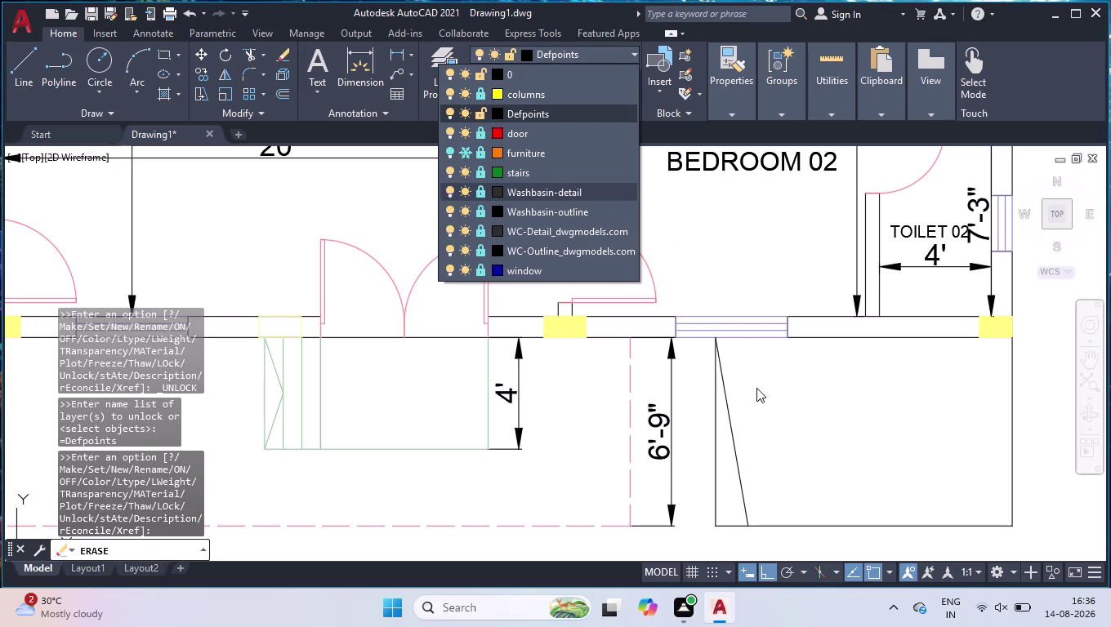
click(757, 388)
click(735, 449)
key(space)
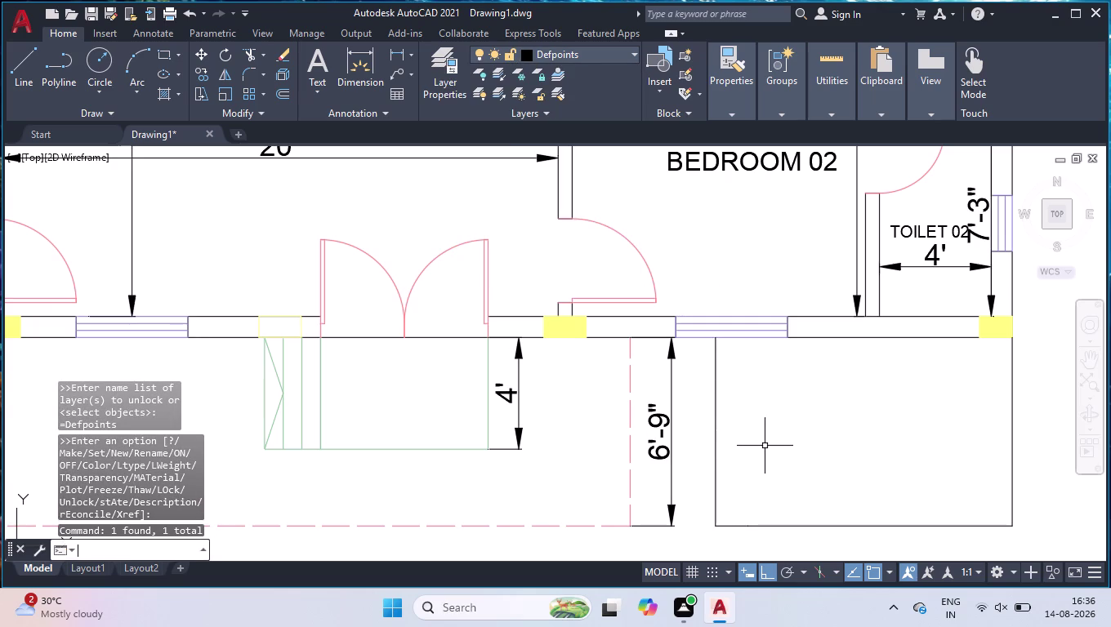
key(space)
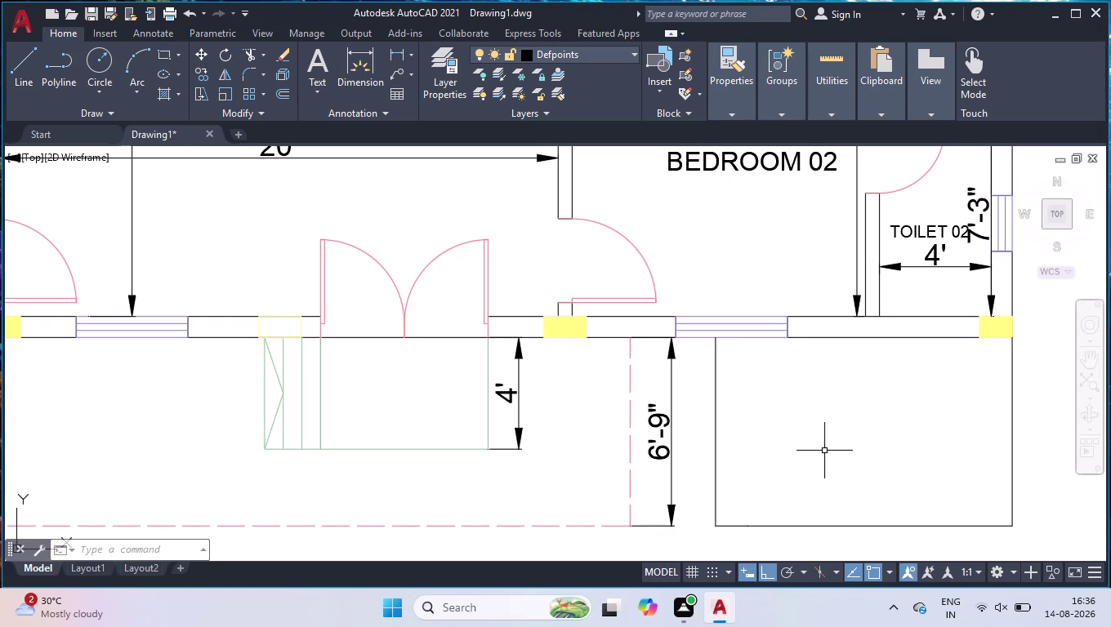
Offset the room's bottom wall up 3'3", then offset that line another 3".
text(OFF)
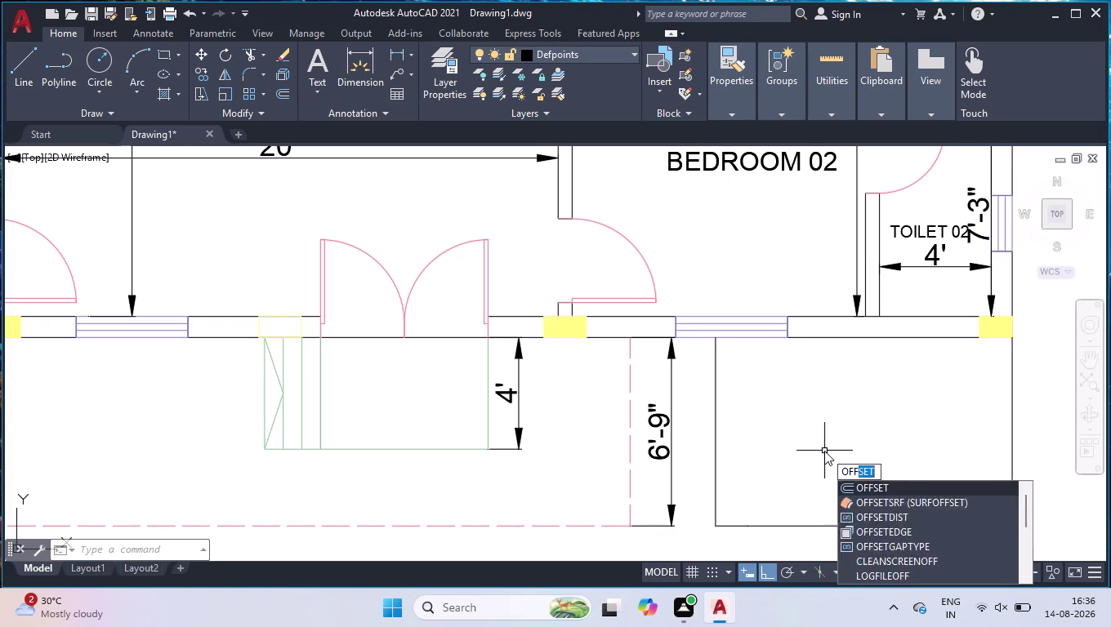
key(Return)
text(3'3")
key(Return)
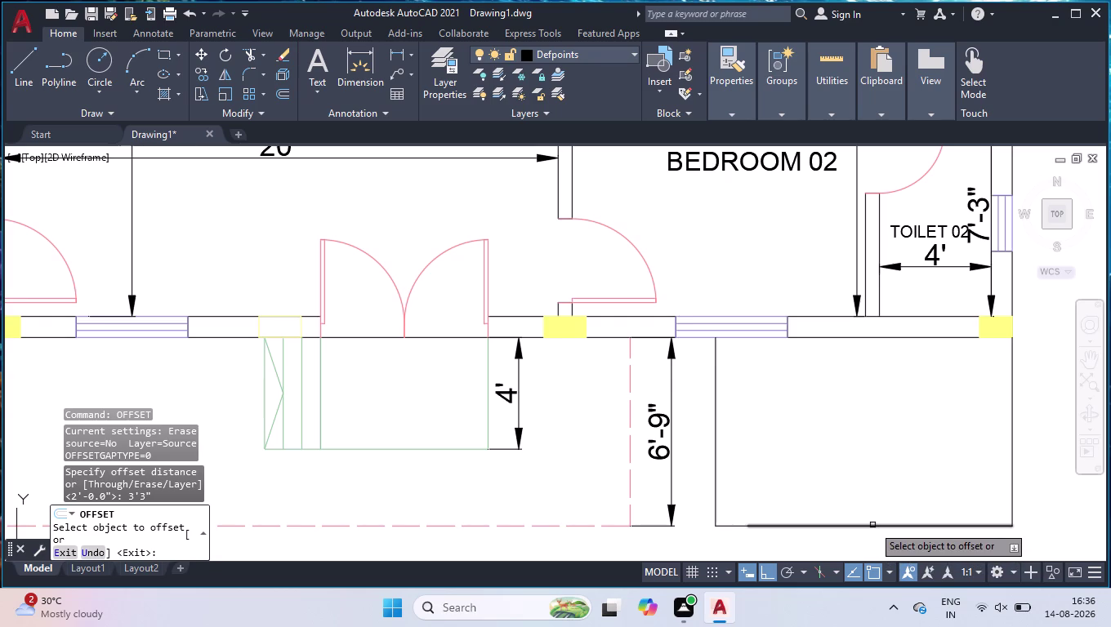
click(872, 525)
click(860, 464)
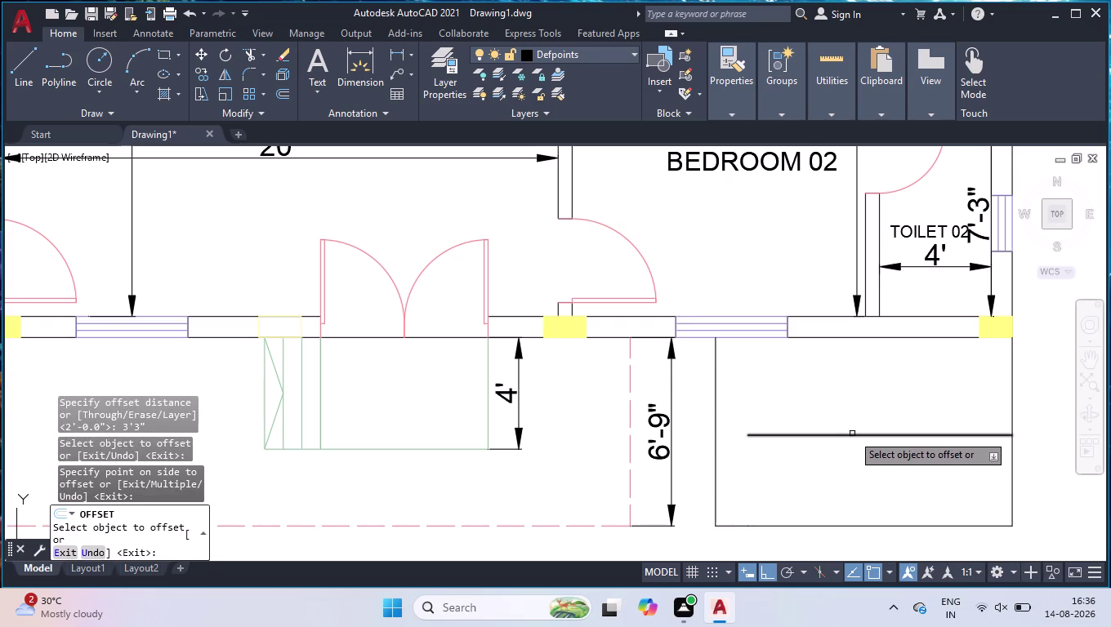
click(852, 434)
text(3")
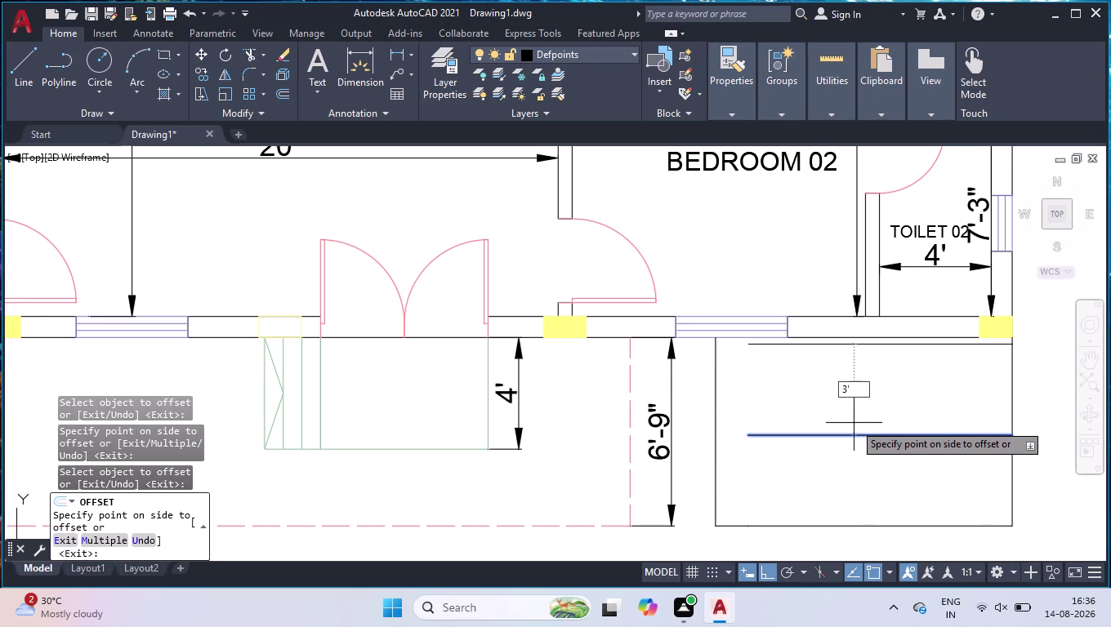
key(Return)
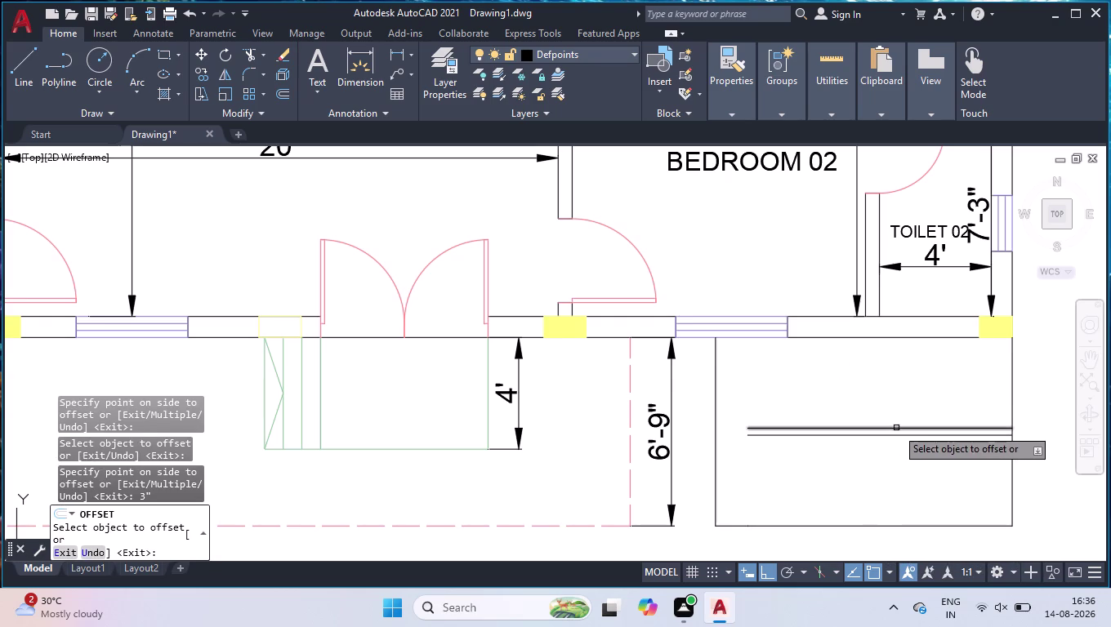
key(space)
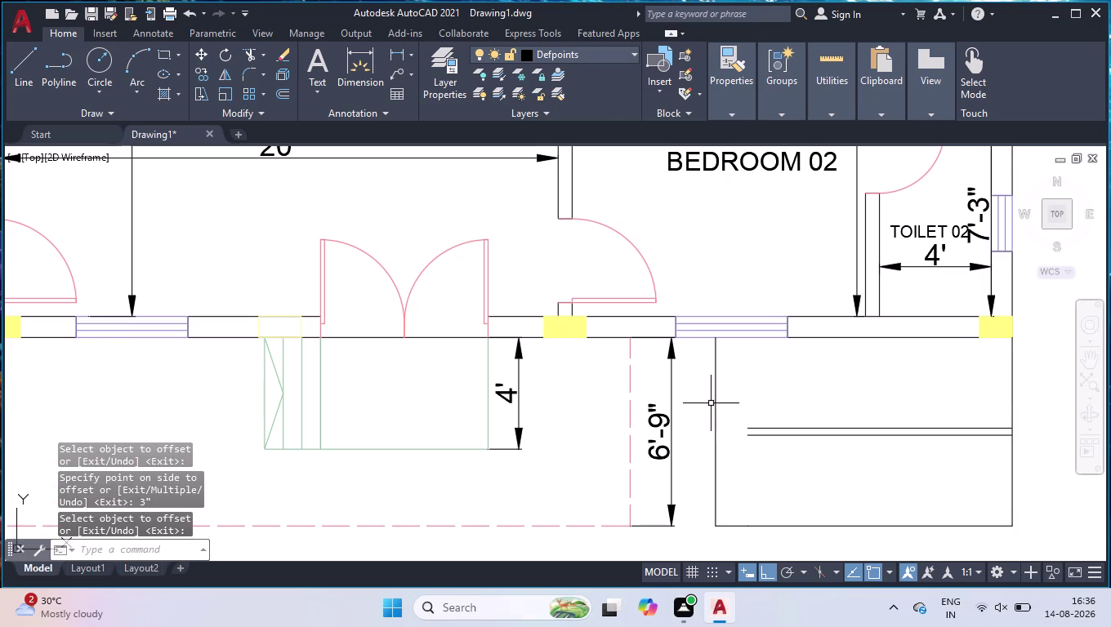
Extend the lower offset line to the room's left edge.
text(E)
text(X)
key(Return)
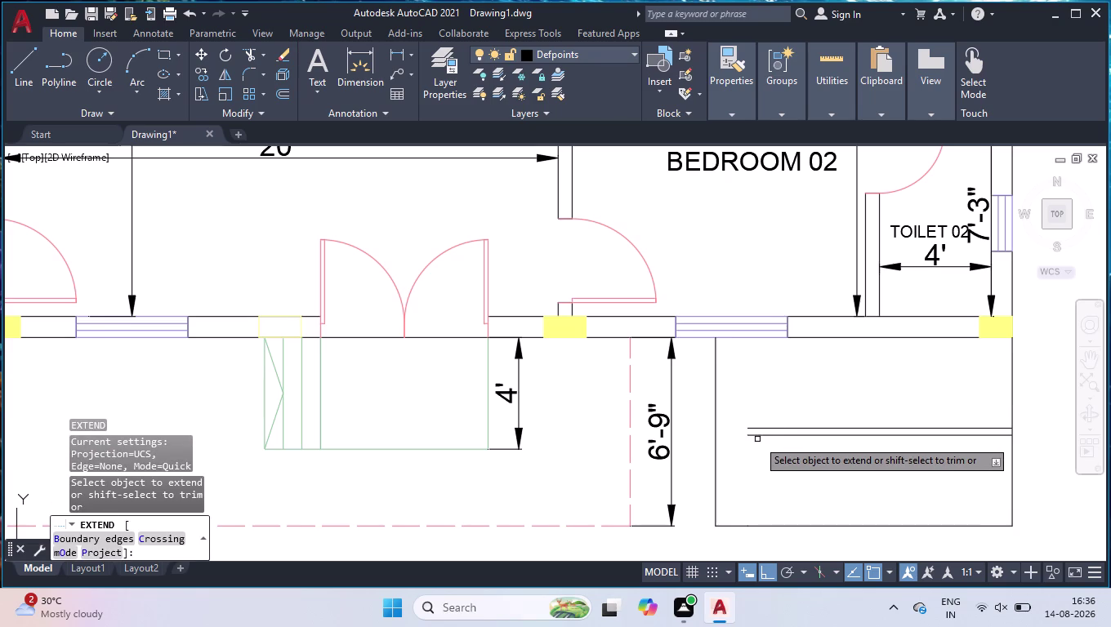
click(756, 438)
key(space)
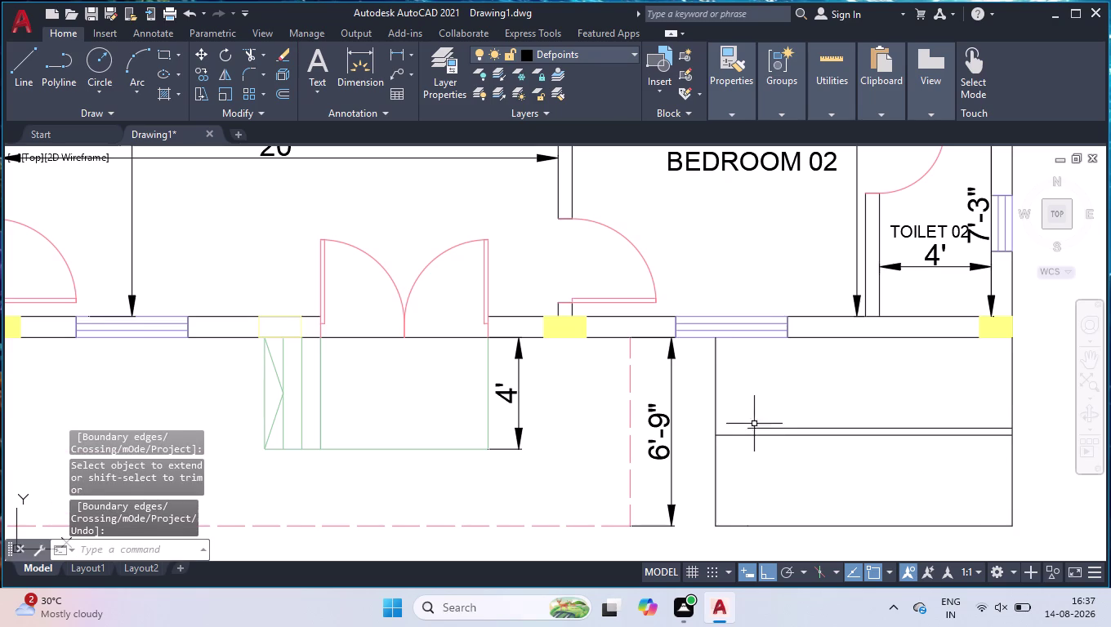
Trim the excess ends of the parallel lines with a fence.
text(TR)
key(Return)
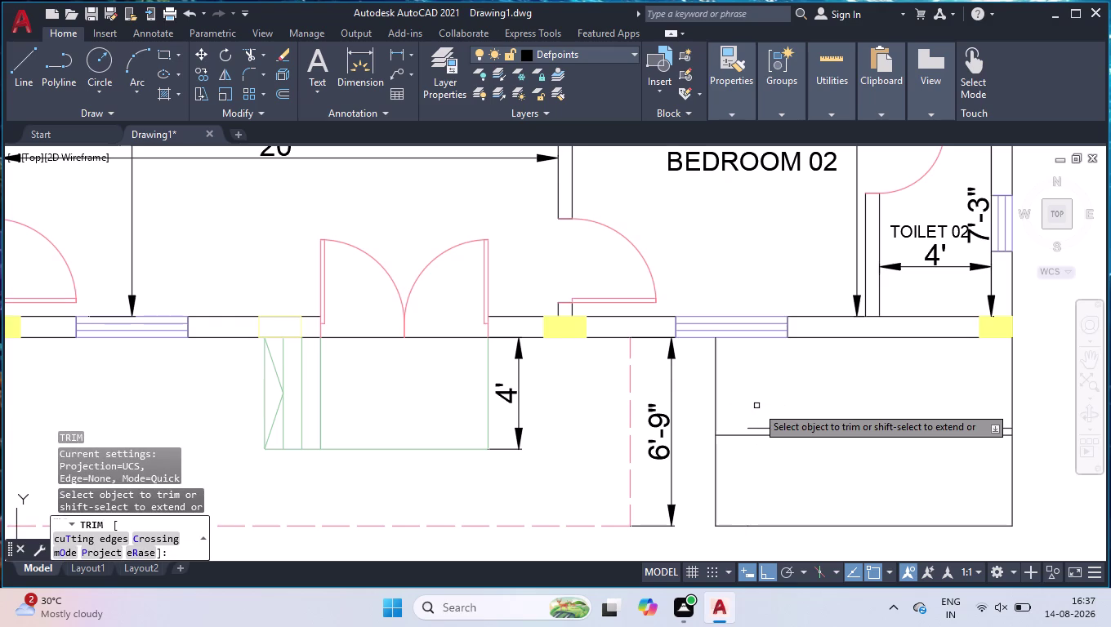
click(757, 407)
click(698, 413)
key(space)
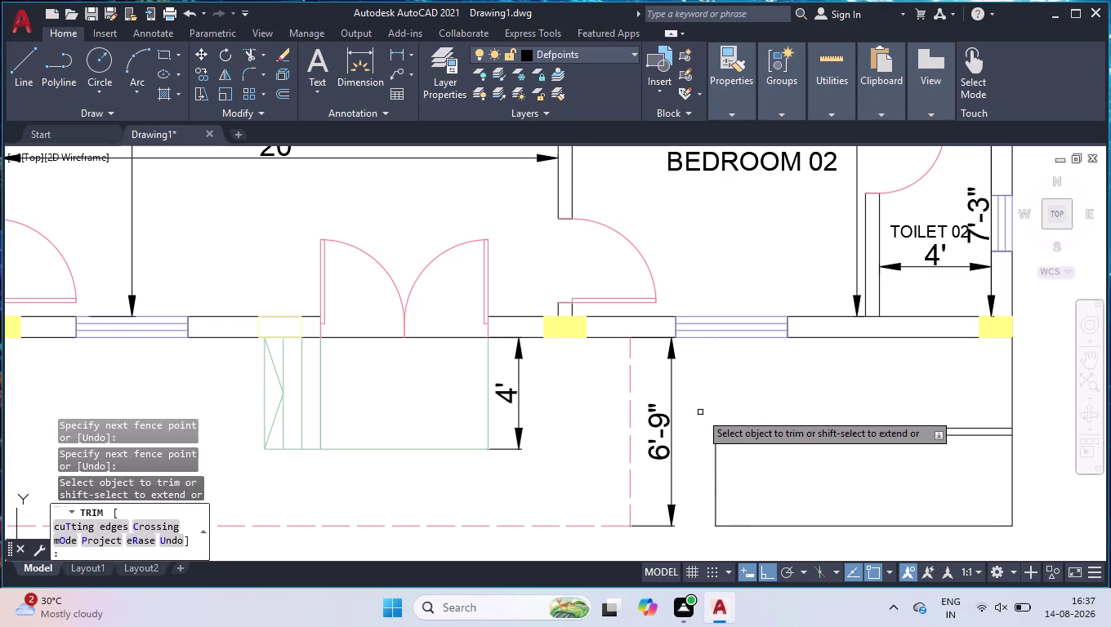
key(l)
key(Return)
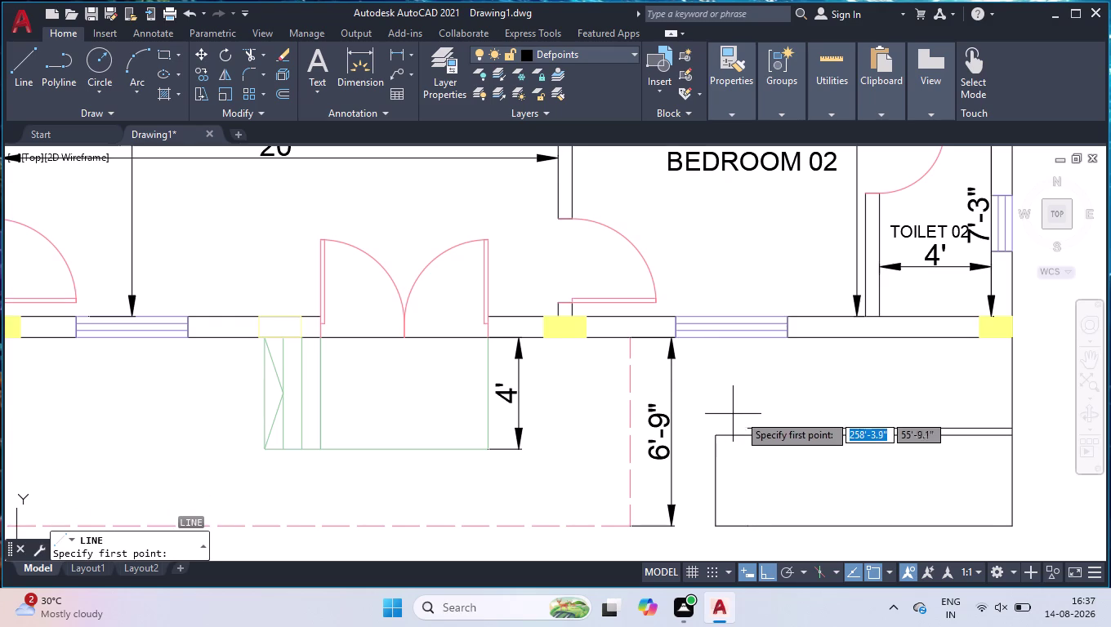
Draw a short vertical line from the upper line's left end up to the wall.
click(744, 426)
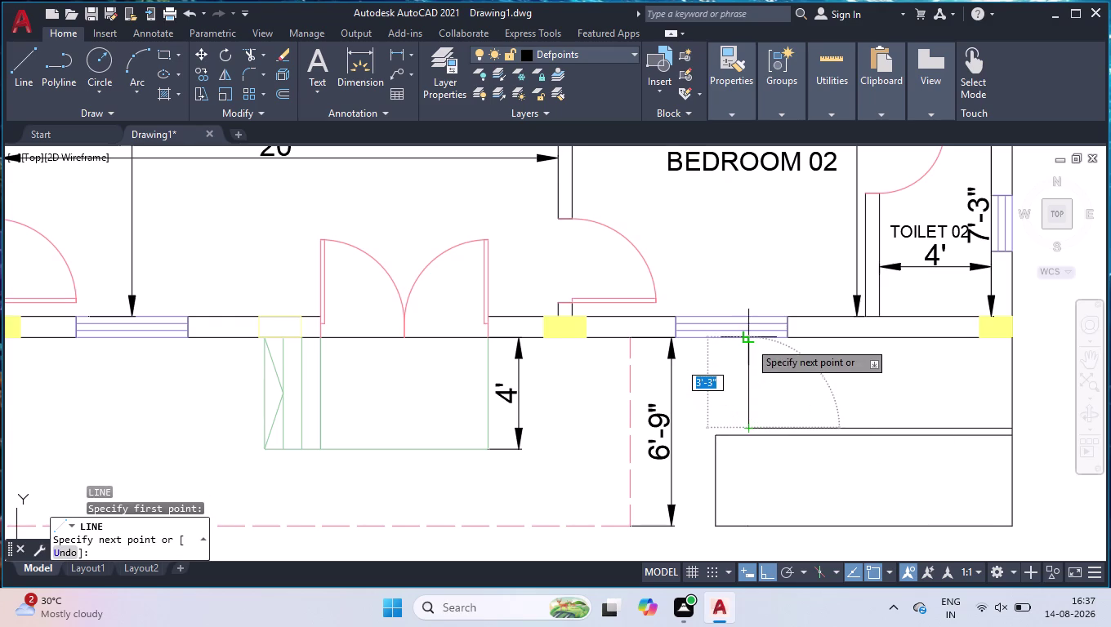
click(749, 340)
key(space)
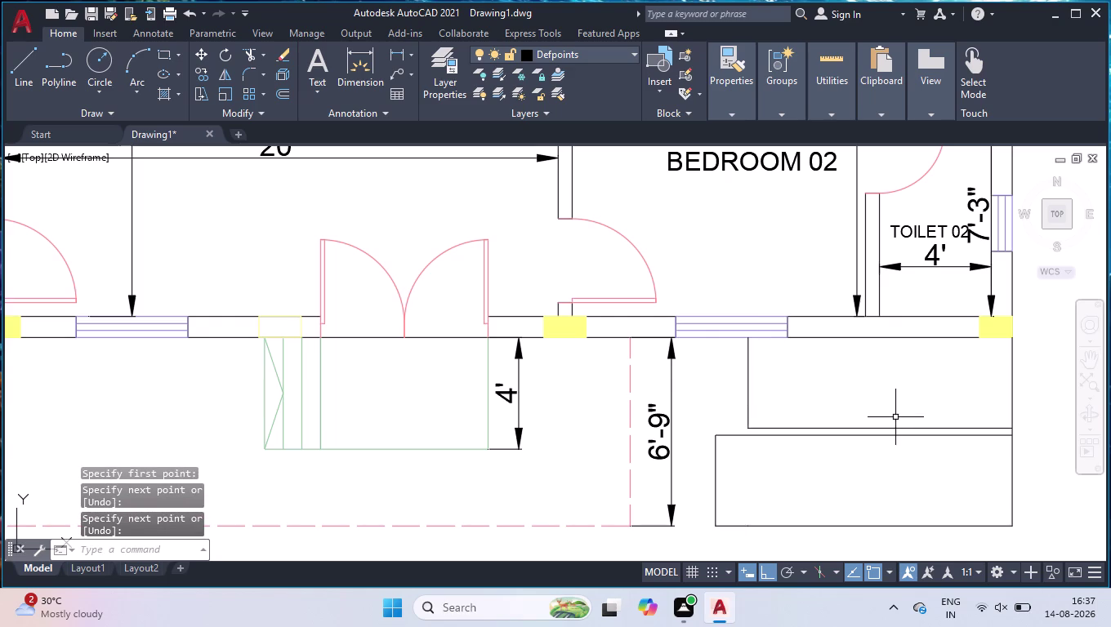
Copy the lower box's left edge from a base point, then cancel the copy.
text(CO)
key(Return)
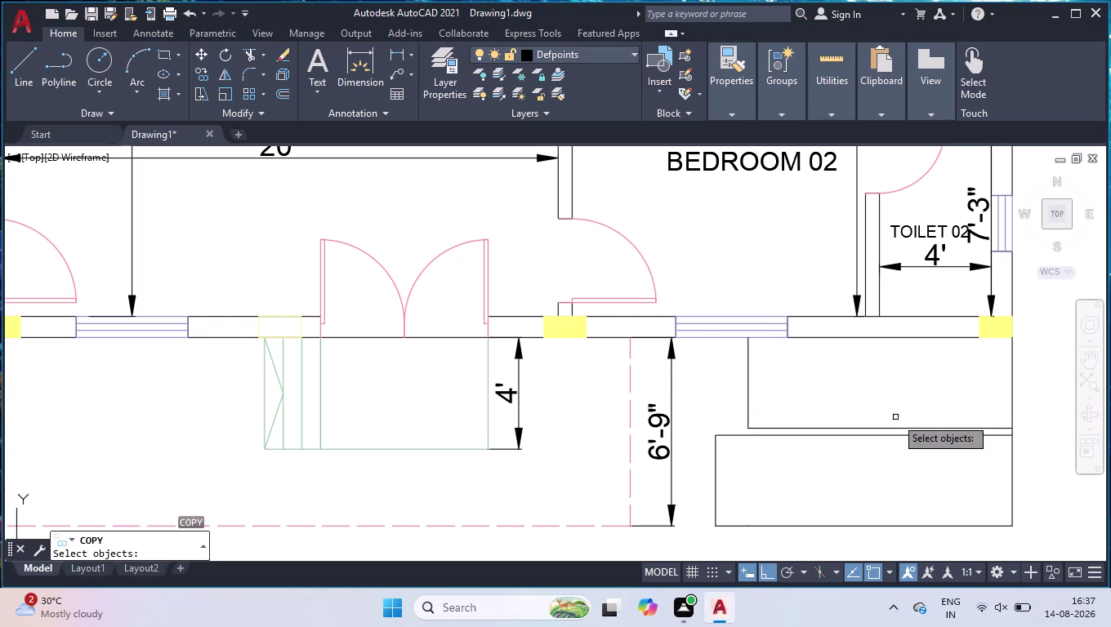
click(738, 491)
click(701, 502)
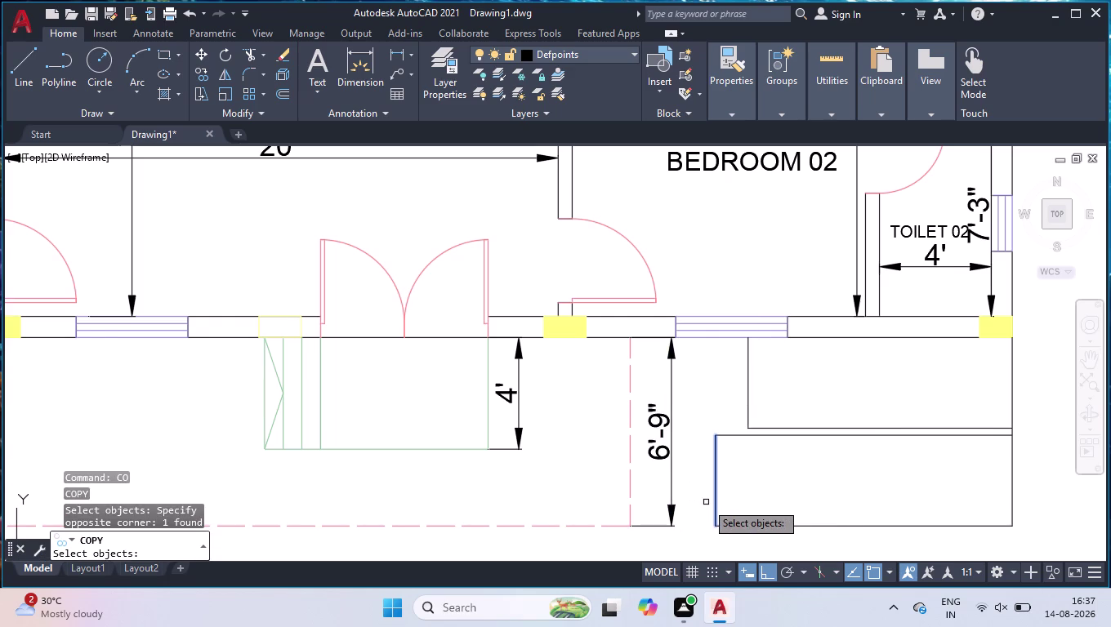
key(Return)
click(720, 434)
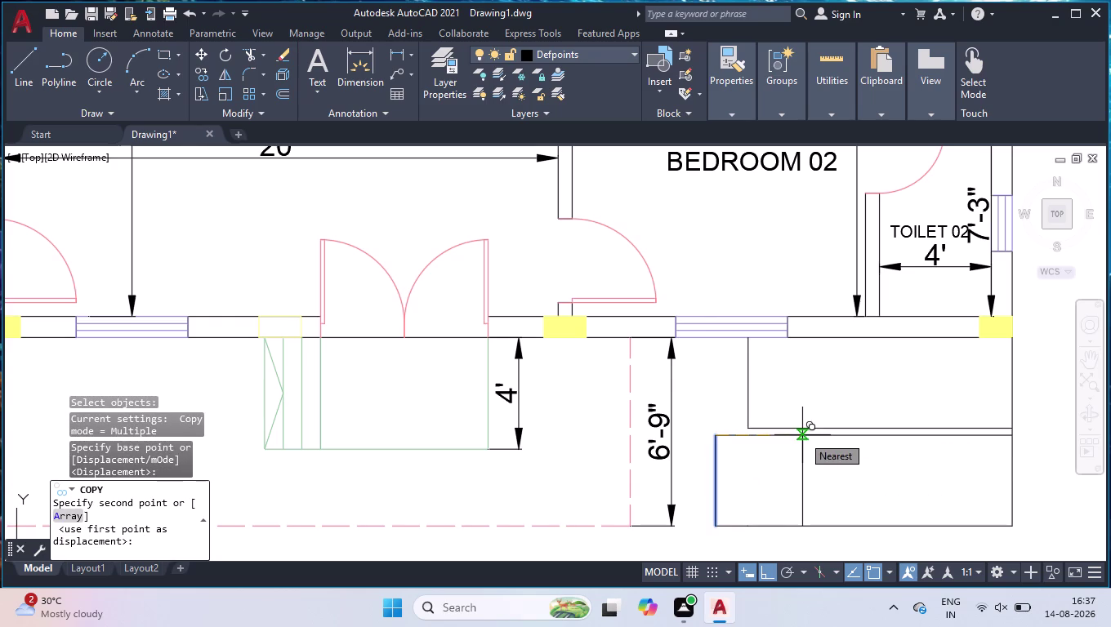
key(space)
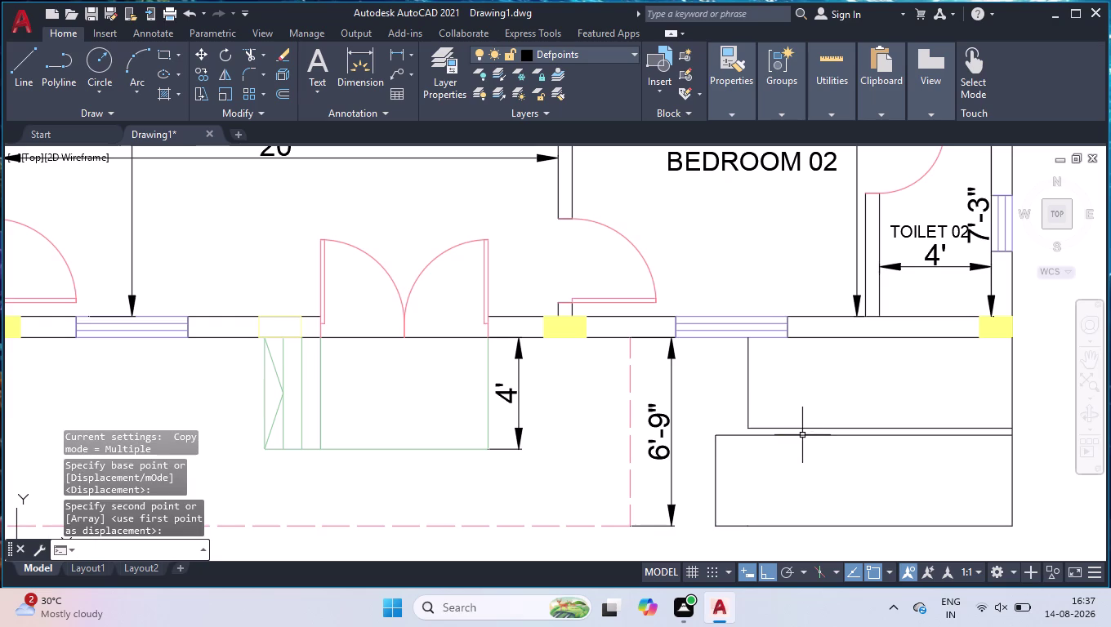
Start another line and cancel it from the right-click menu.
key(l)
key(Return)
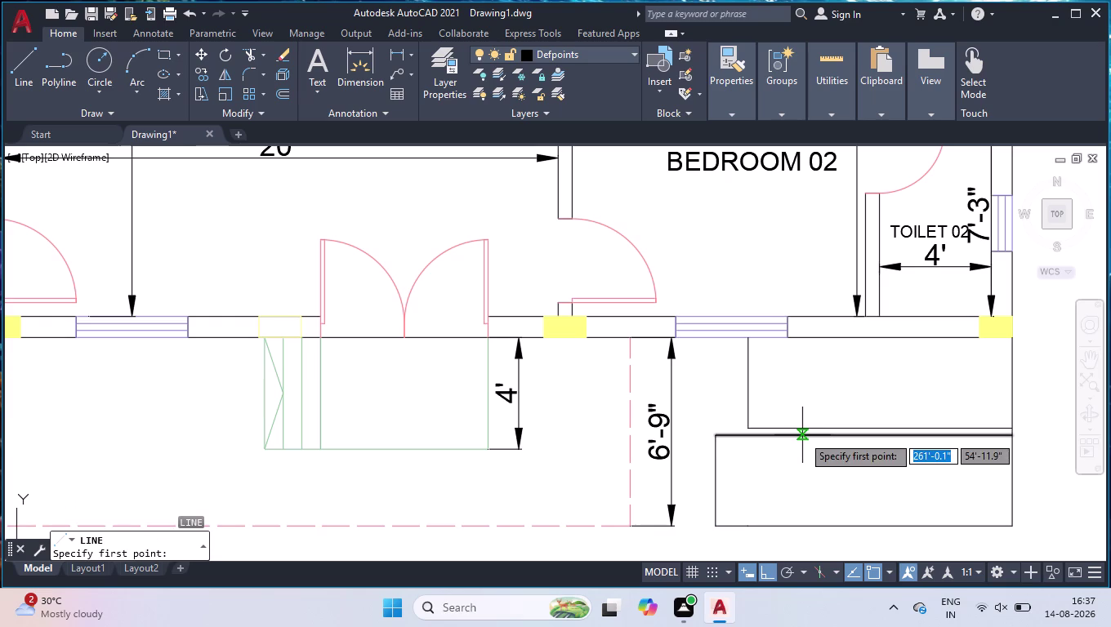
key(space)
text(O)
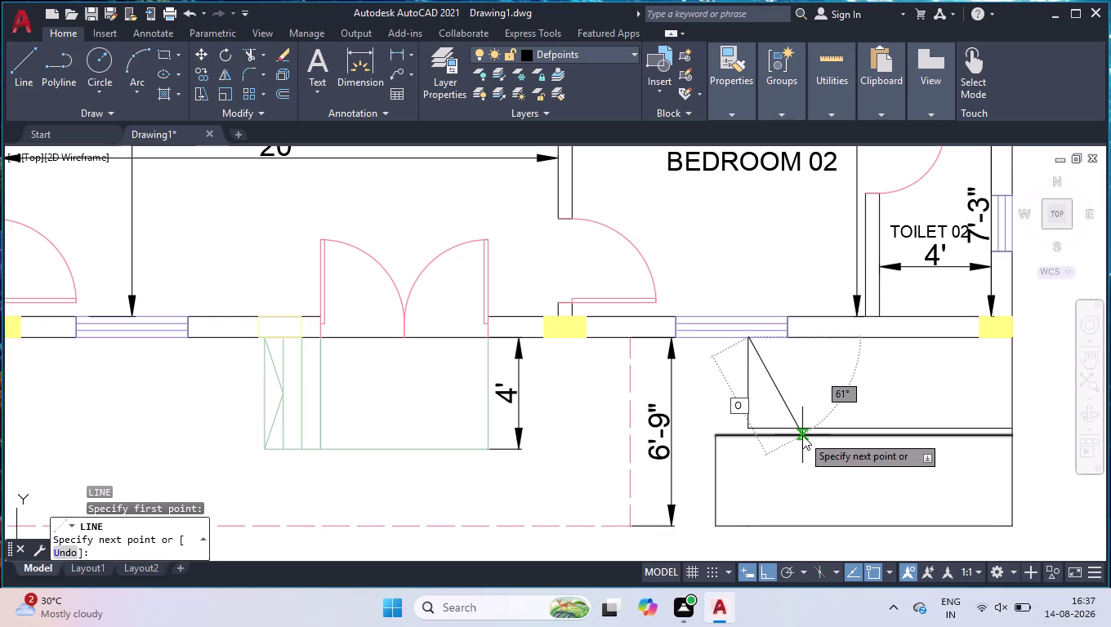
key(Return)
key(space)
key(space)
key(space)
key(space)
key(Return)
key(Return)
key(Return)
key(space)
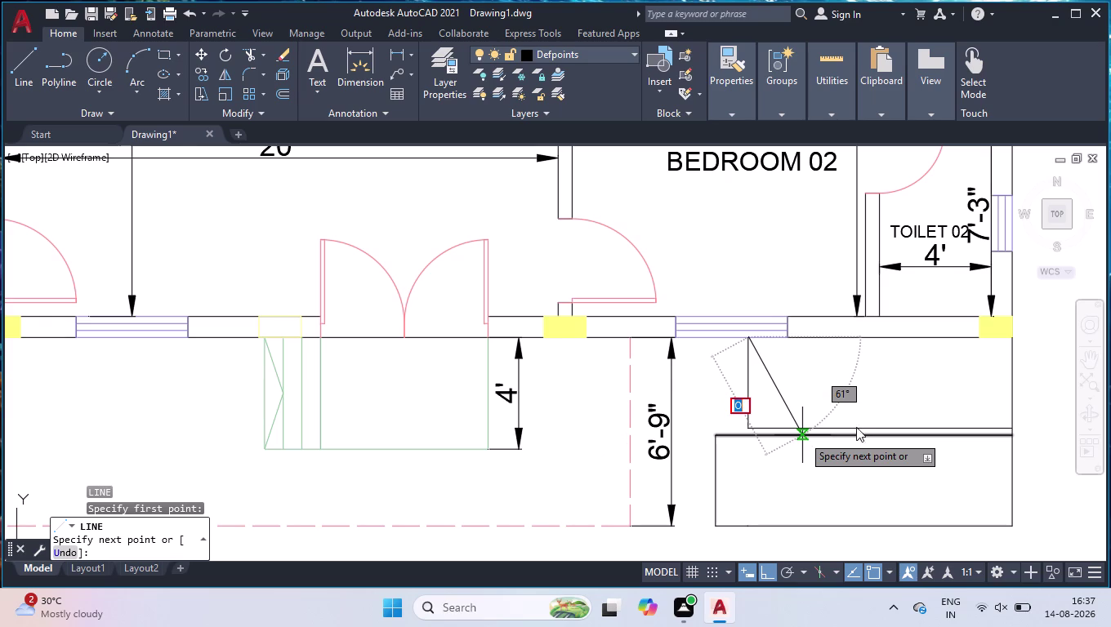
right_click(869, 363)
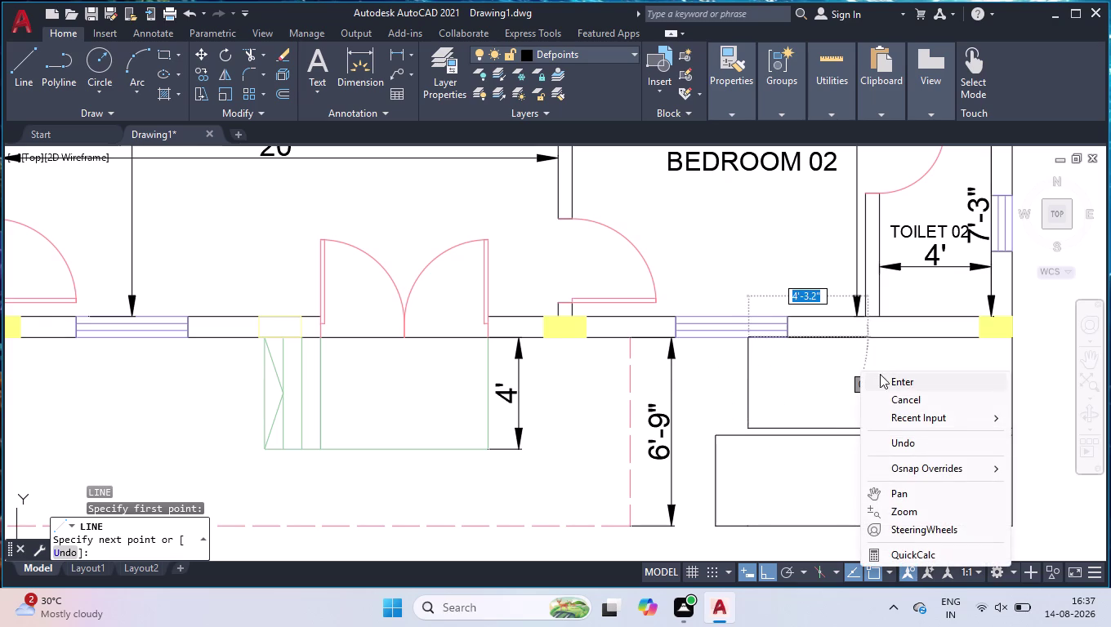
click(916, 398)
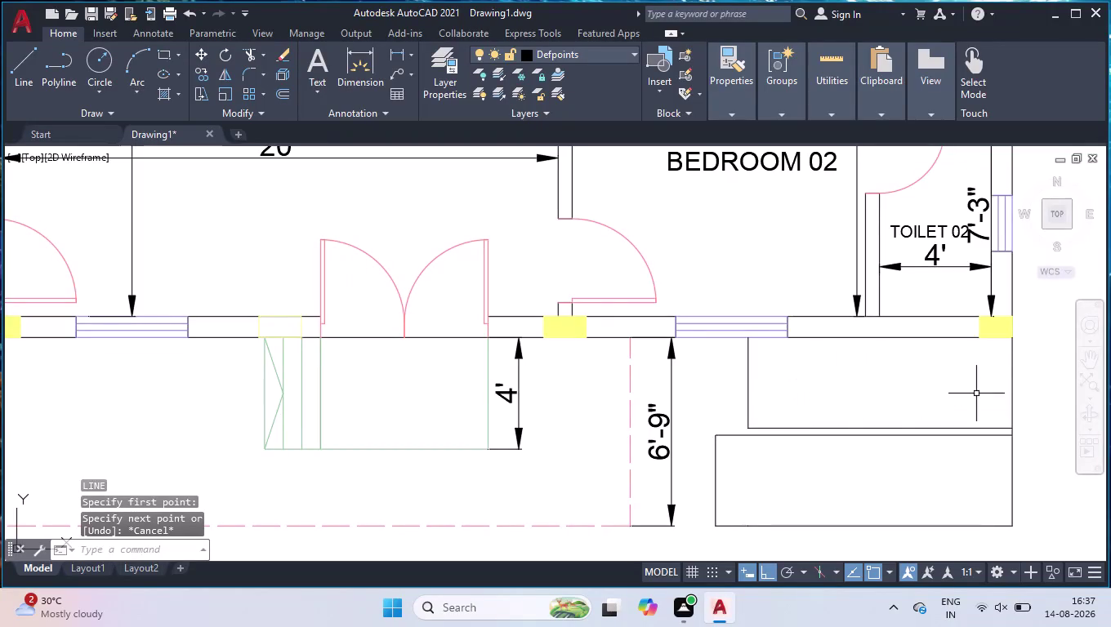
Offset the room's right wall 3' inward to divide the room.
text(OFF)
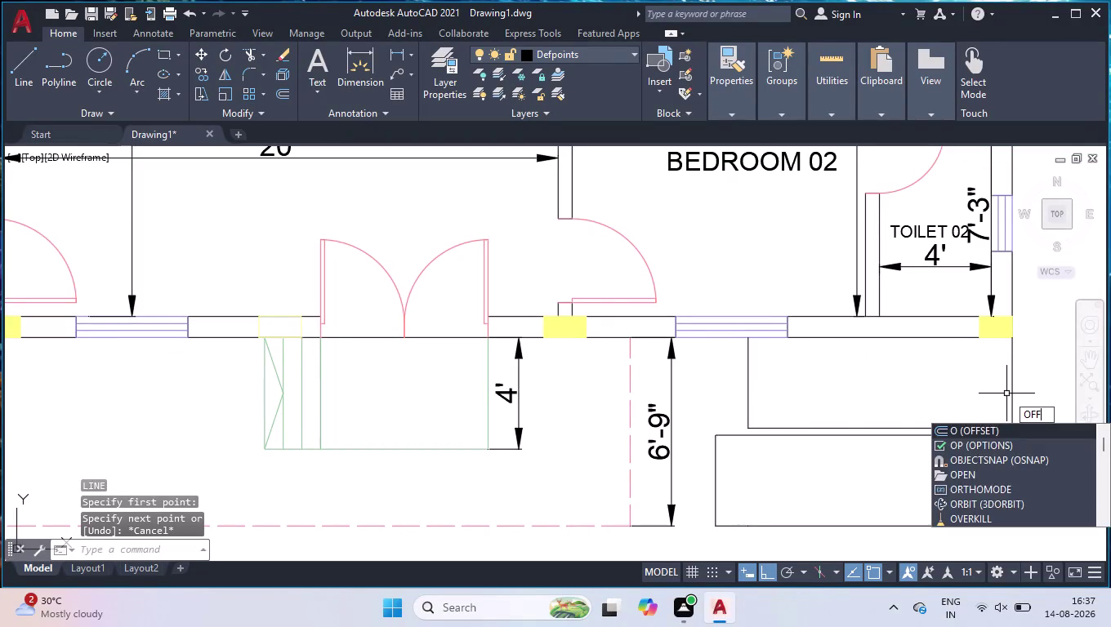
key(Return)
text(3')
key(Return)
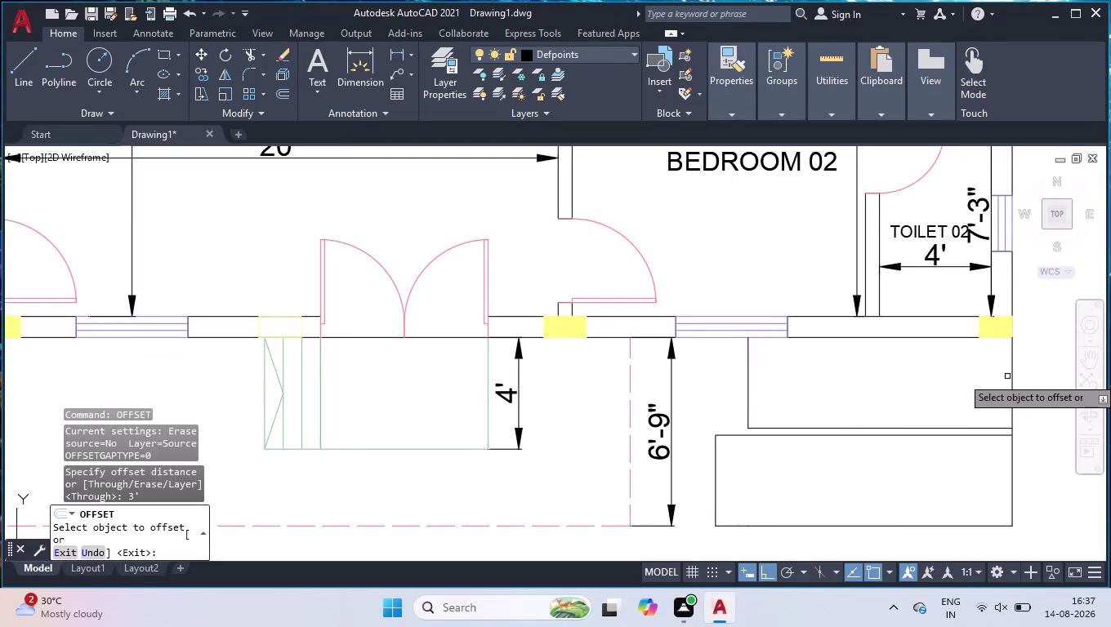
click(1012, 376)
click(948, 390)
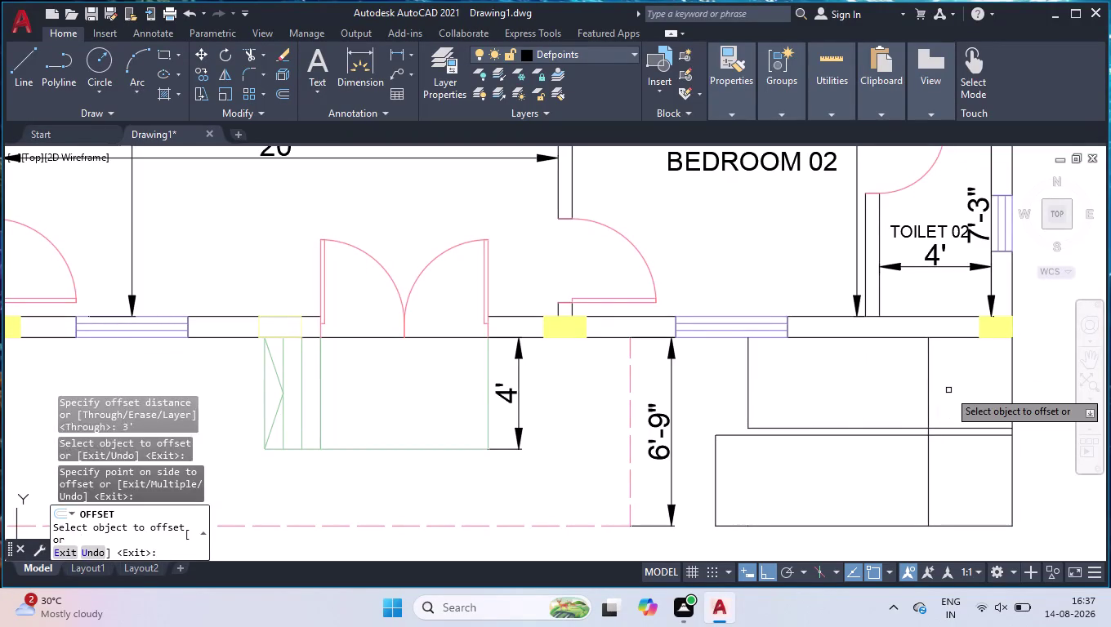
key(space)
Trim the lower box's extra segments back to the new vertical line.
key(t)
key(r)
key(Return)
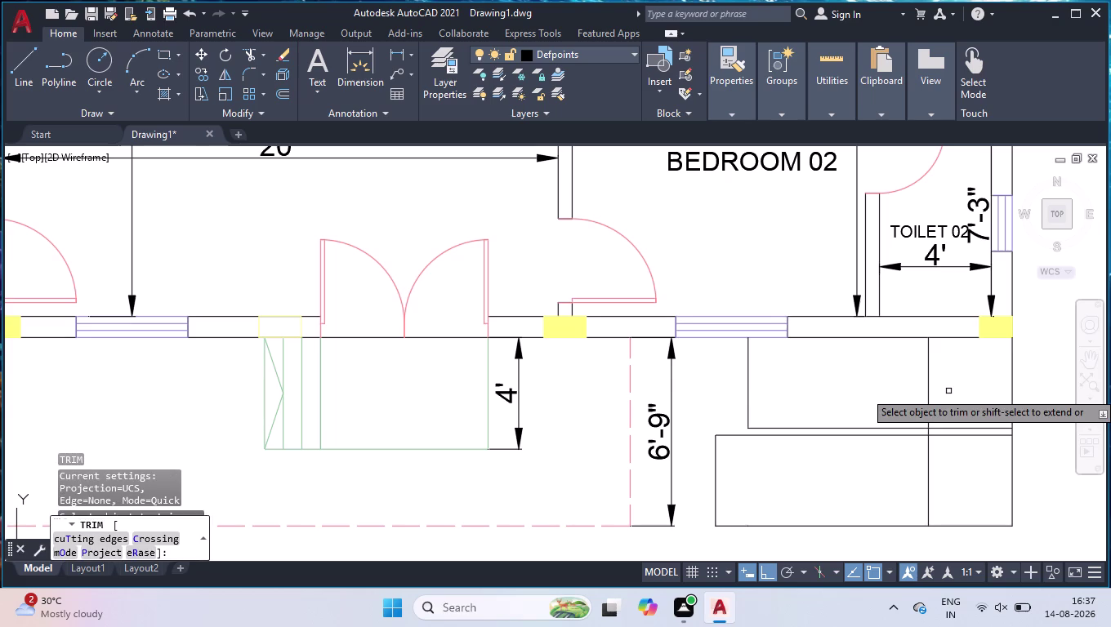
click(949, 391)
click(970, 508)
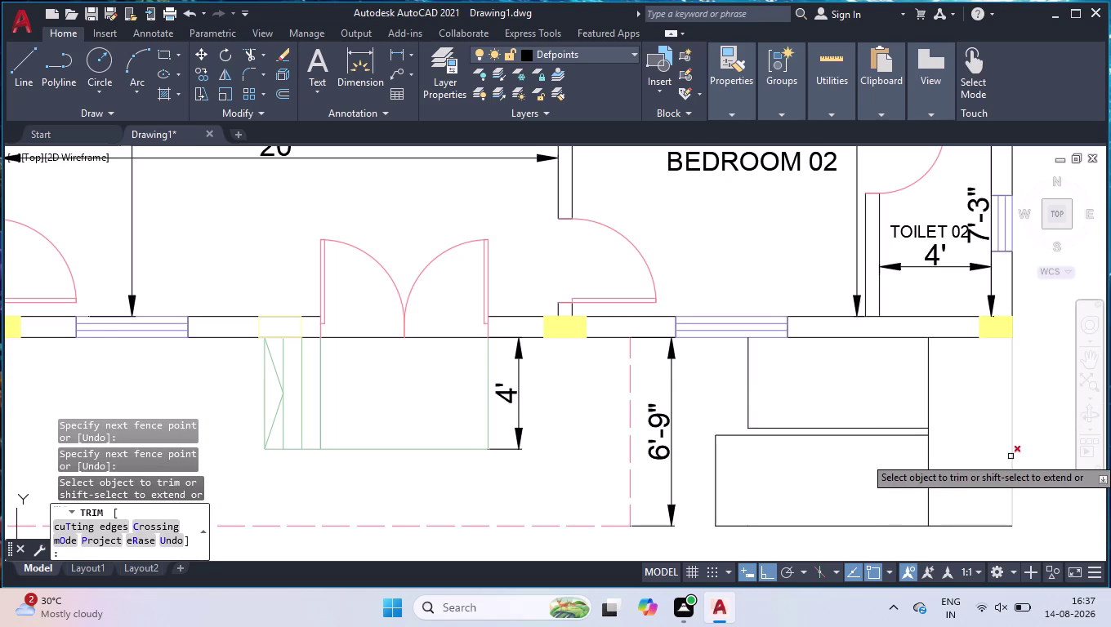
key(Return)
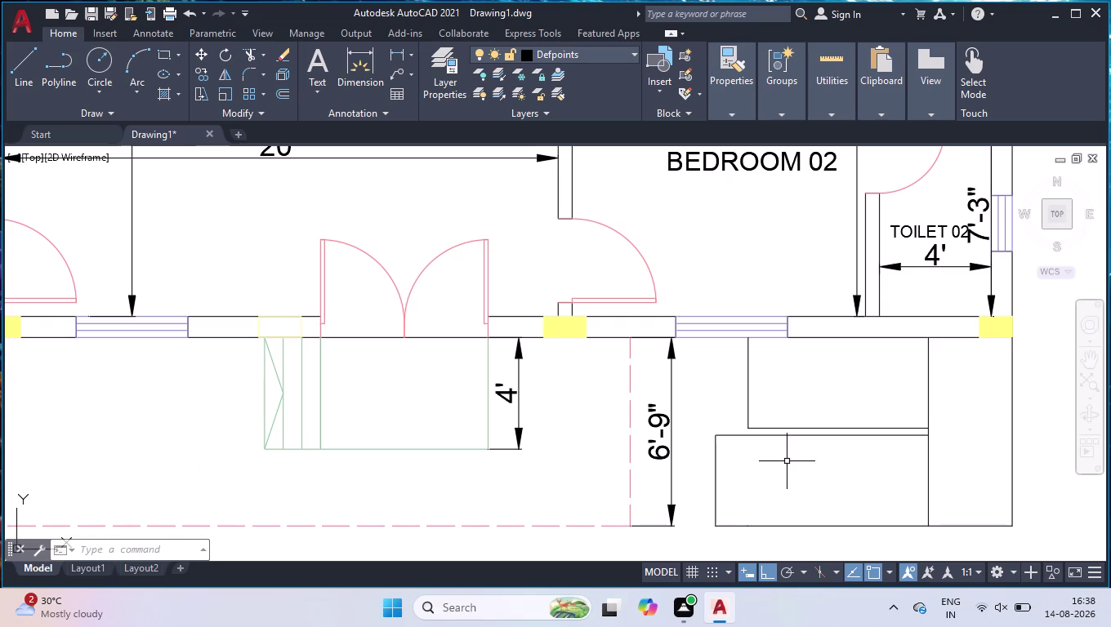
Copy the lower flight's left edge line, using its bottom as base point.
text(CO)
key(Return)
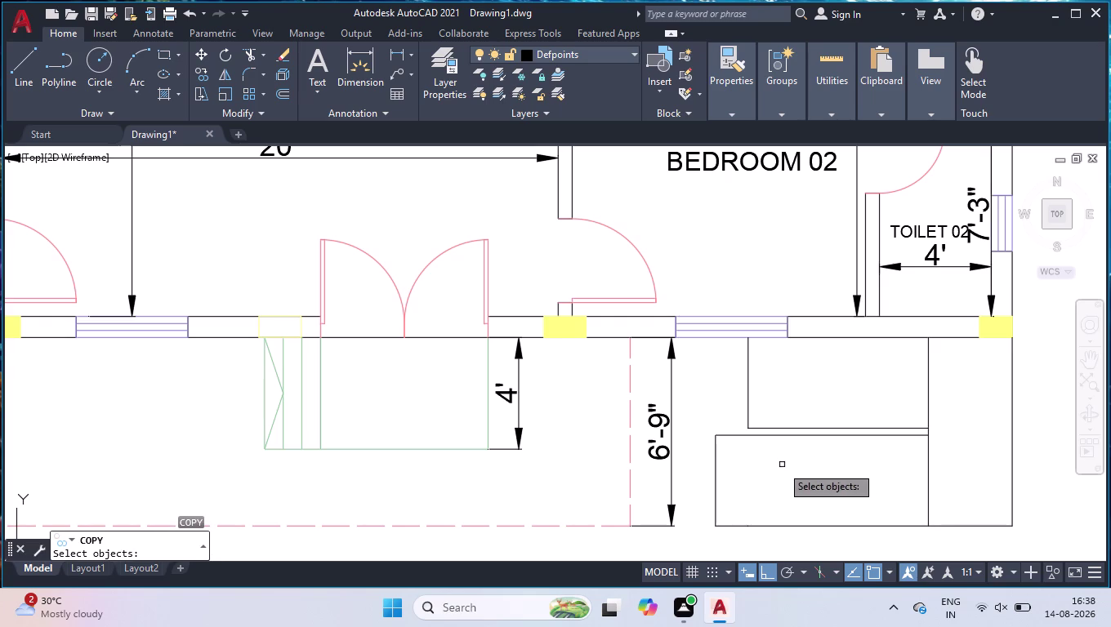
click(715, 486)
drag(4, 113, 10, 137)
key(Return)
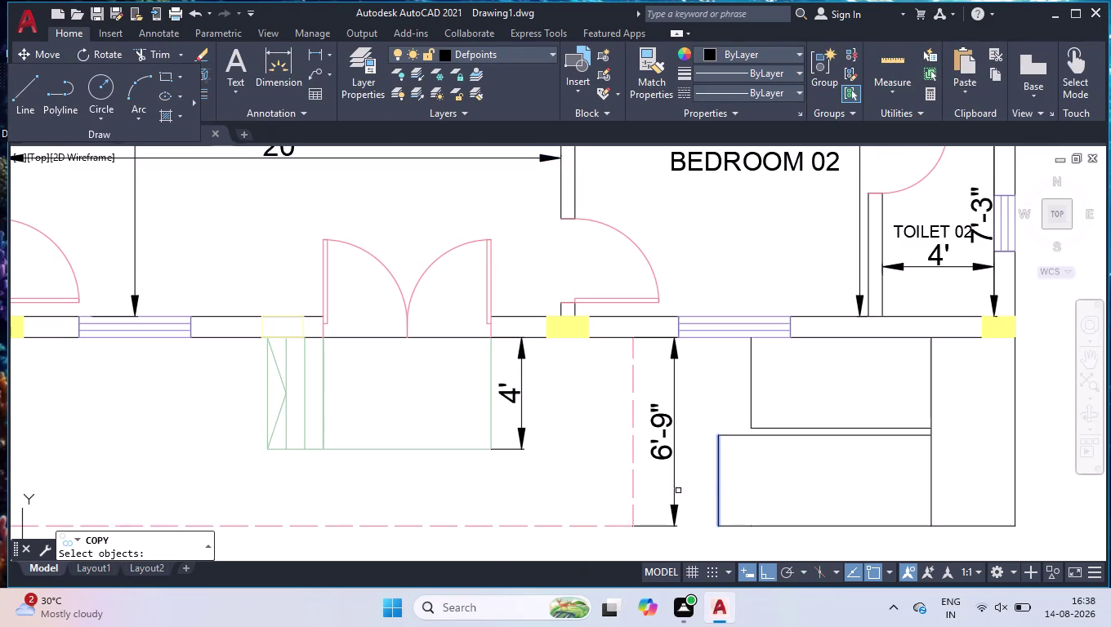
click(718, 485)
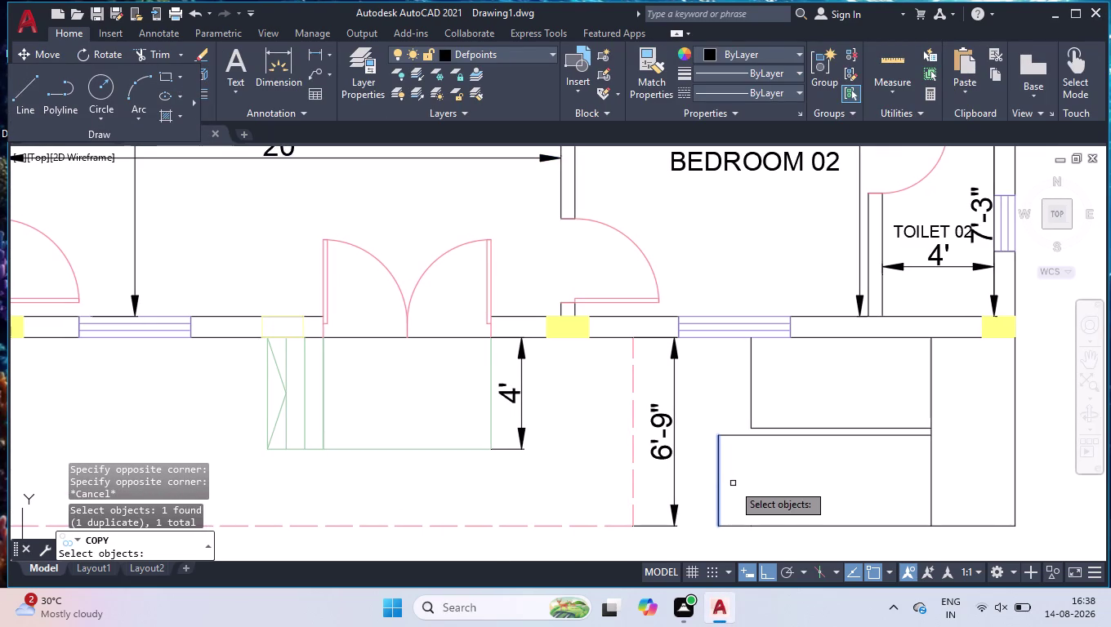
key(Return)
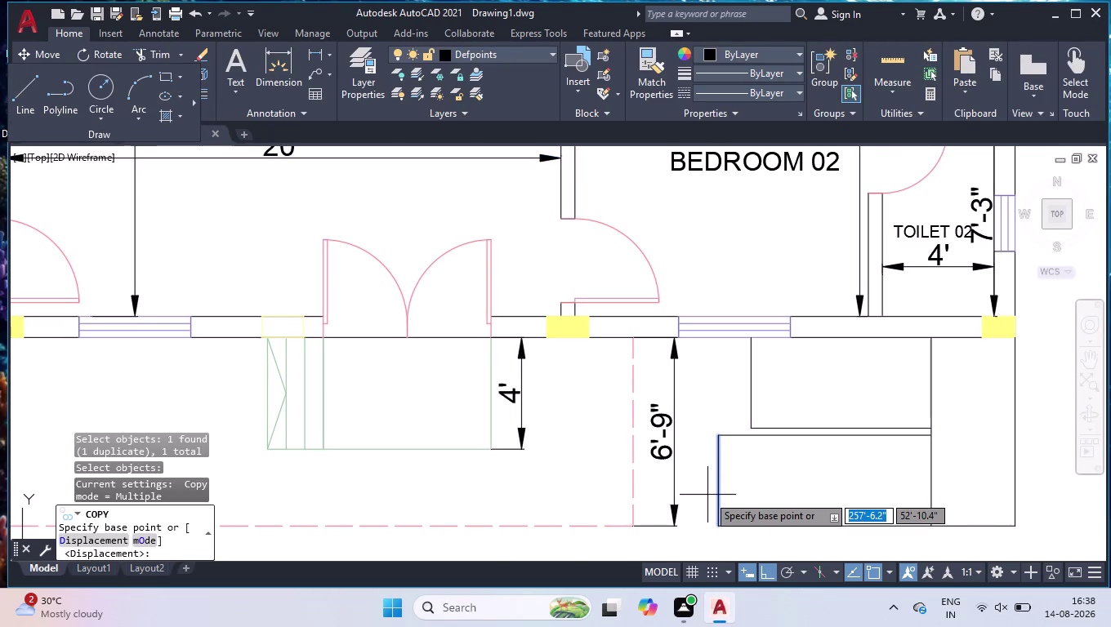
click(719, 522)
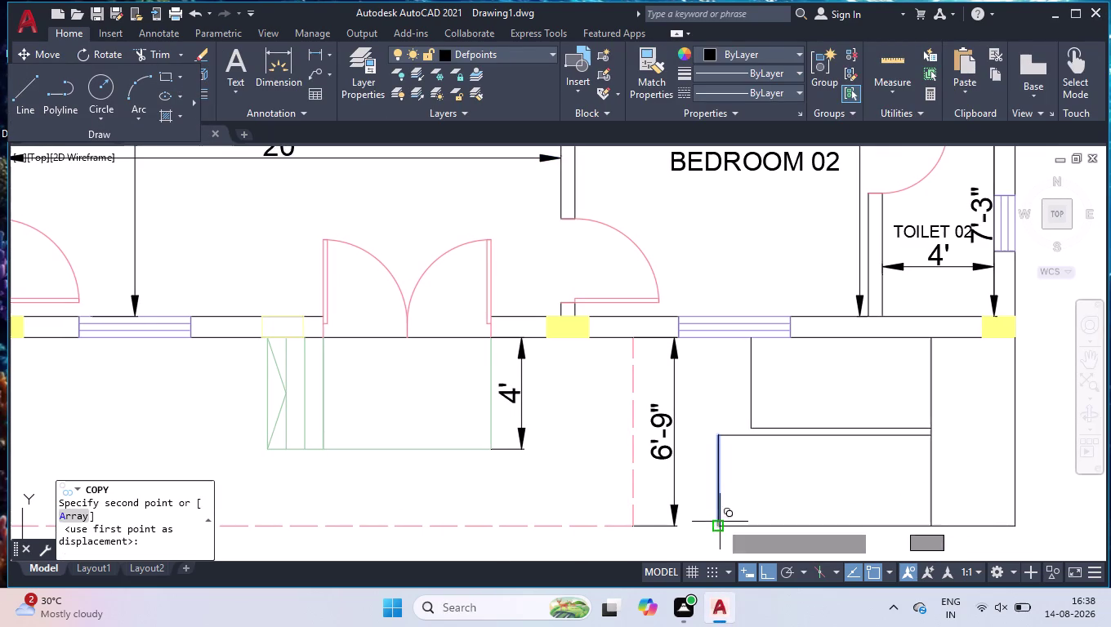
Array eleven copies fitted across the lower flight, plus two extra copies higher up.
text(AR)
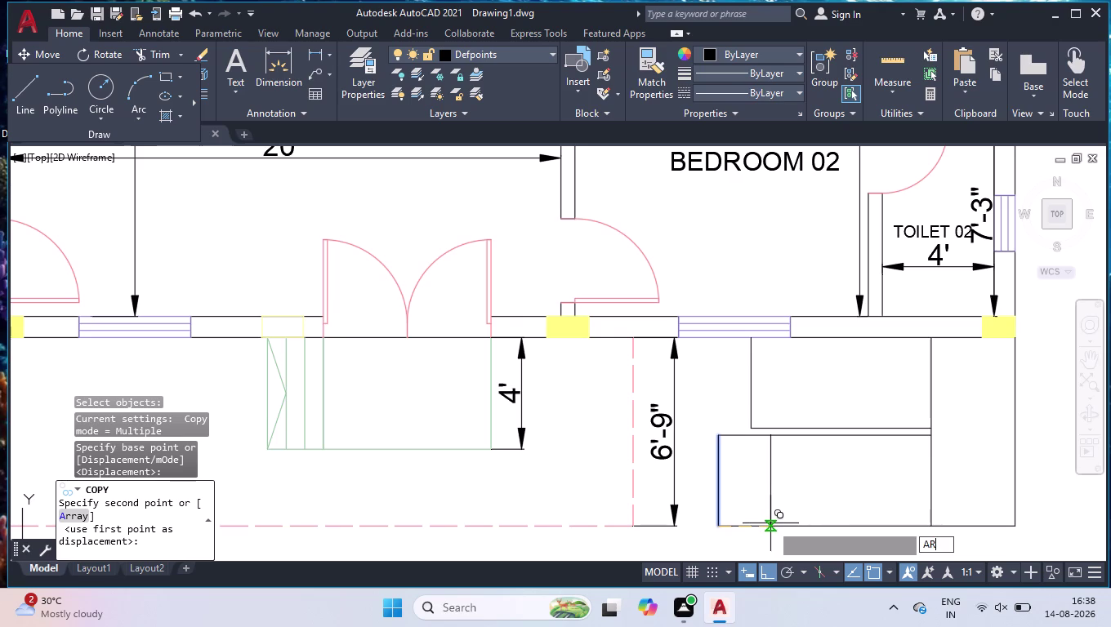
key(Return)
text(11)
key(Return)
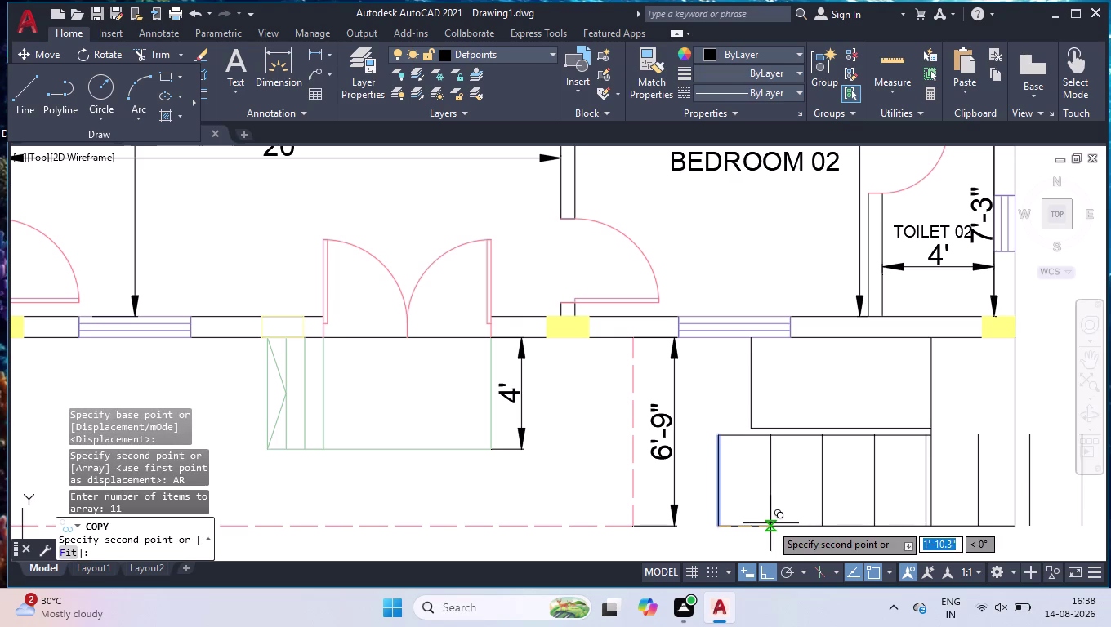
key(f)
key(Return)
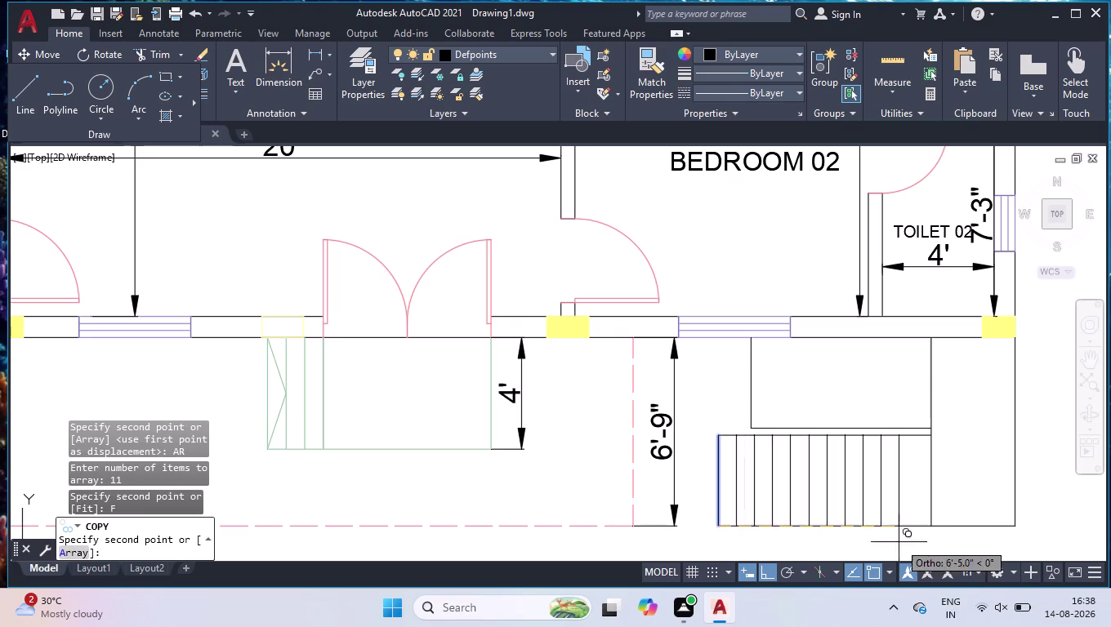
click(929, 529)
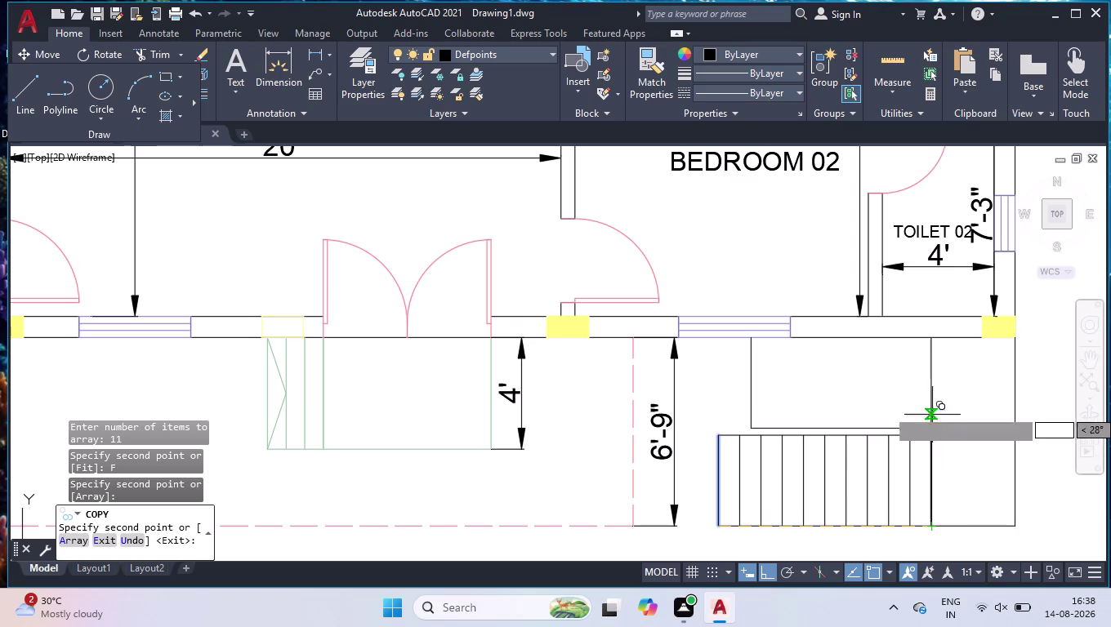
click(932, 343)
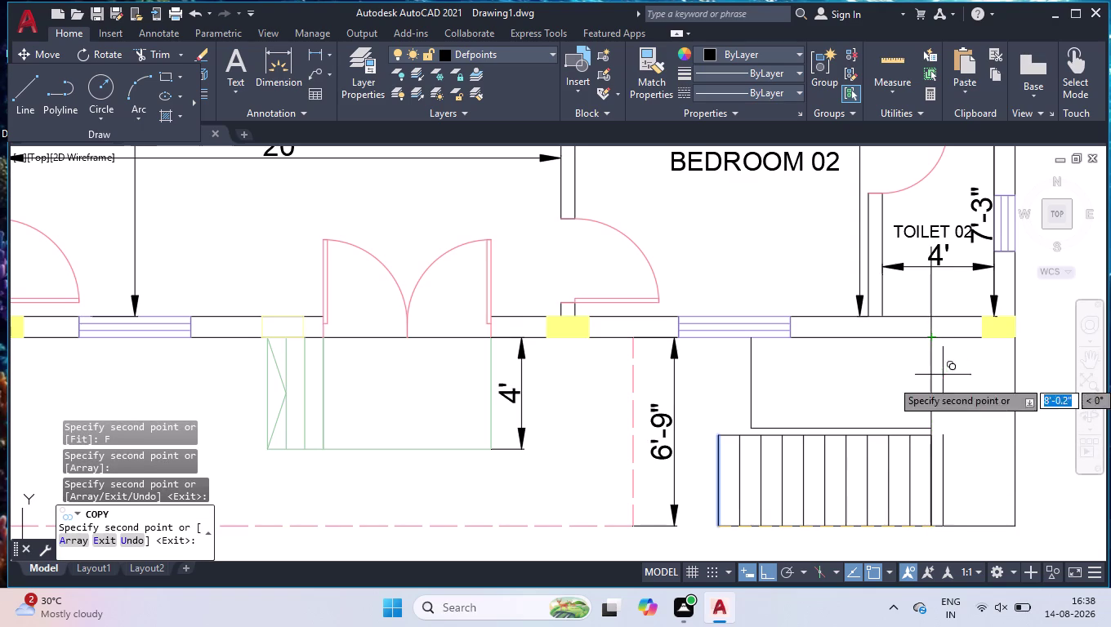
click(932, 431)
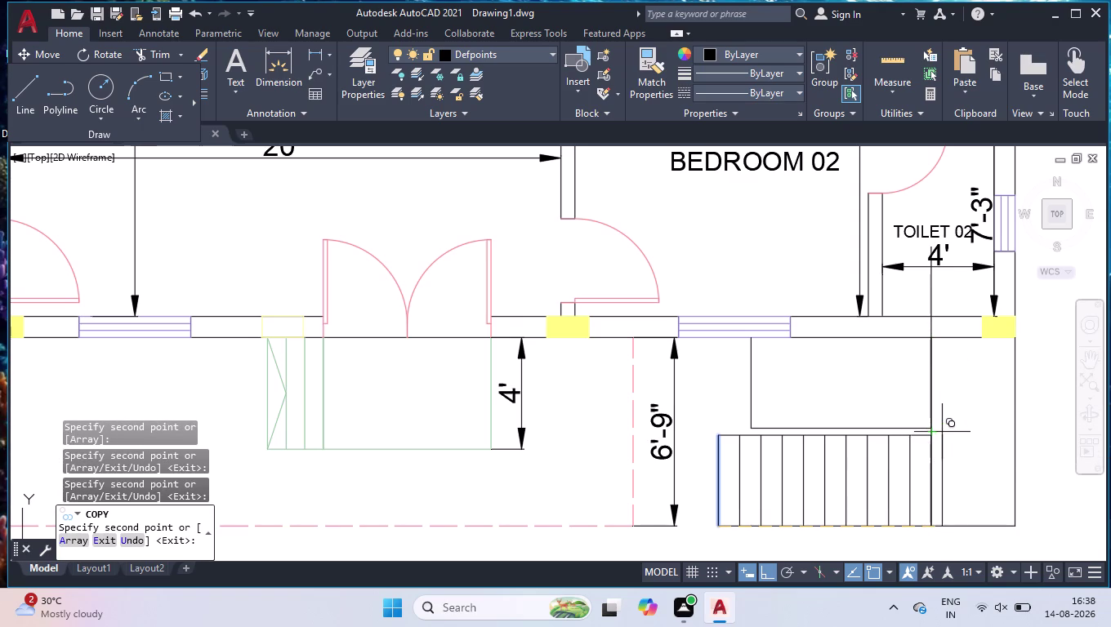
key(Return)
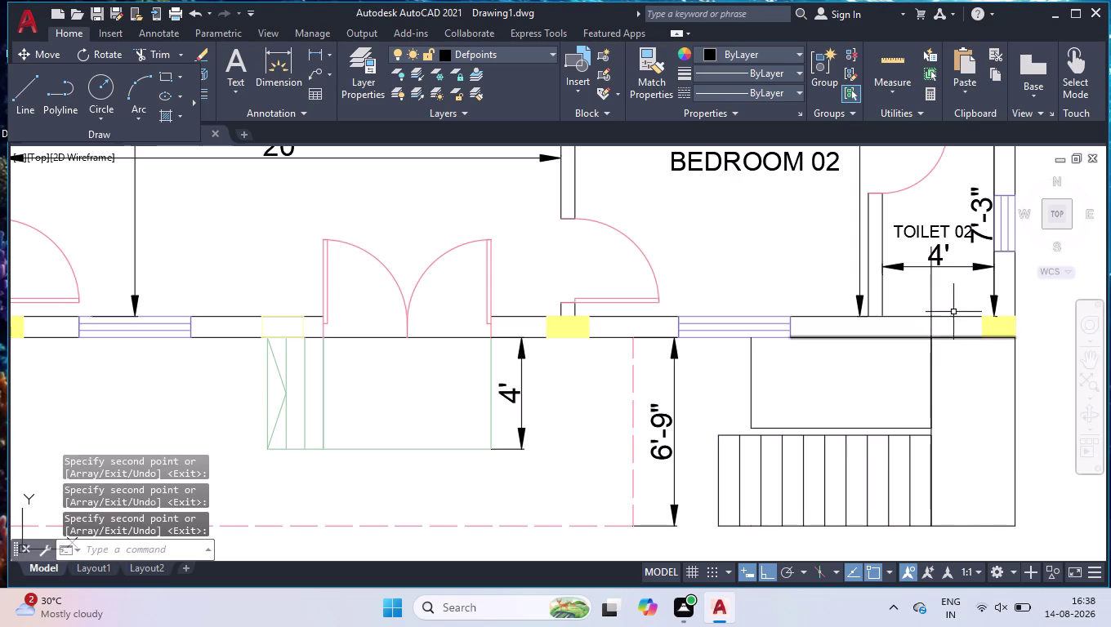
drag(955, 299, 948, 300)
Delete the stray line above the wall and copy the upper flight's right edge.
click(918, 313)
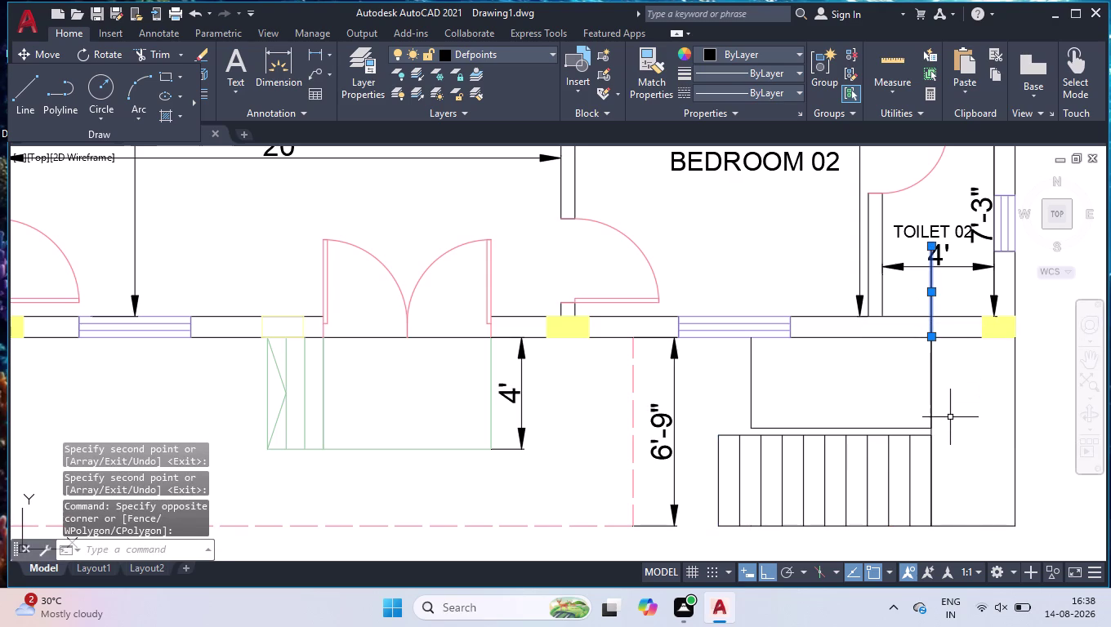
key(Delete)
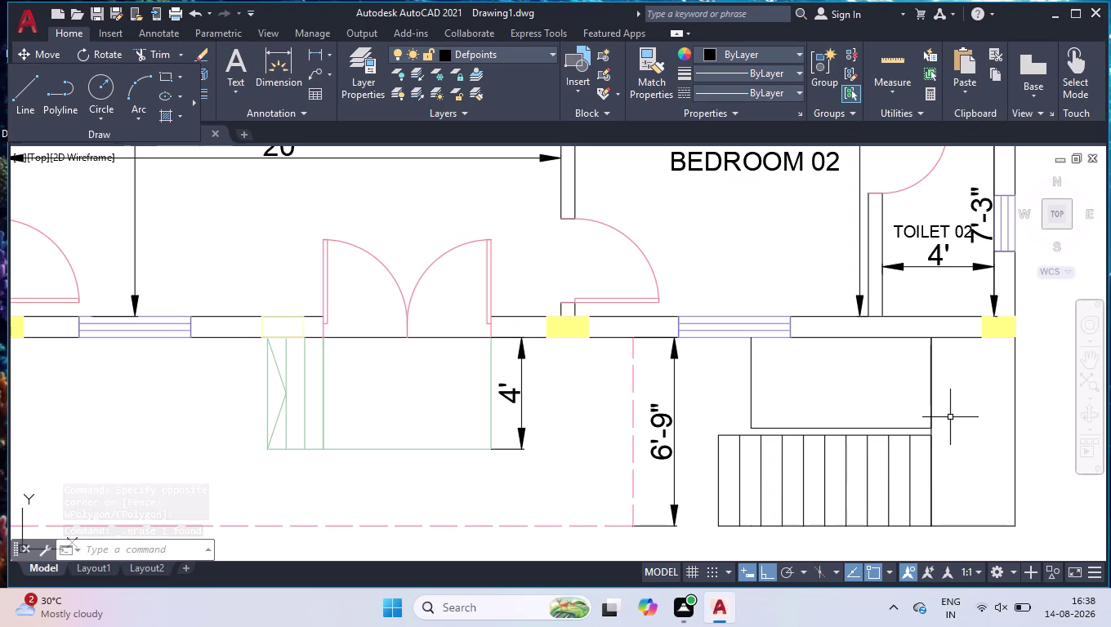
click(931, 411)
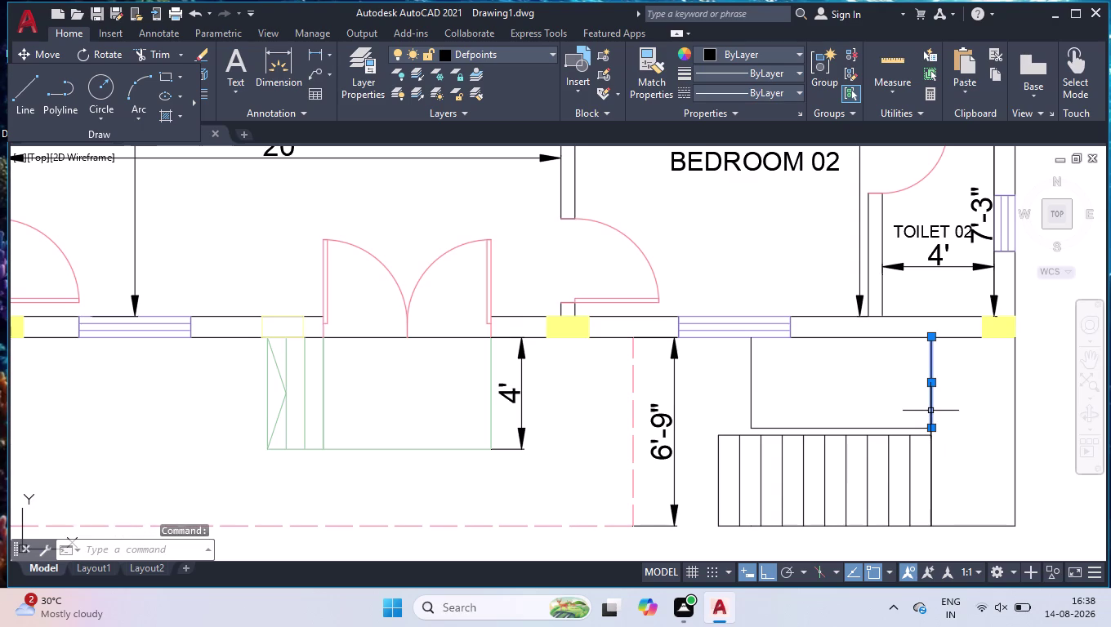
text(CO)
key(Return)
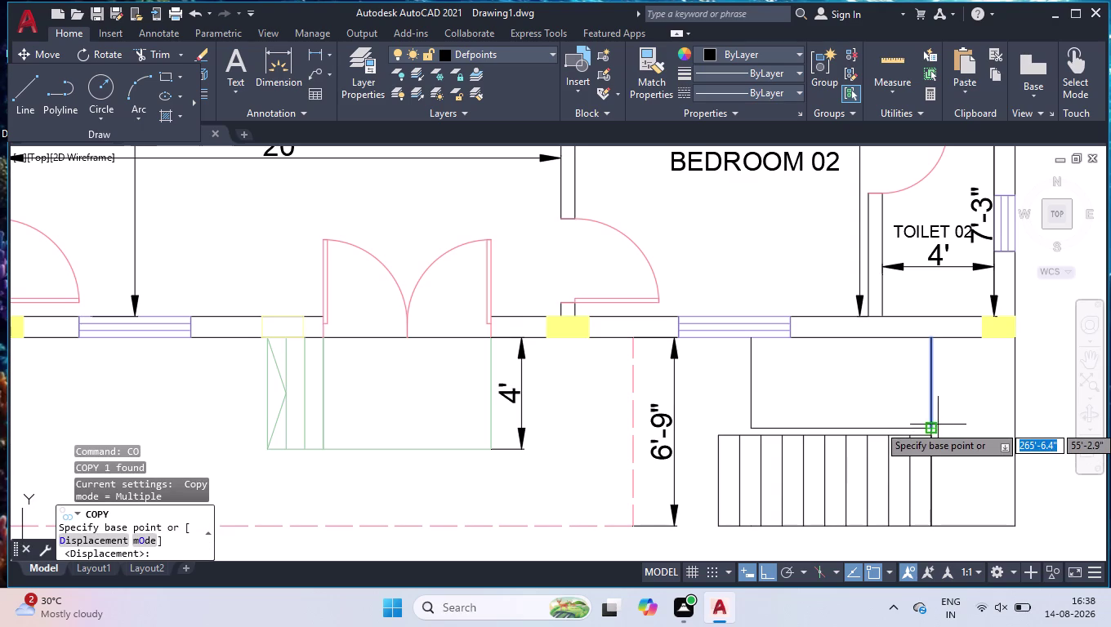
click(935, 428)
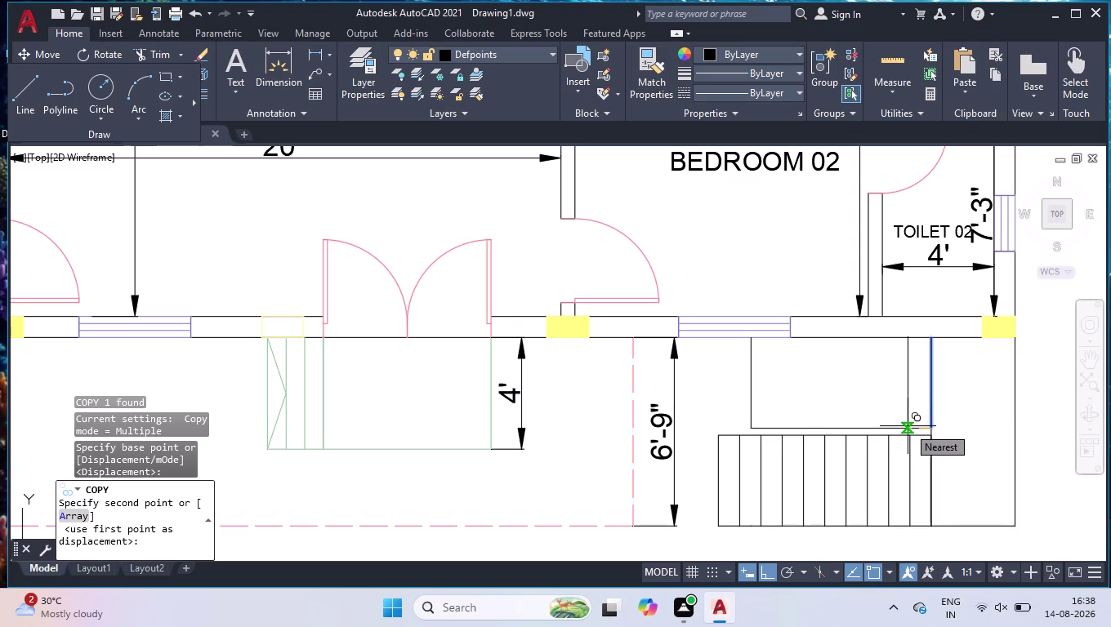
Array eight tread copies fitted leftwards across the upper flight, plus one extra copy.
text(AR)
key(Return)
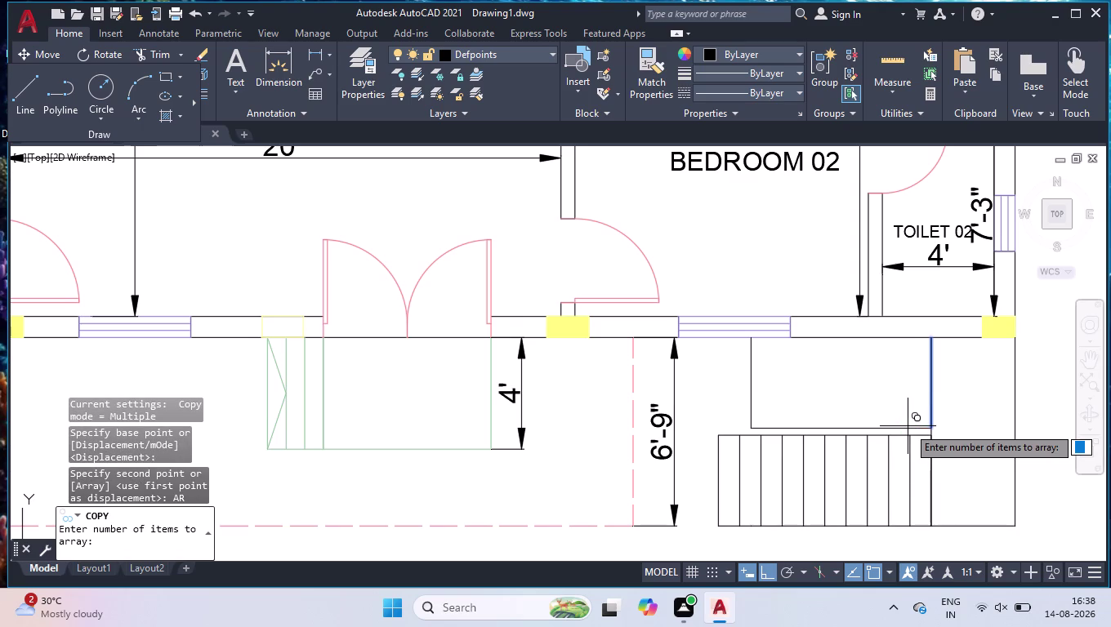
key(8)
key(Return)
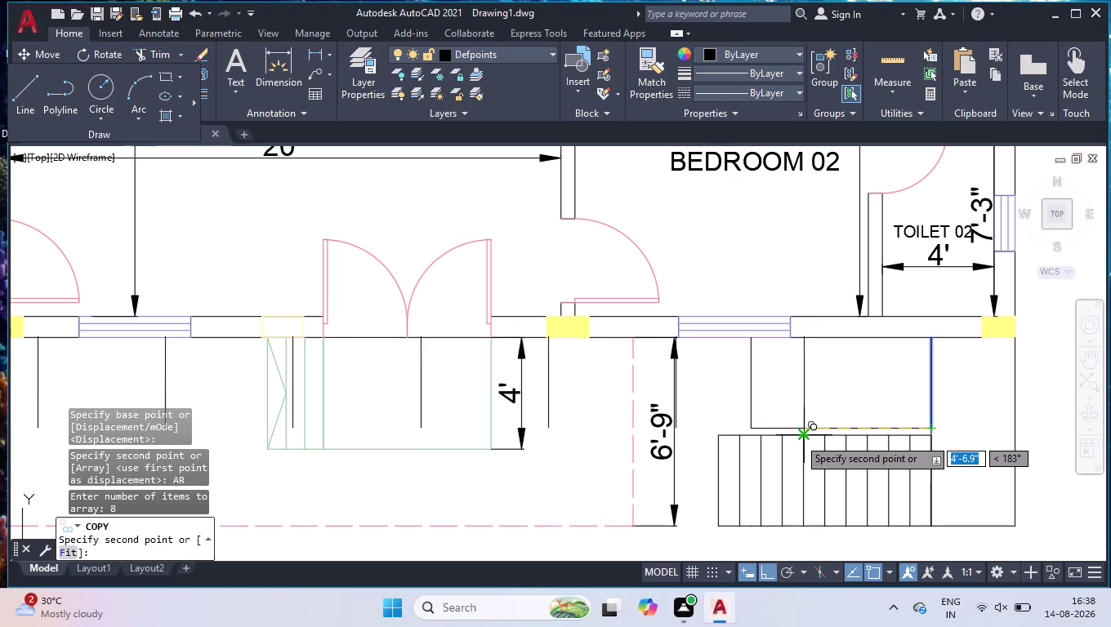
key(f)
key(Return)
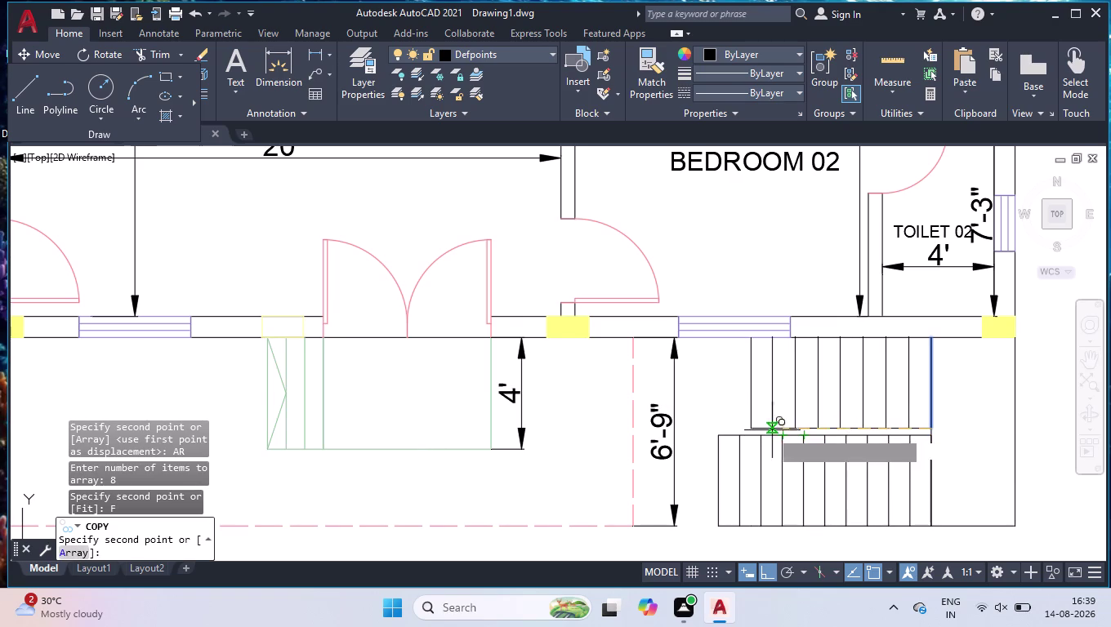
click(765, 431)
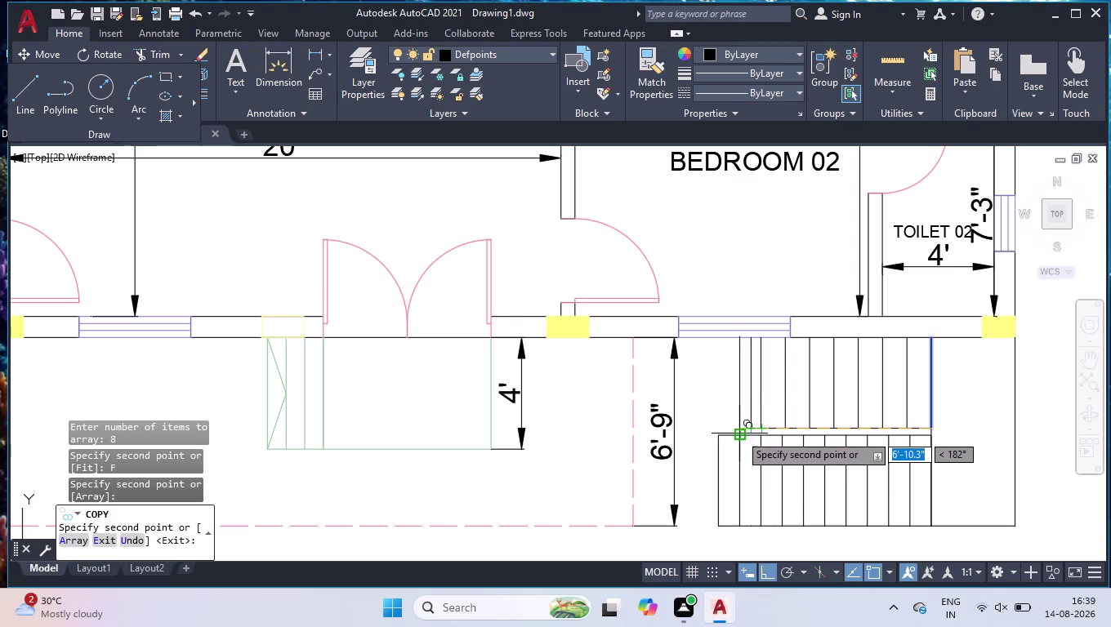
click(738, 426)
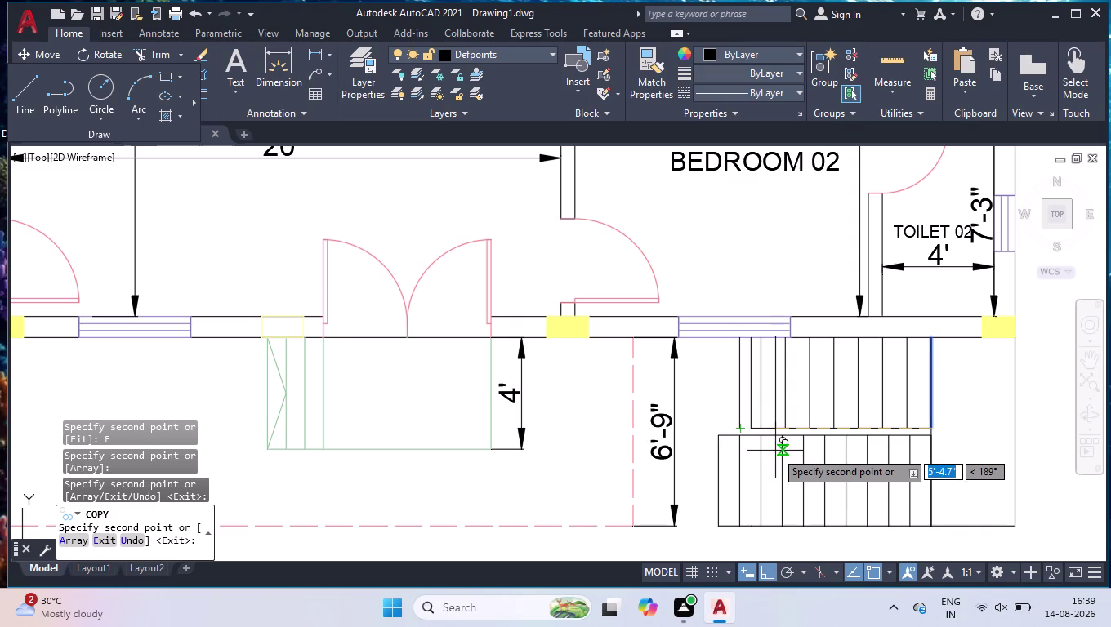
key(Return)
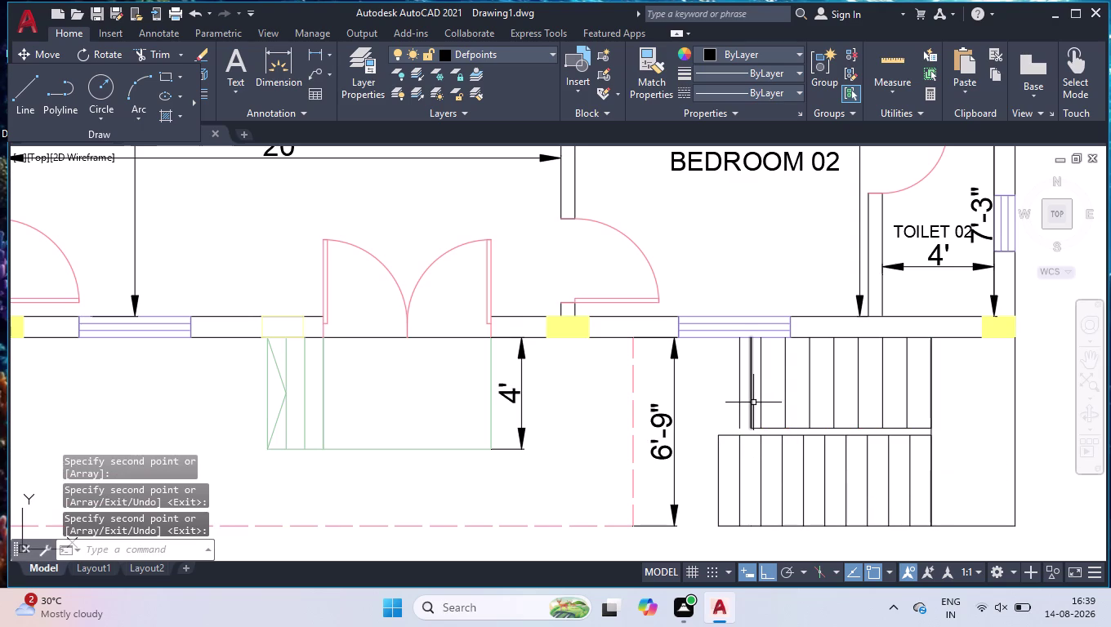
Delete the extra left tread line and extend a short stair line to its boundary.
click(753, 402)
key(Delete)
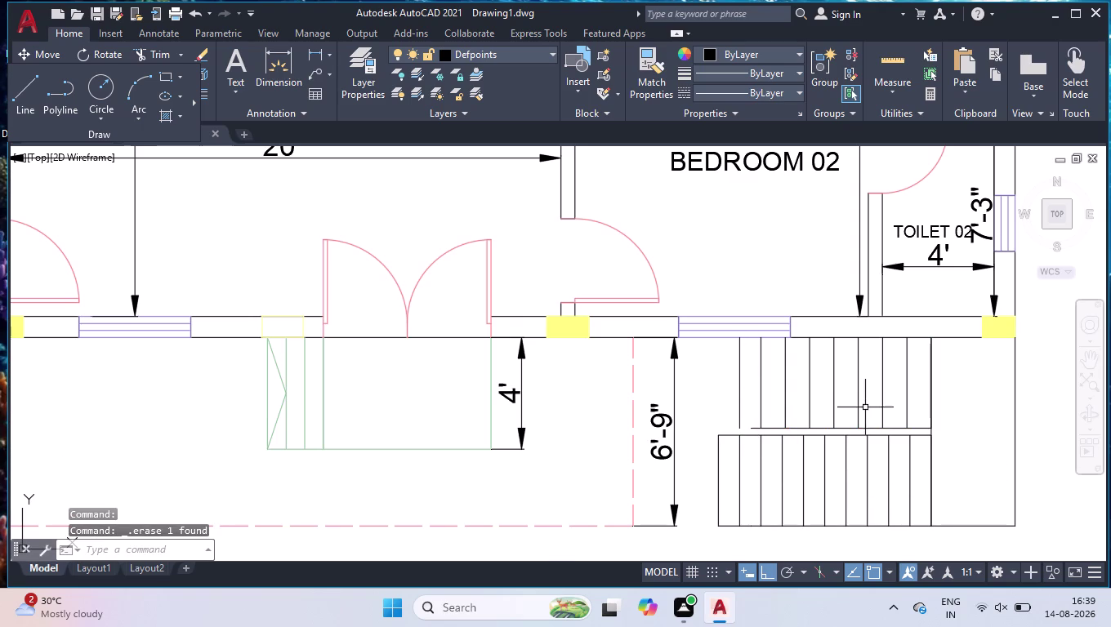
scroll(up, 3)
text(EX)
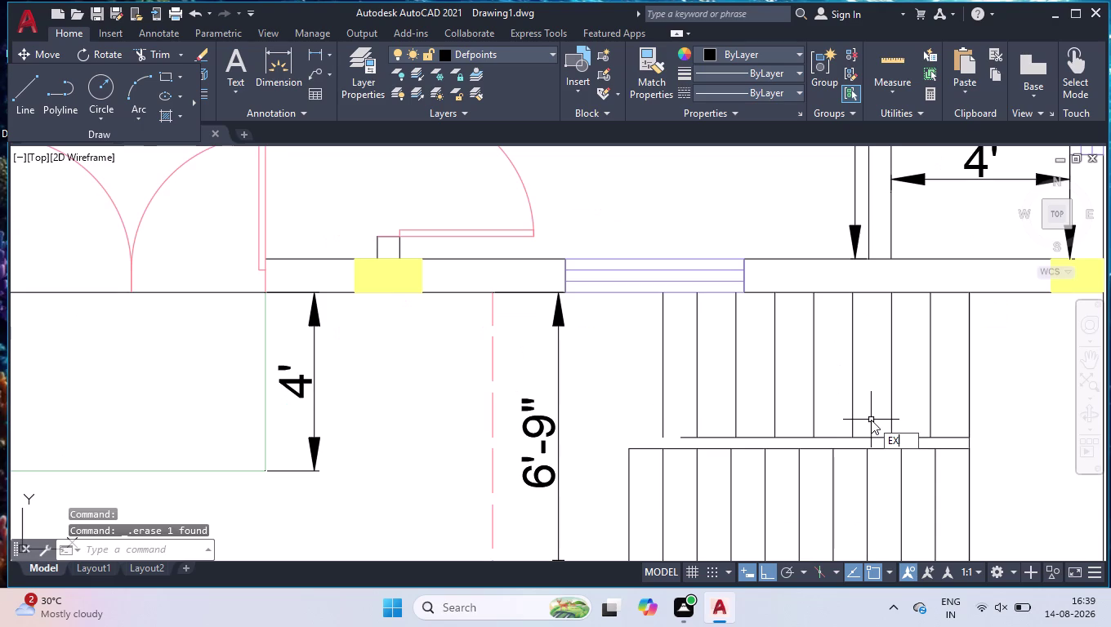
key(Return)
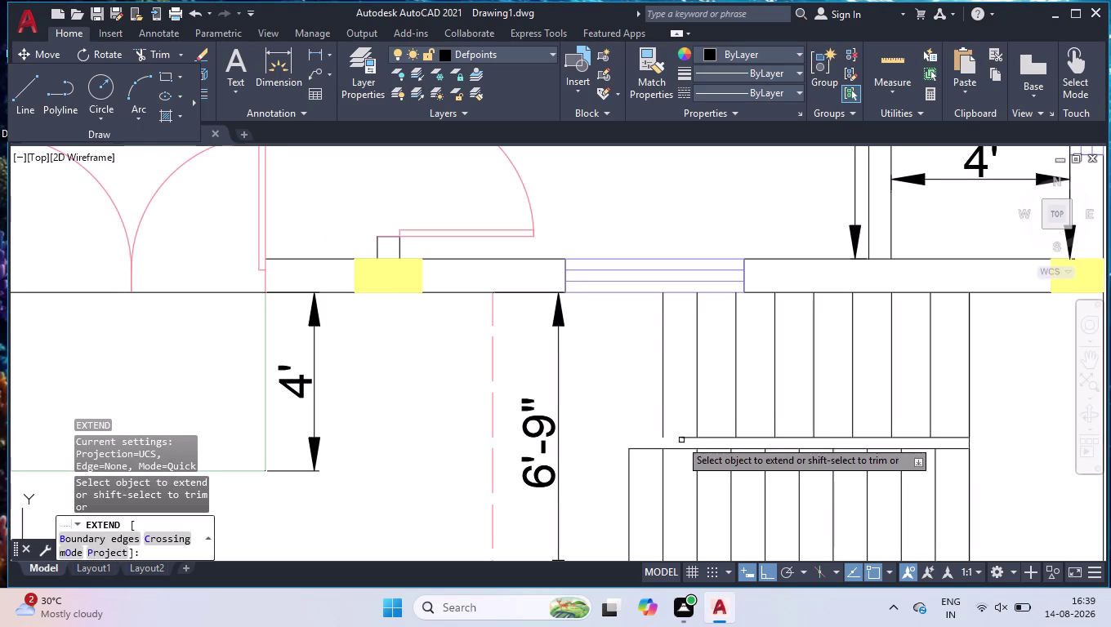
click(679, 437)
key(Return)
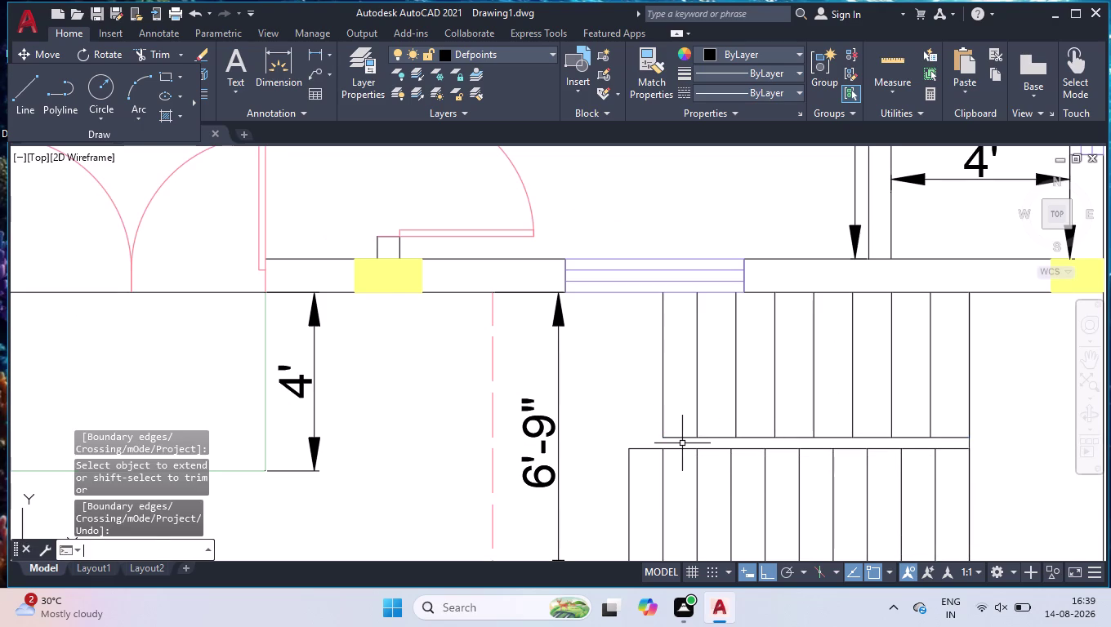
Draw connected line segments across the upper stair flight to outline the landing.
scroll(down, 3)
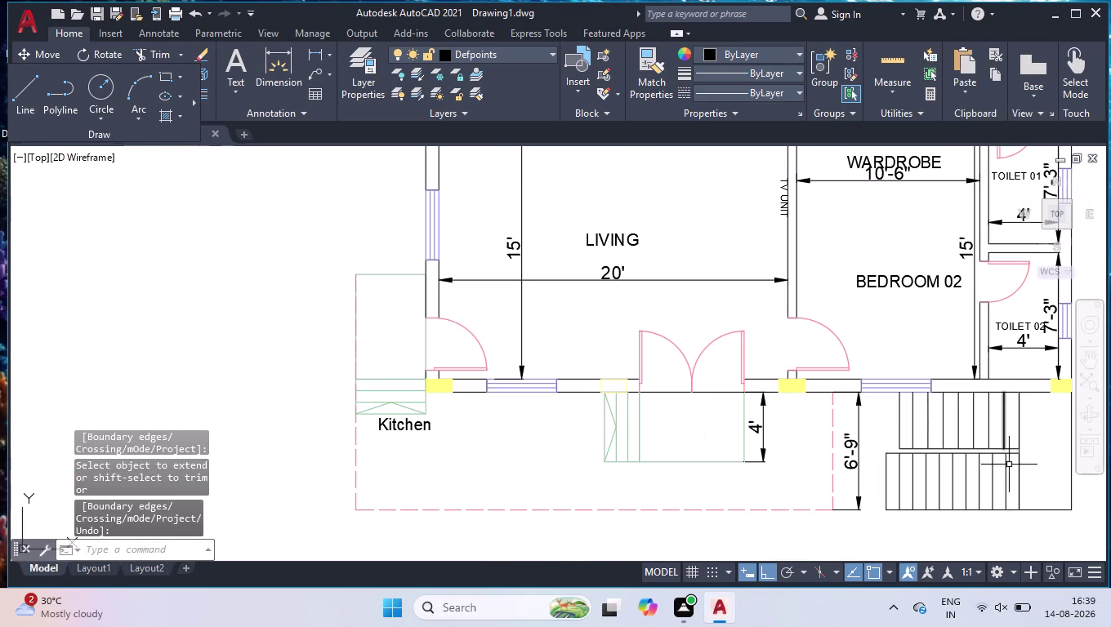
scroll(up, 3)
key(l)
key(Return)
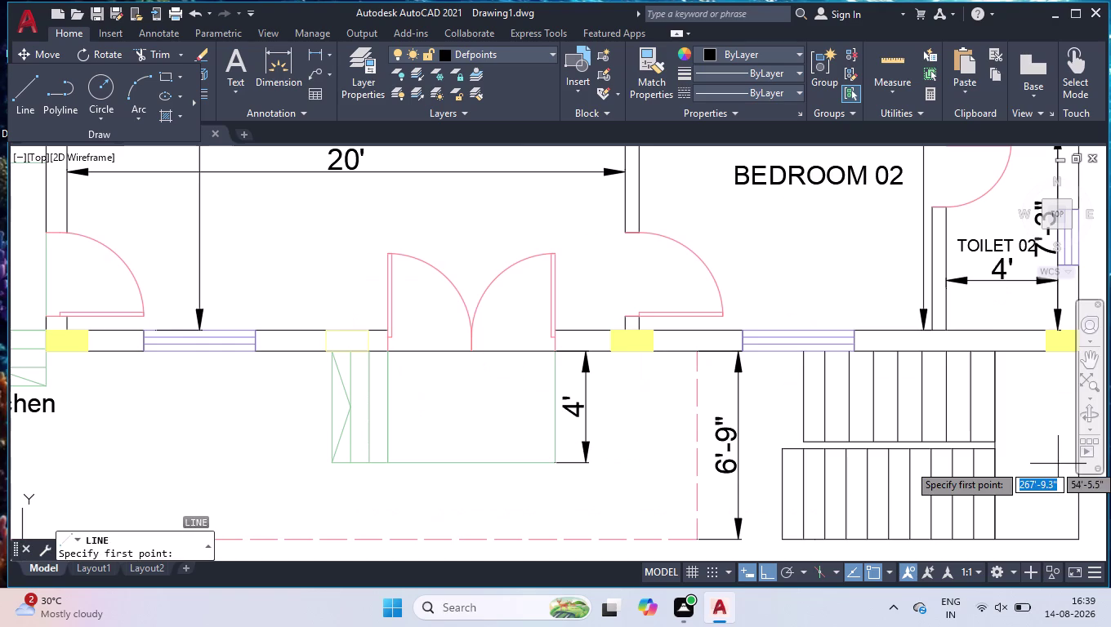
click(787, 497)
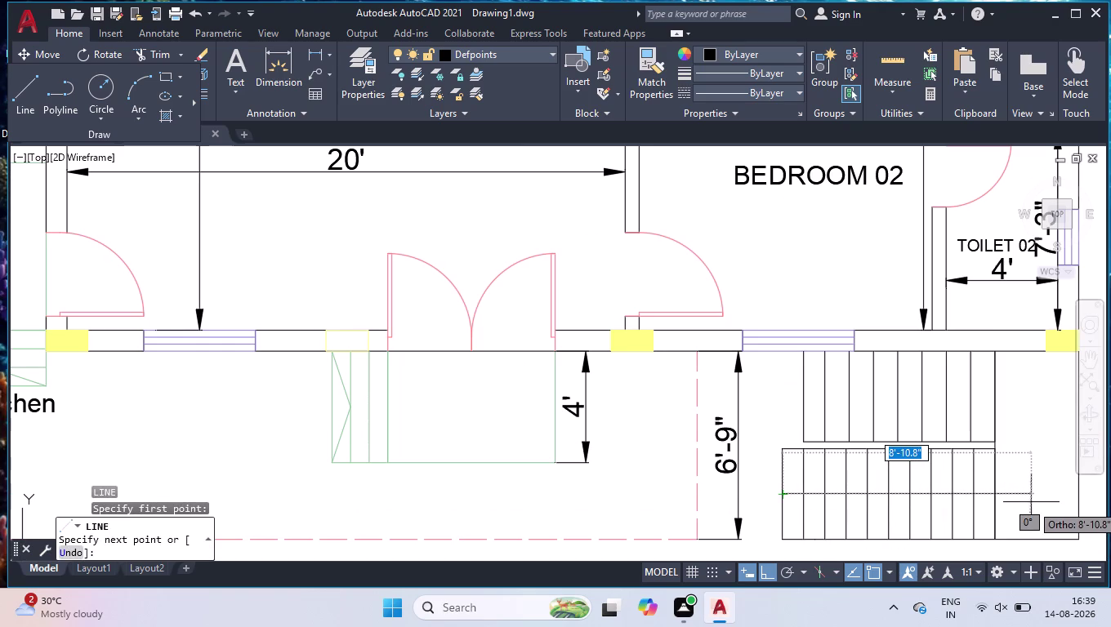
click(1038, 494)
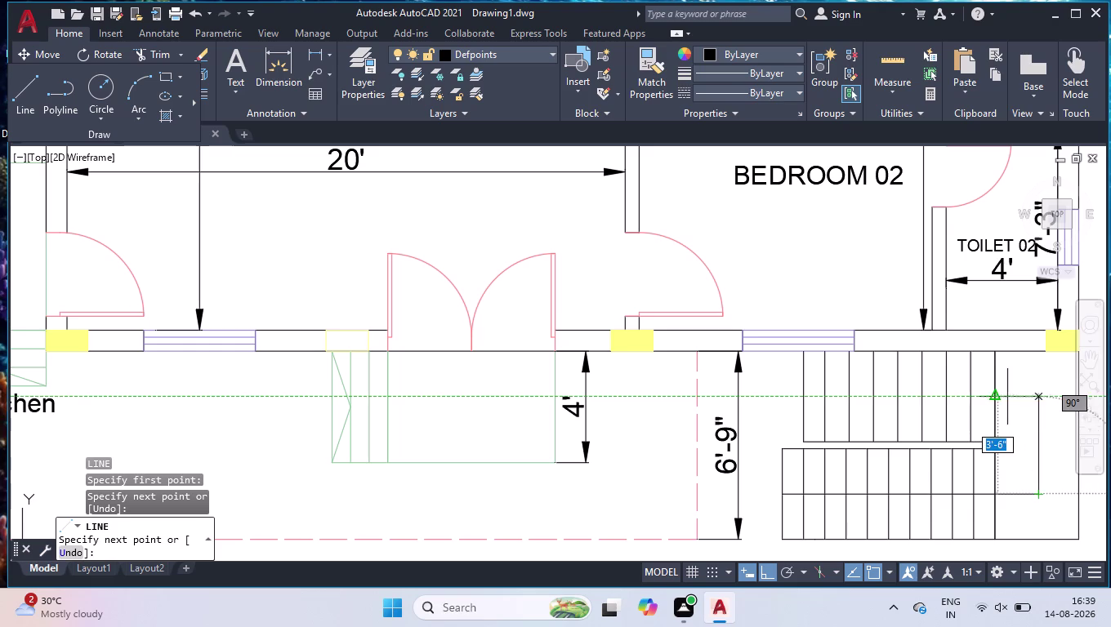
click(1039, 395)
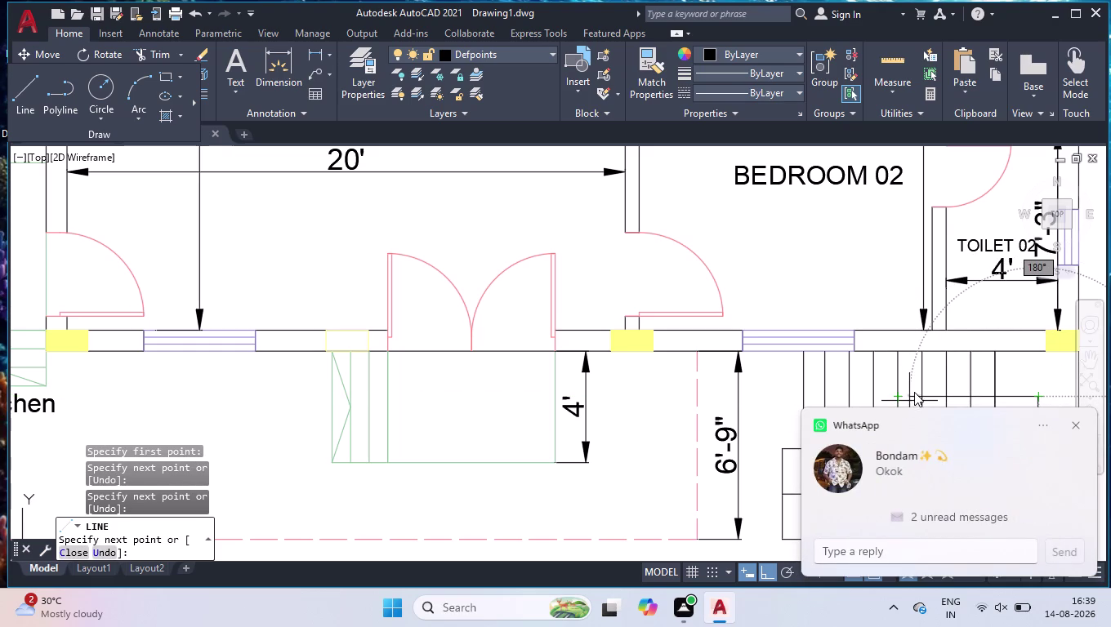
click(1077, 425)
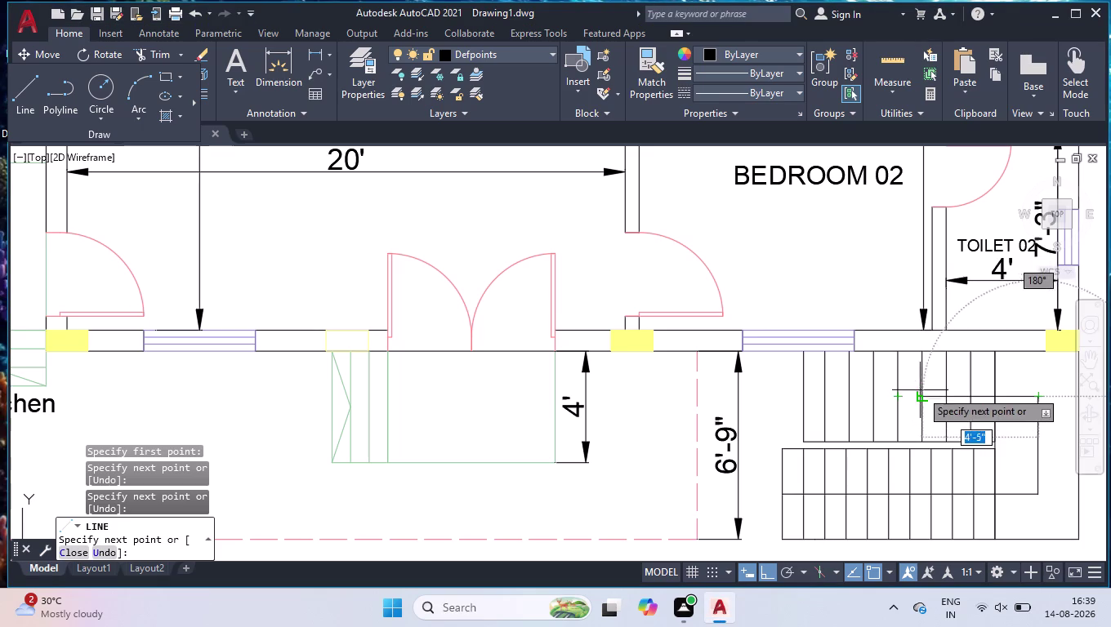
scroll(up, 3)
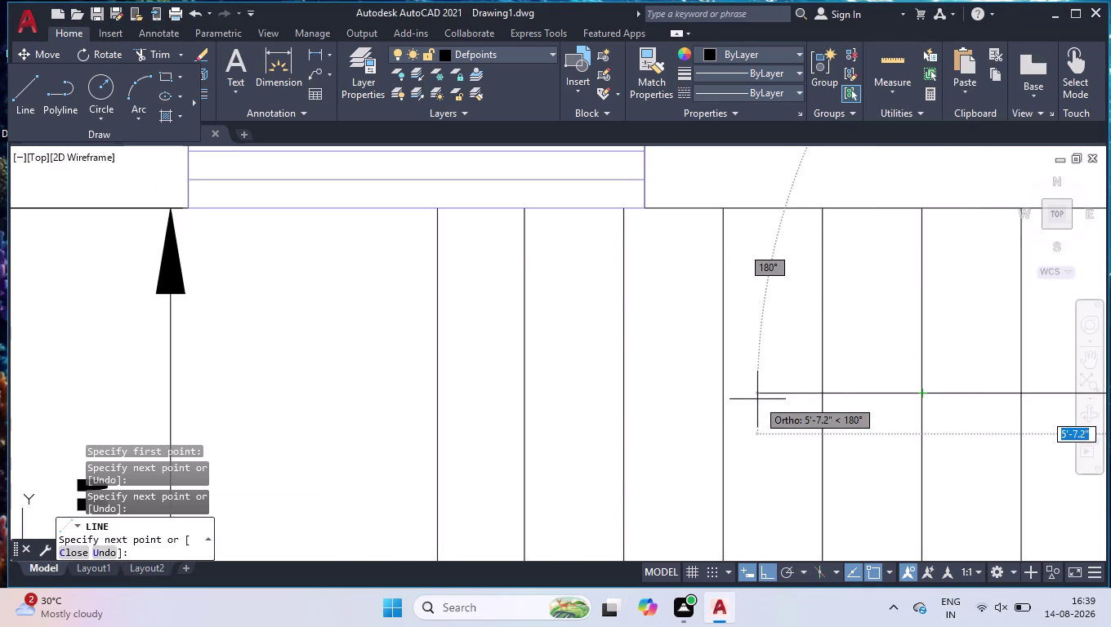
click(764, 397)
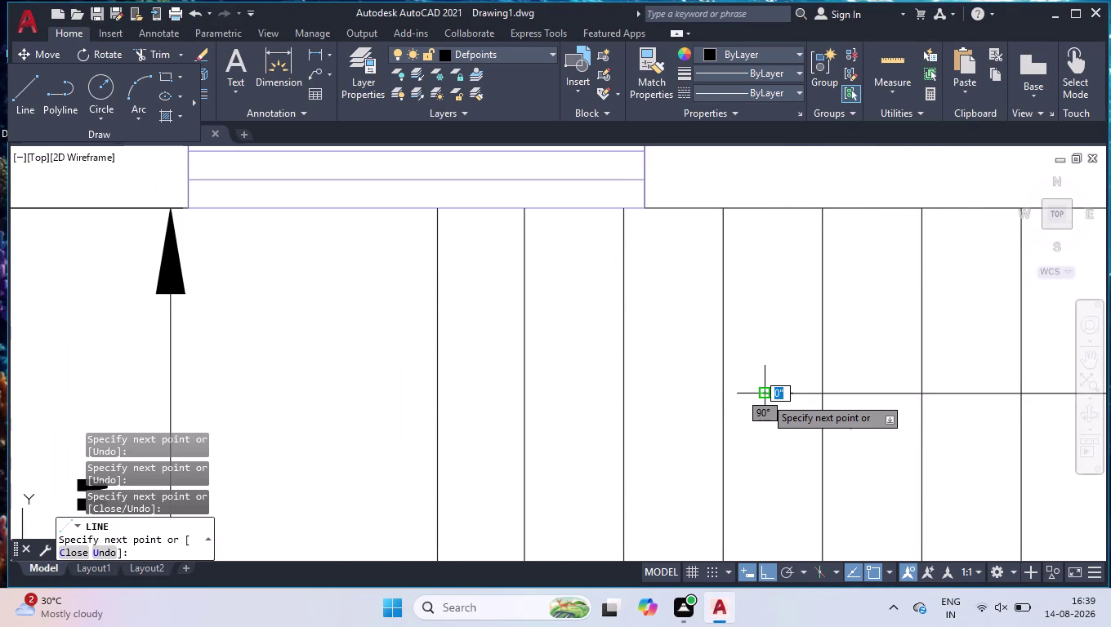
key(Return)
scroll(down, 3)
scroll(down, 3)
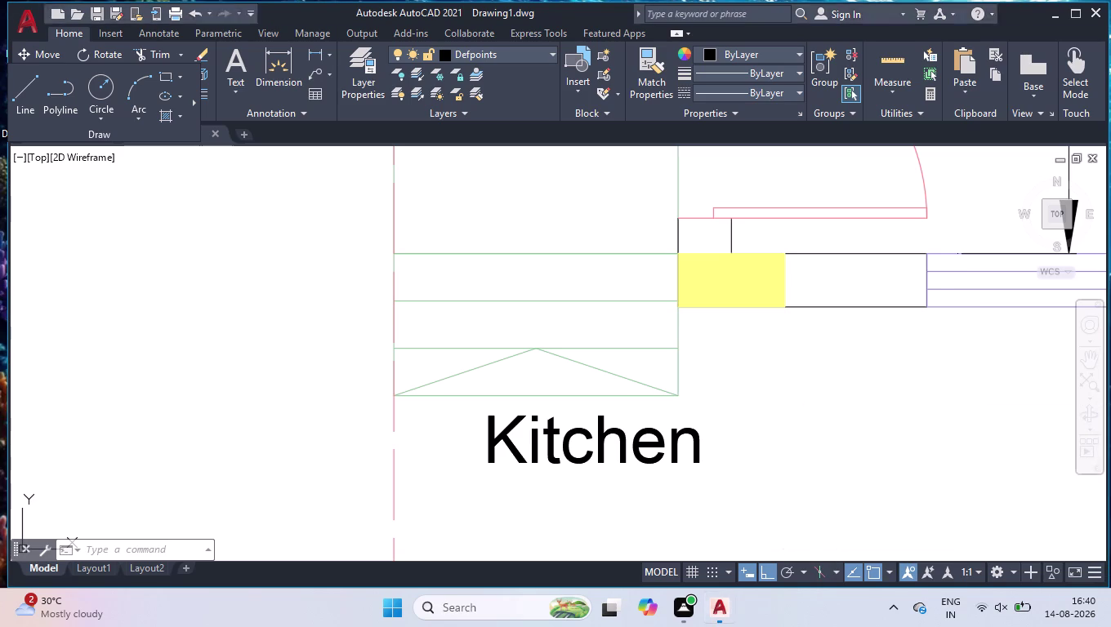
scroll(down, 3)
scroll(down, 3)
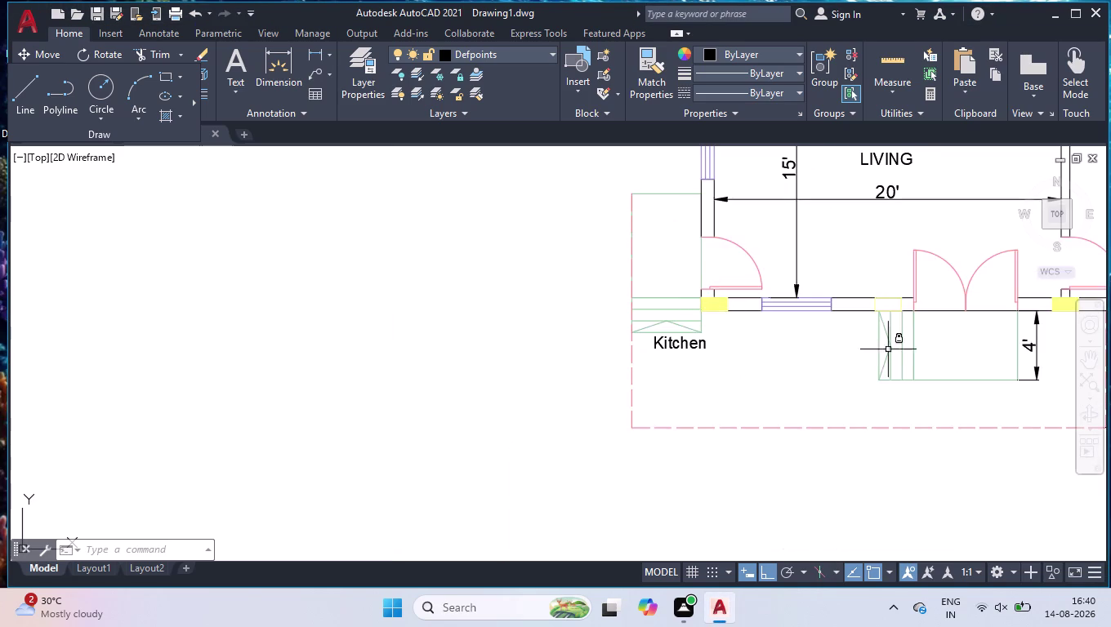
scroll(down, 3)
scroll(down, 3)
scroll(up, 3)
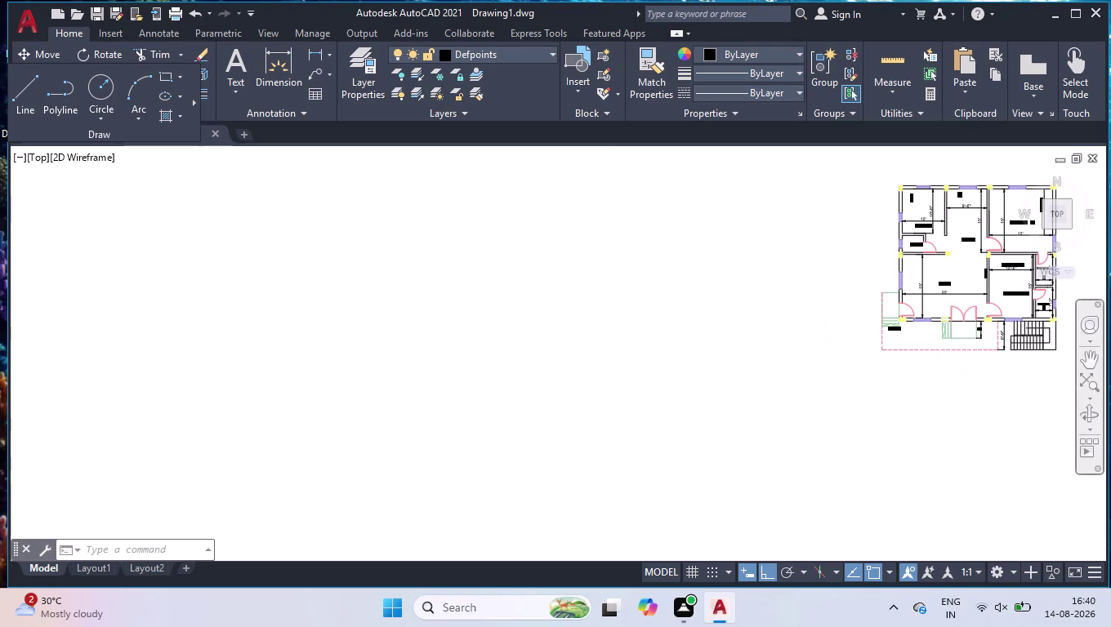
scroll(up, 3)
scroll(up, 3)
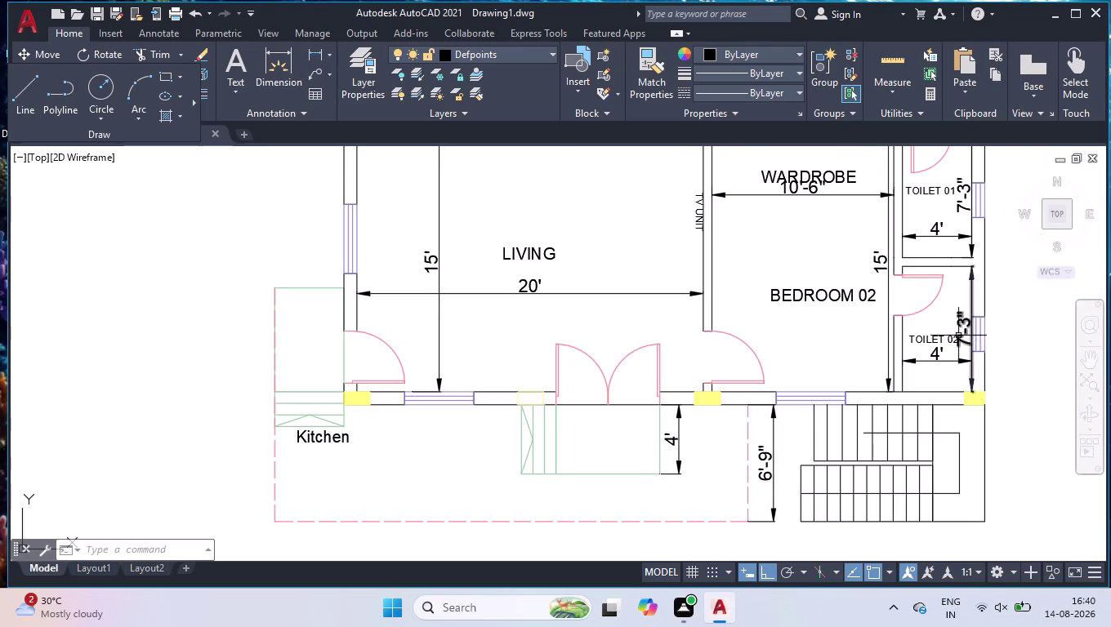
scroll(up, 3)
Grip-move the TOILET 02 label above the 4' dimension with Polar tracking on.
click(944, 353)
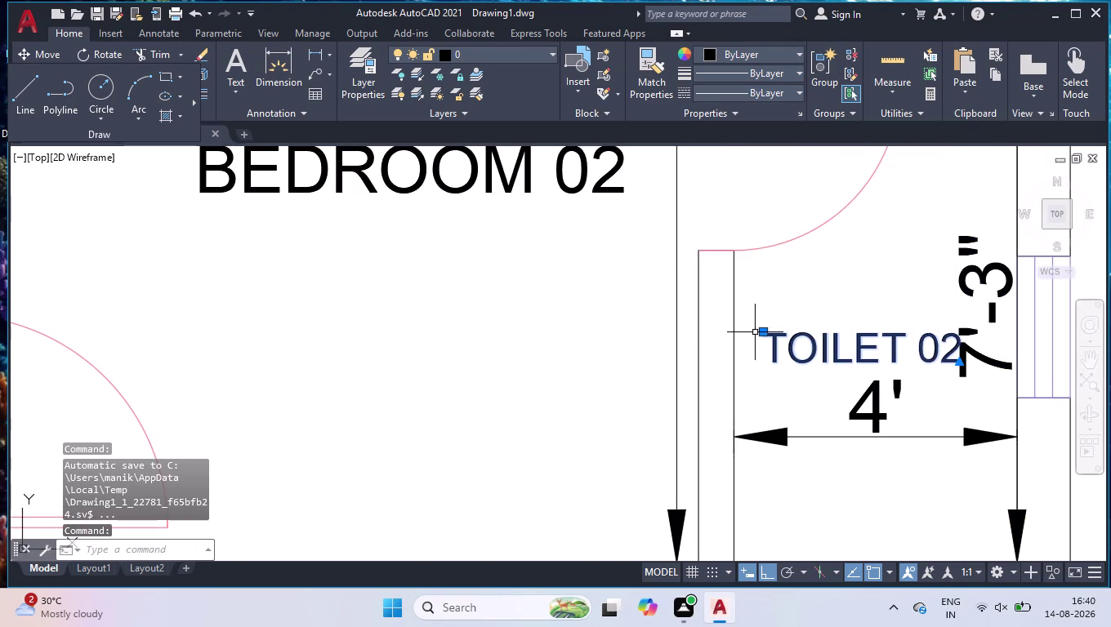
click(763, 333)
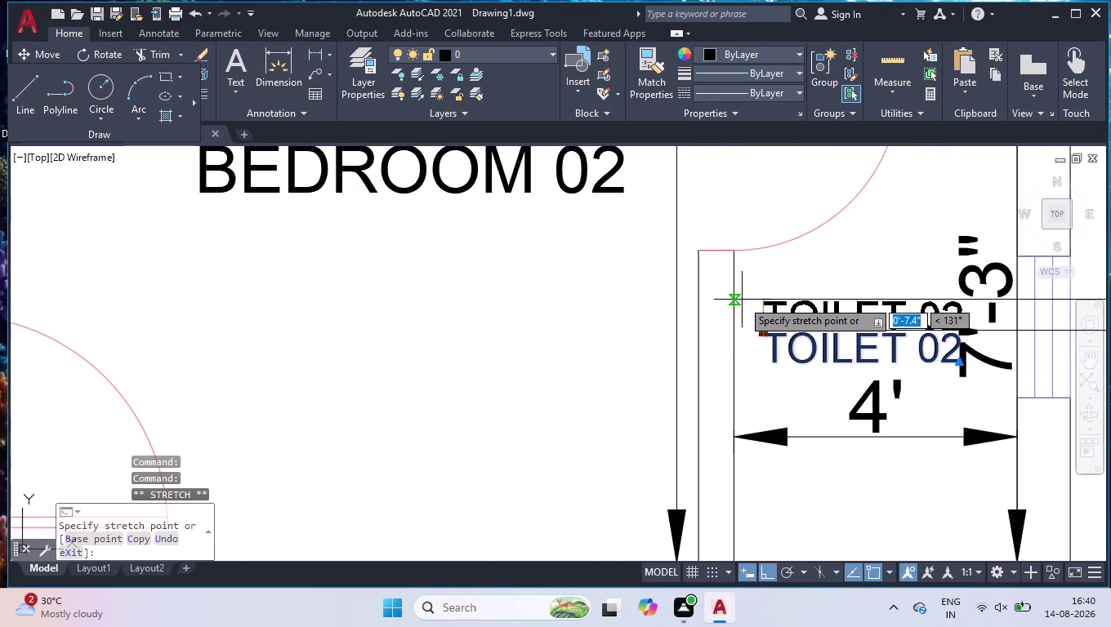
click(784, 577)
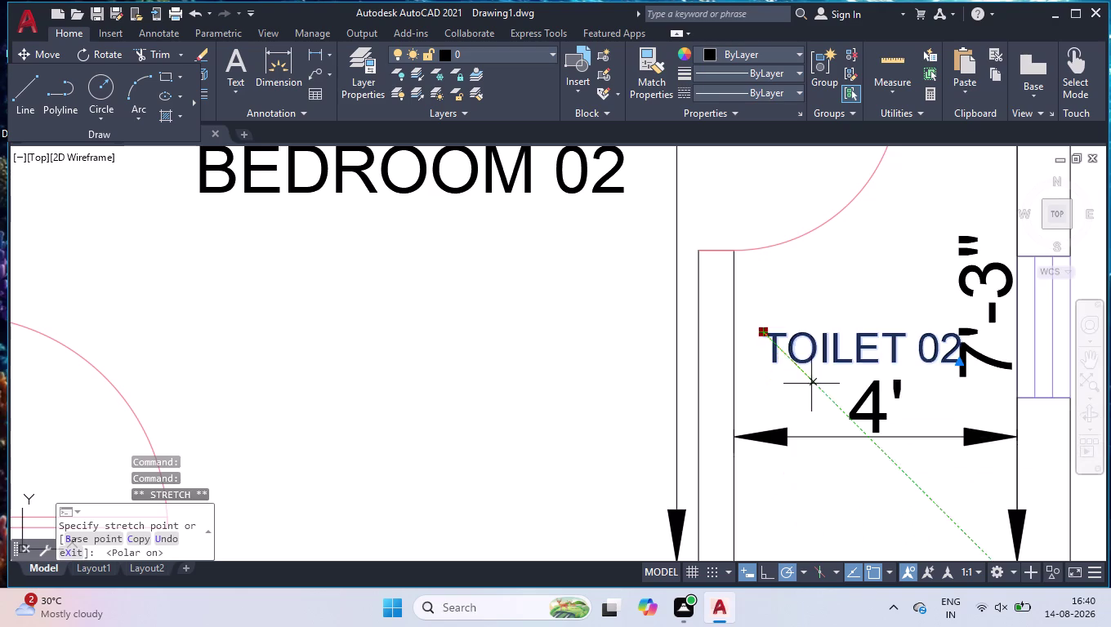
click(752, 301)
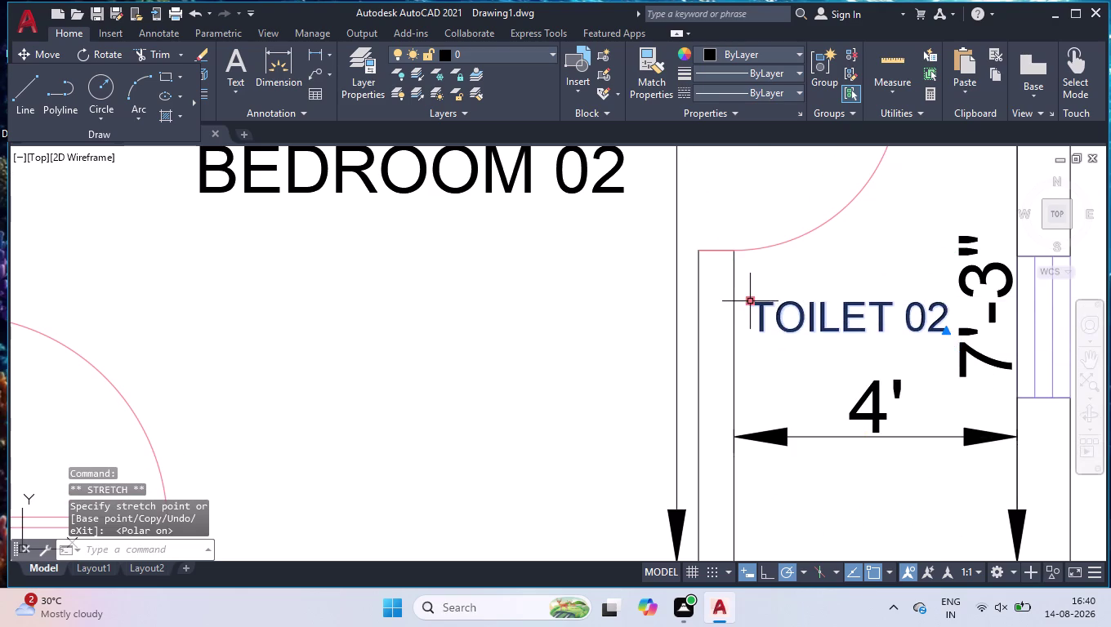
click(956, 234)
click(886, 339)
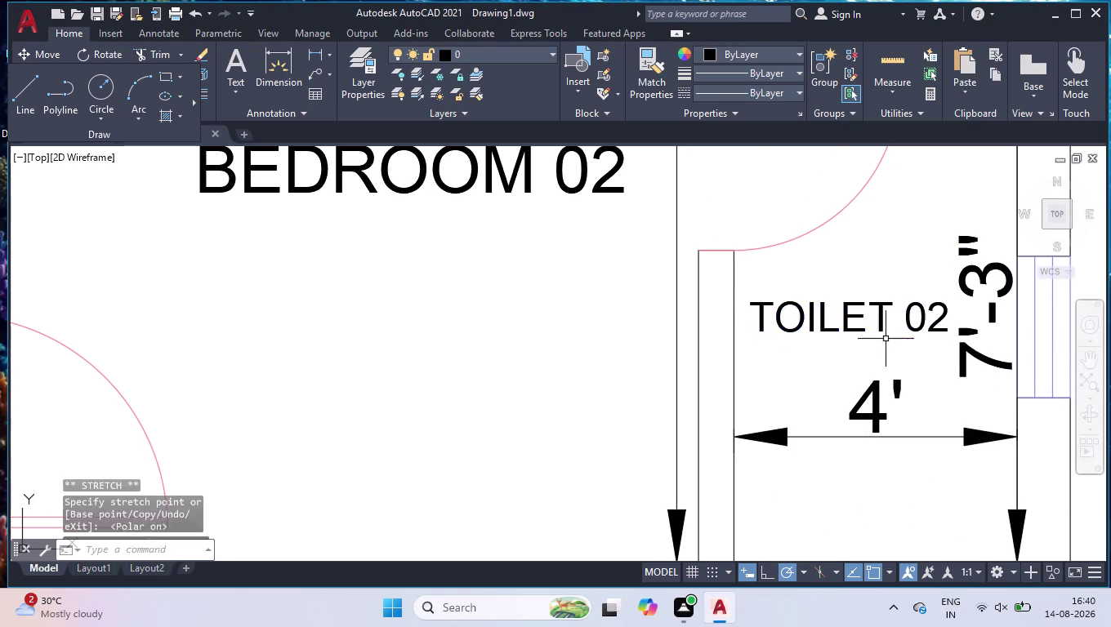
scroll(down, 3)
scroll(up, 3)
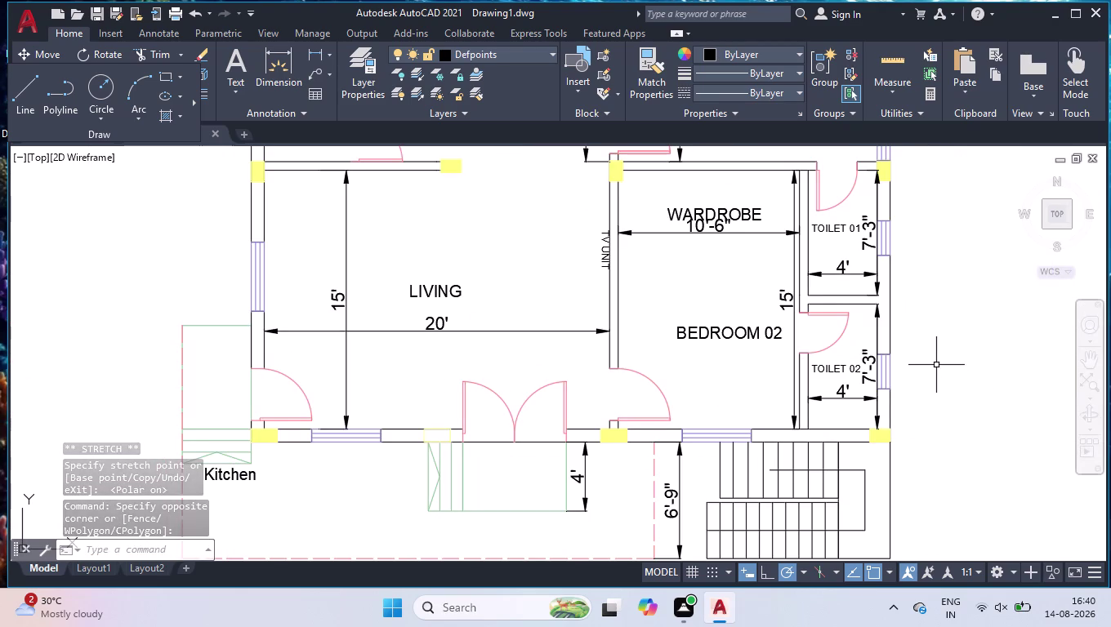
scroll(down, 3)
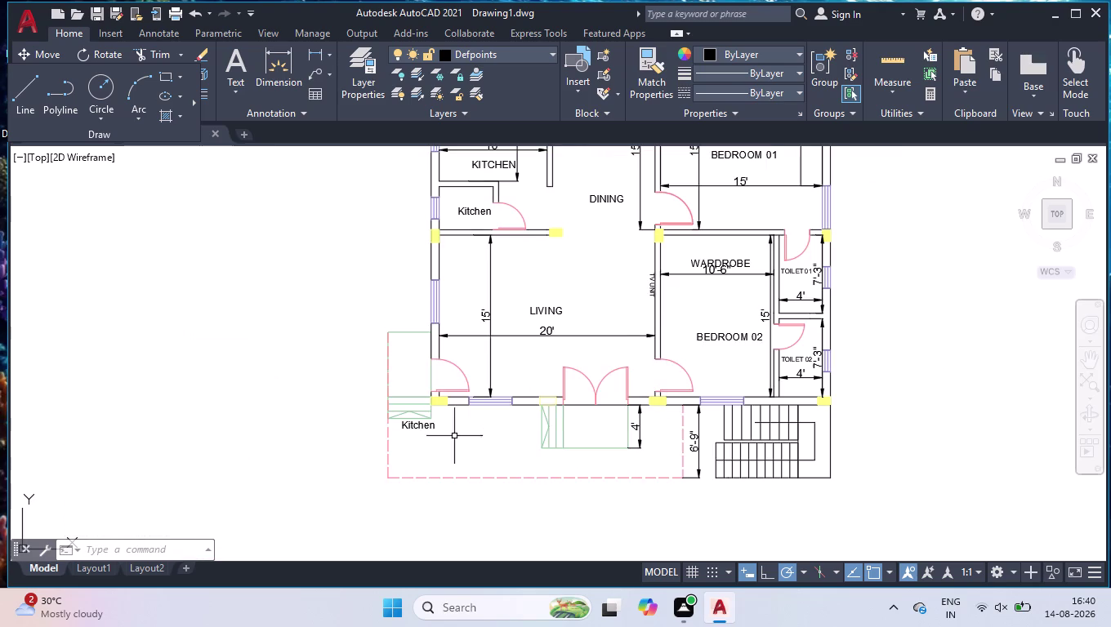
scroll(up, 3)
Replace the Kitchen label text beside the stairs with STAIRS.
double_click(434, 411)
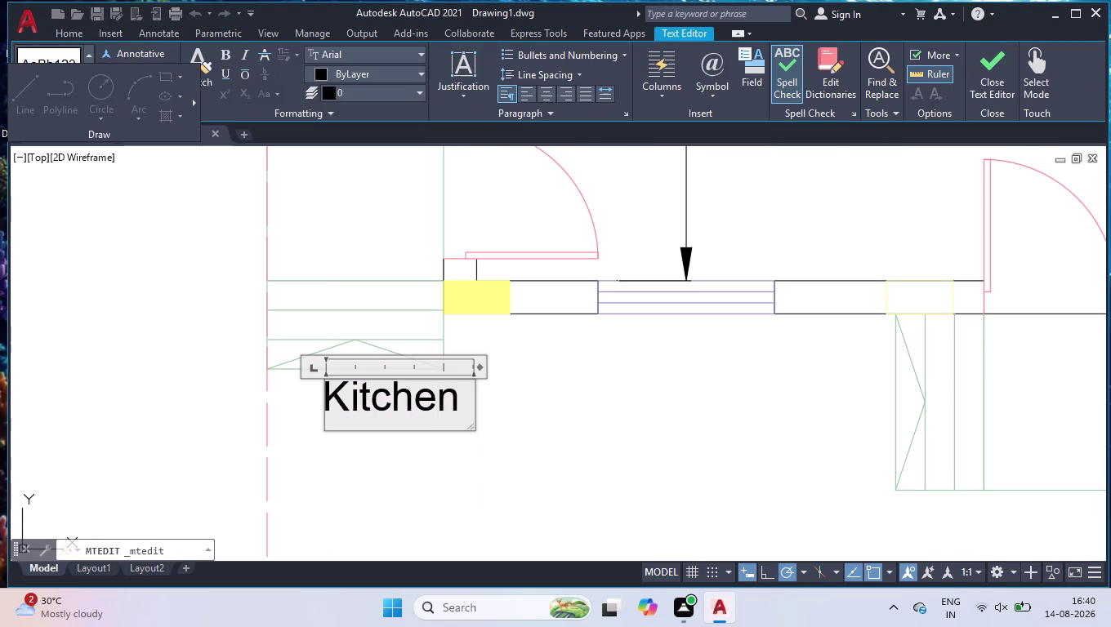
key(ctrl+a)
text(S)
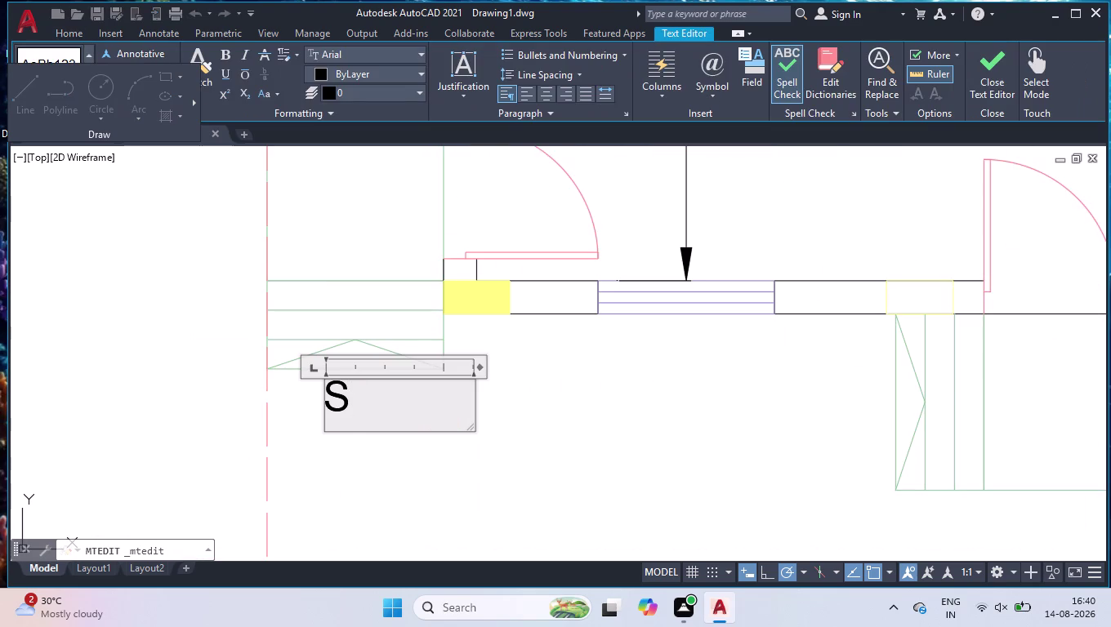
text(TAIRS)
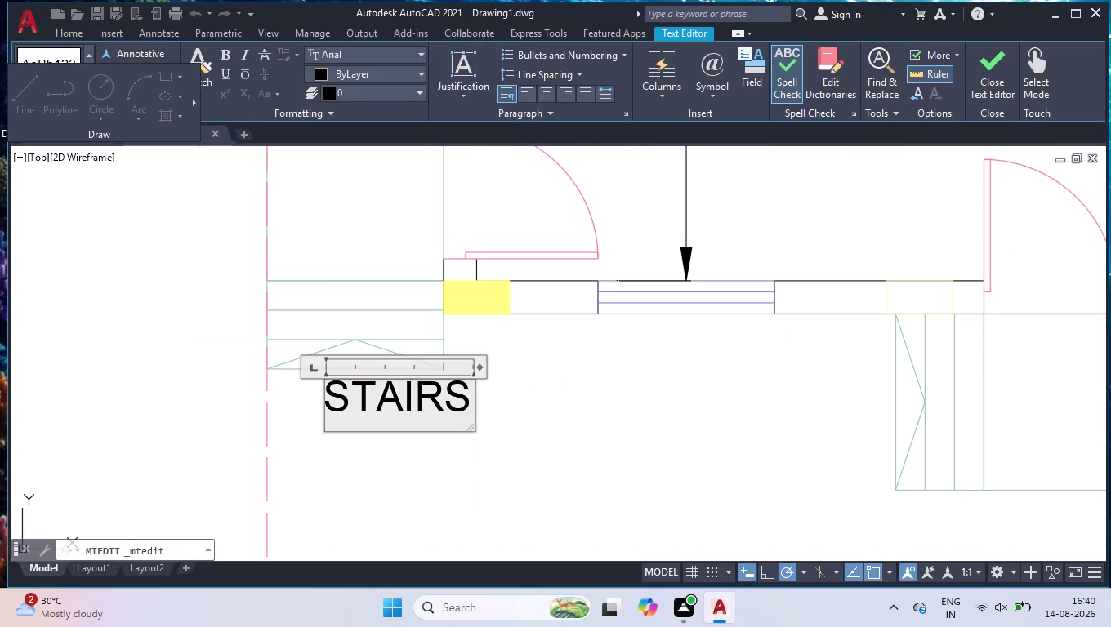
click(640, 369)
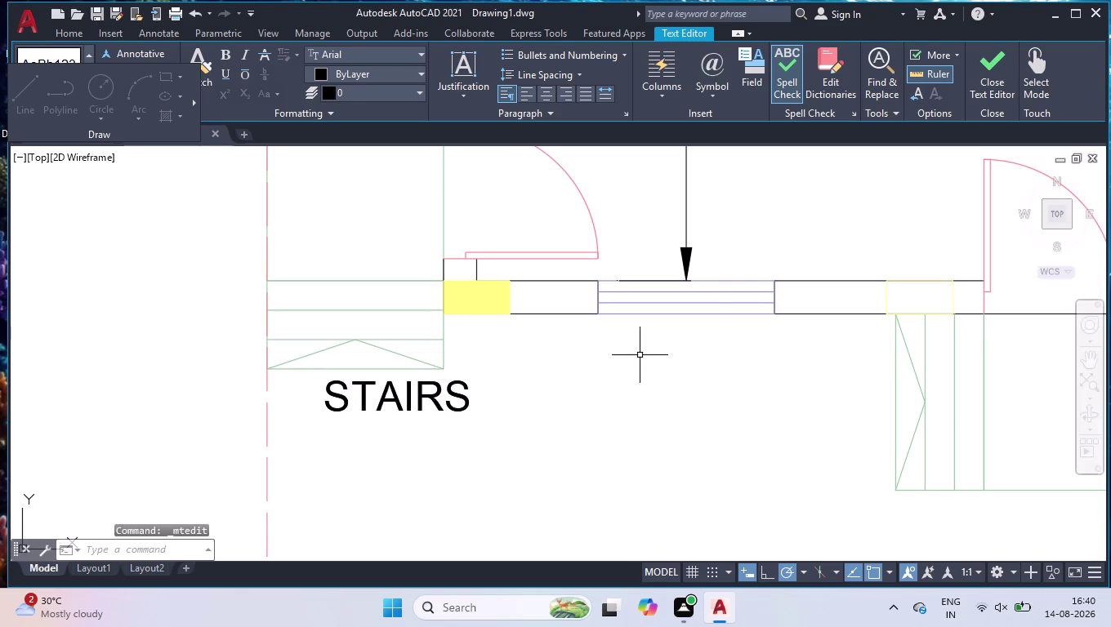
Shift the STAIRS label slightly left and pick a base point to copy it.
click(406, 410)
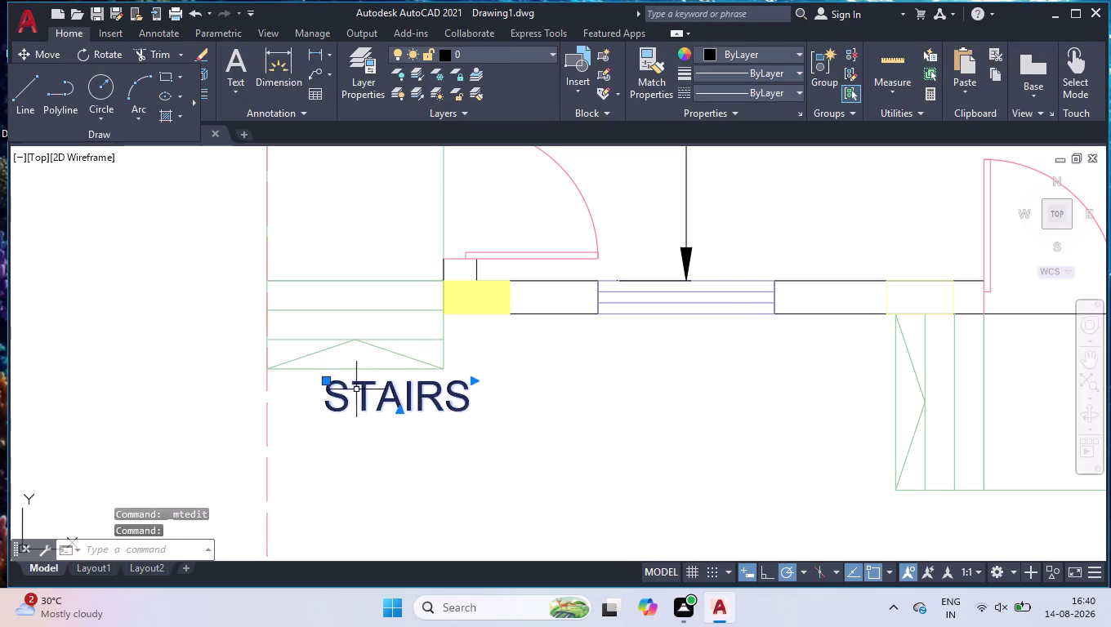
click(327, 379)
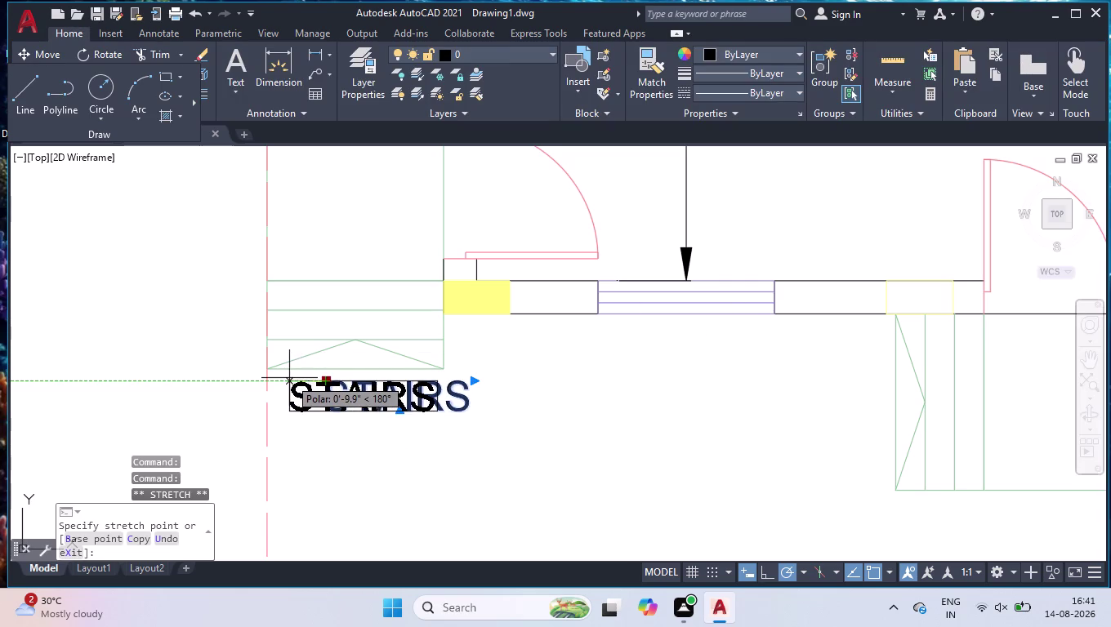
click(280, 378)
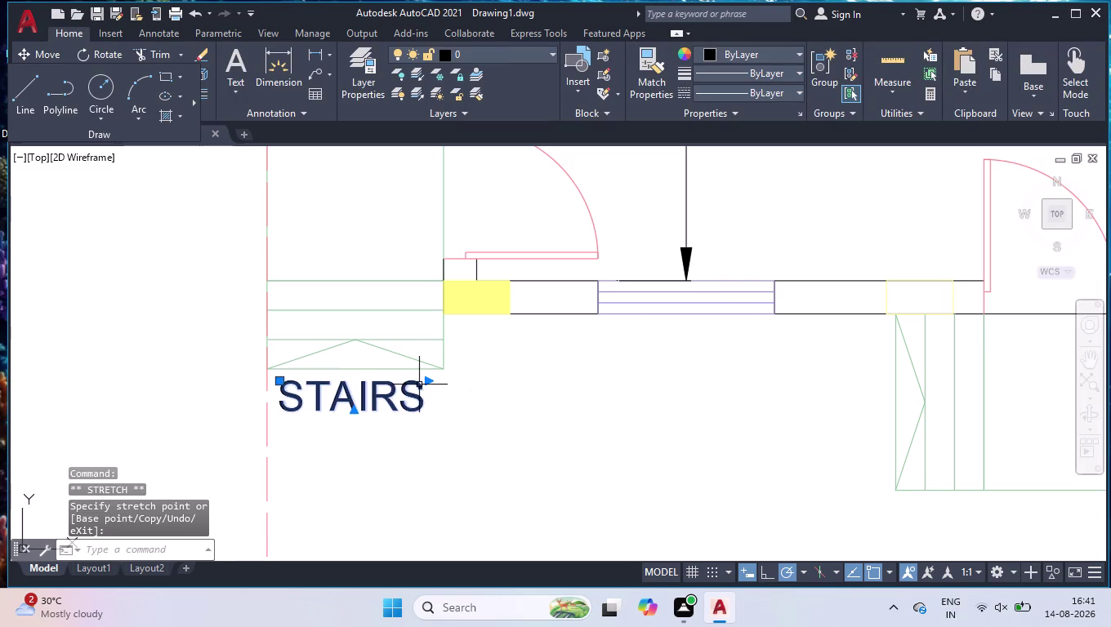
text(CO)
key(Return)
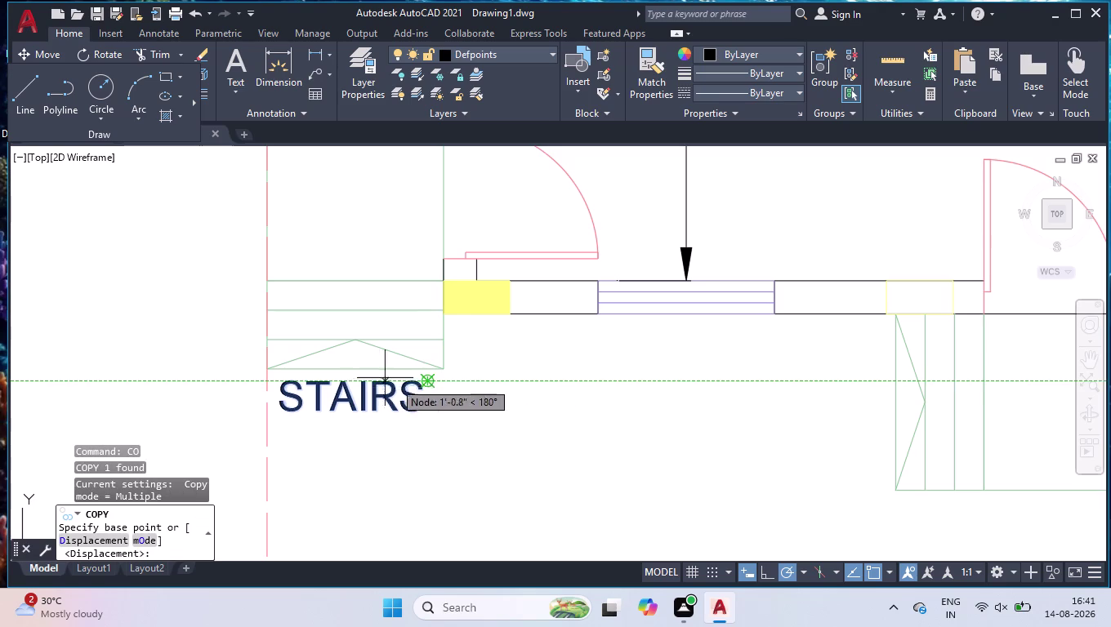
click(426, 380)
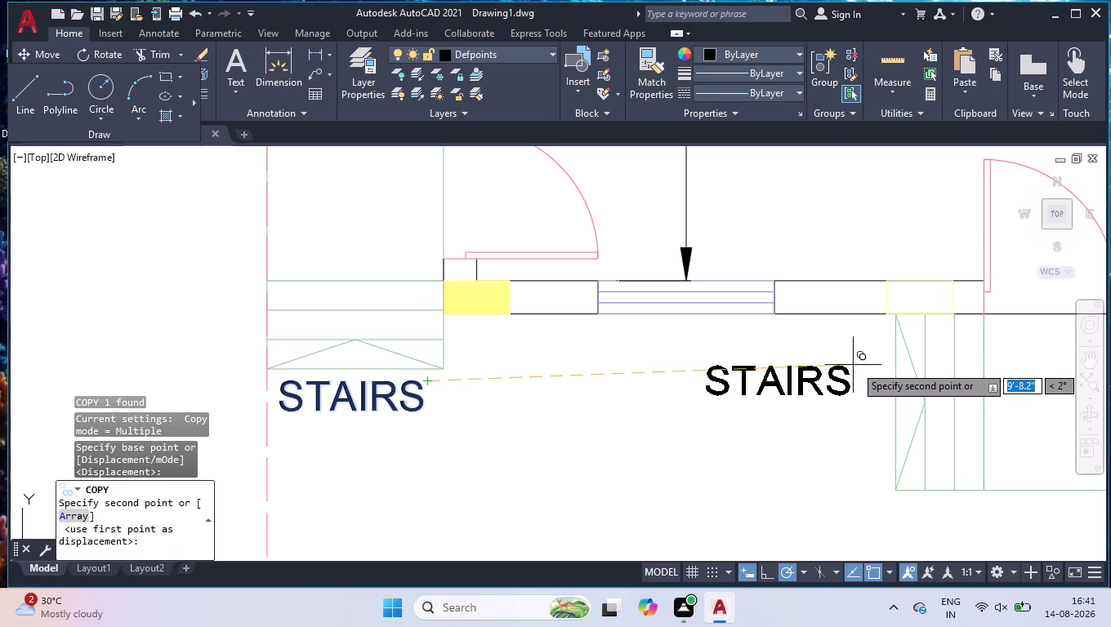
Place the STAIRS copy near the entrance steps and rotate it 90° to vertical.
click(878, 380)
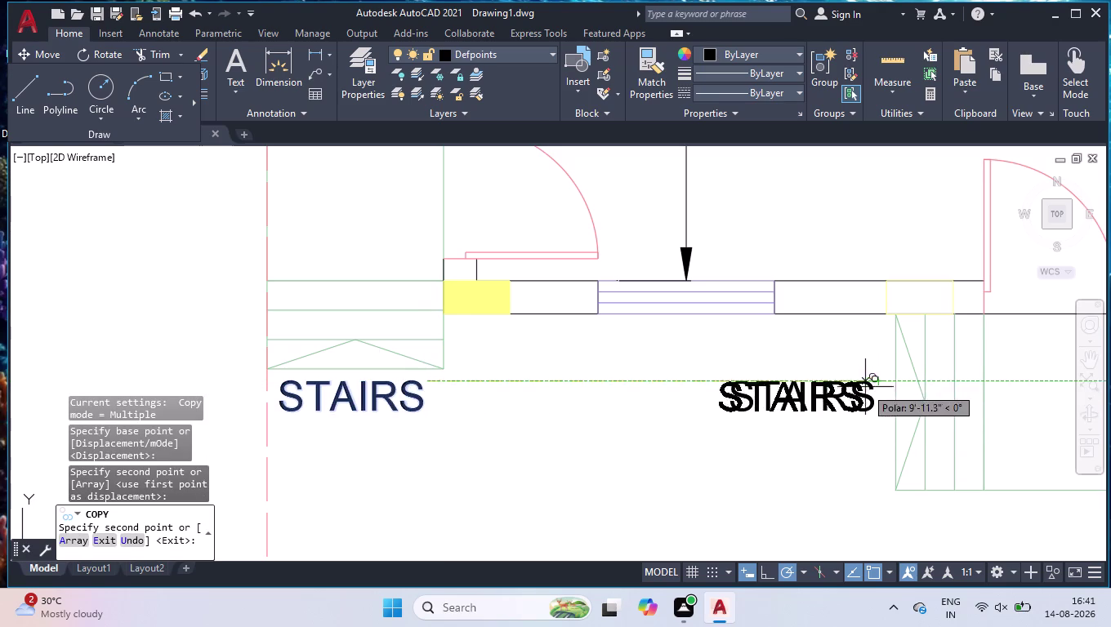
key(space)
click(870, 363)
click(815, 423)
key(r)
key(o)
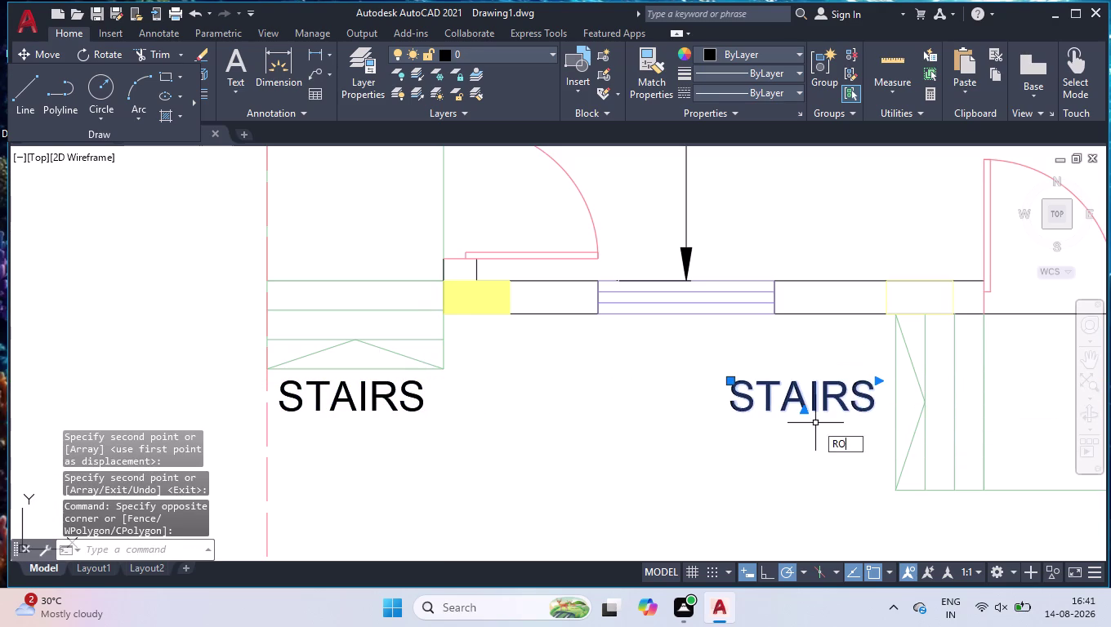
key(Return)
click(729, 412)
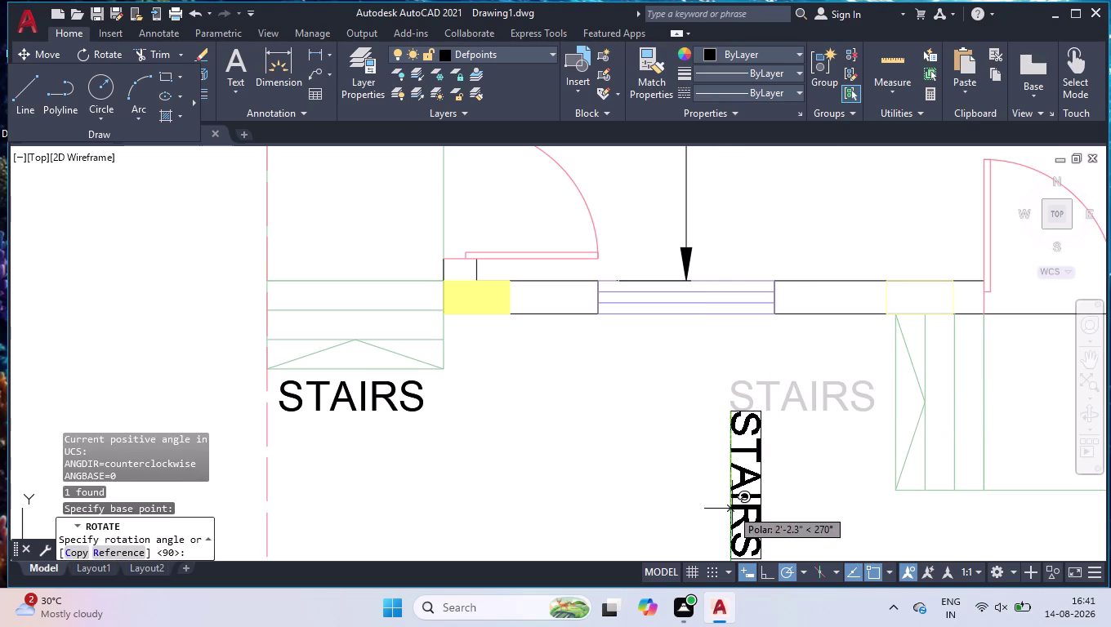
click(732, 509)
click(733, 473)
double_click(756, 462)
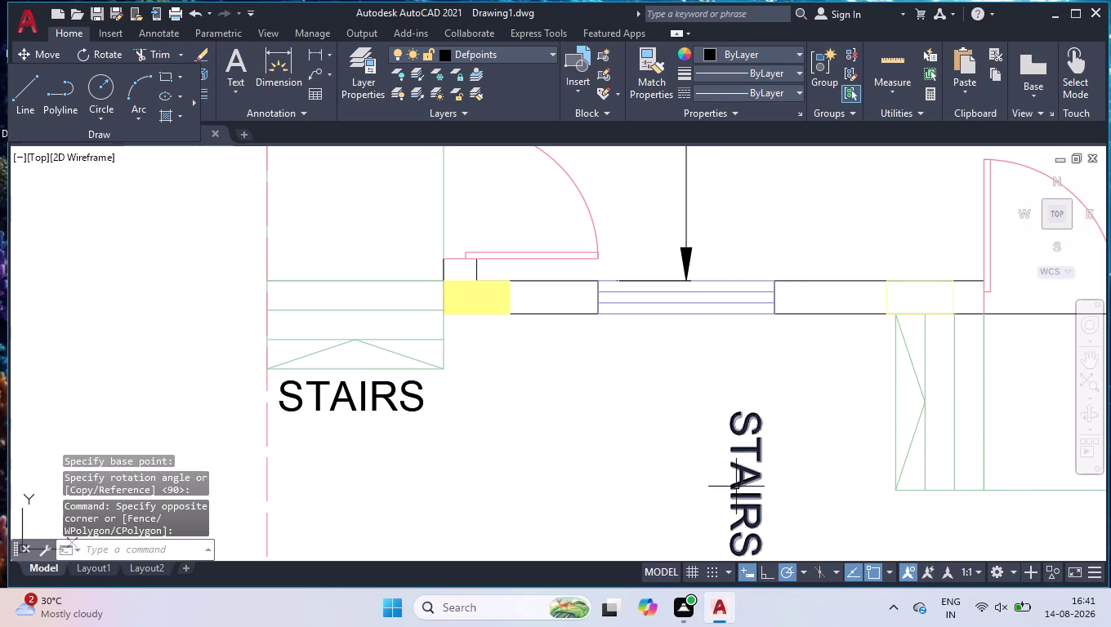
Grip-move the vertical STAIRS label beside the entrance steps.
click(736, 487)
click(757, 410)
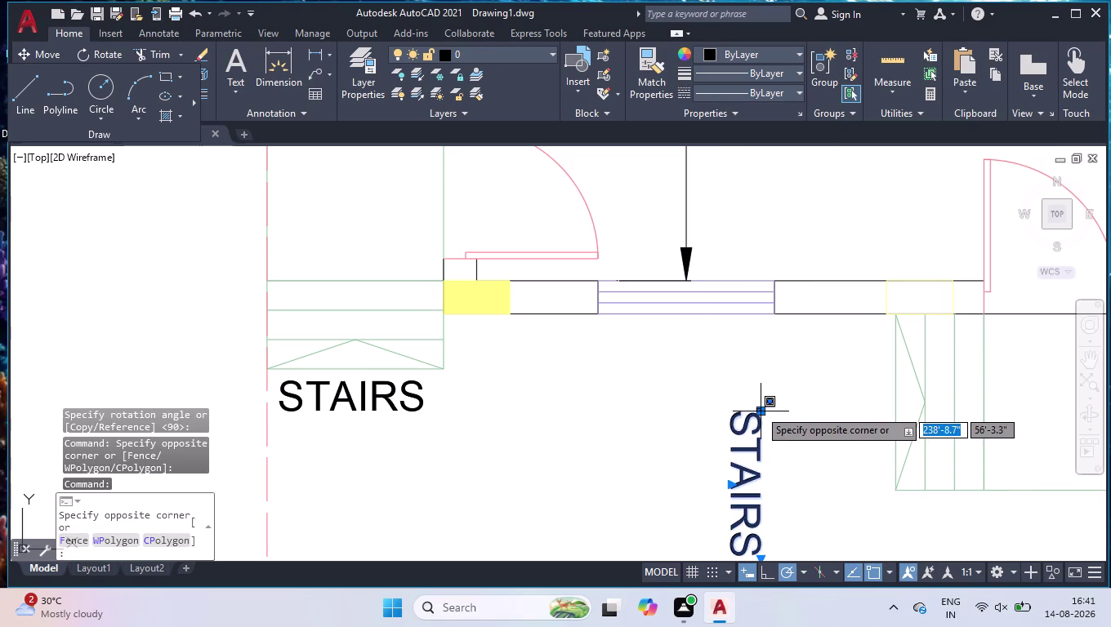
click(762, 413)
click(763, 413)
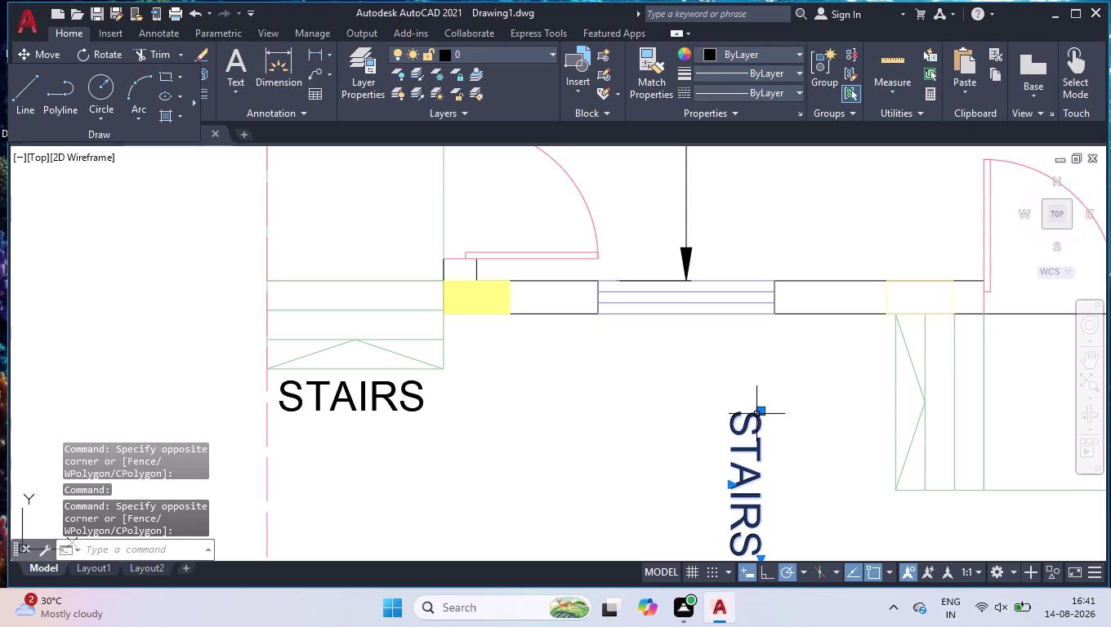
click(759, 410)
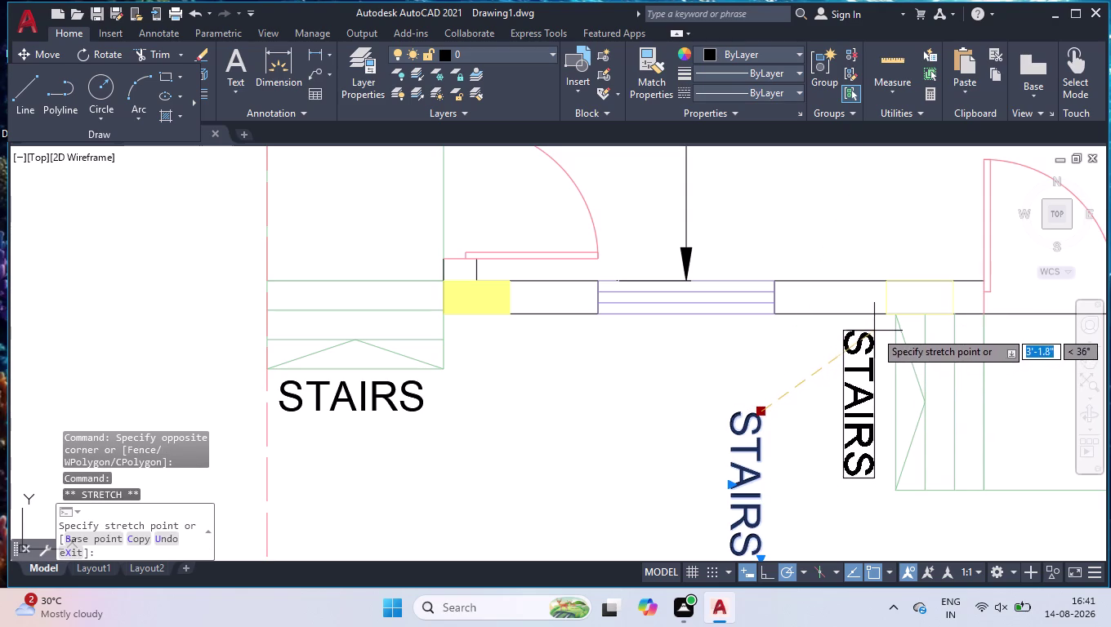
click(876, 330)
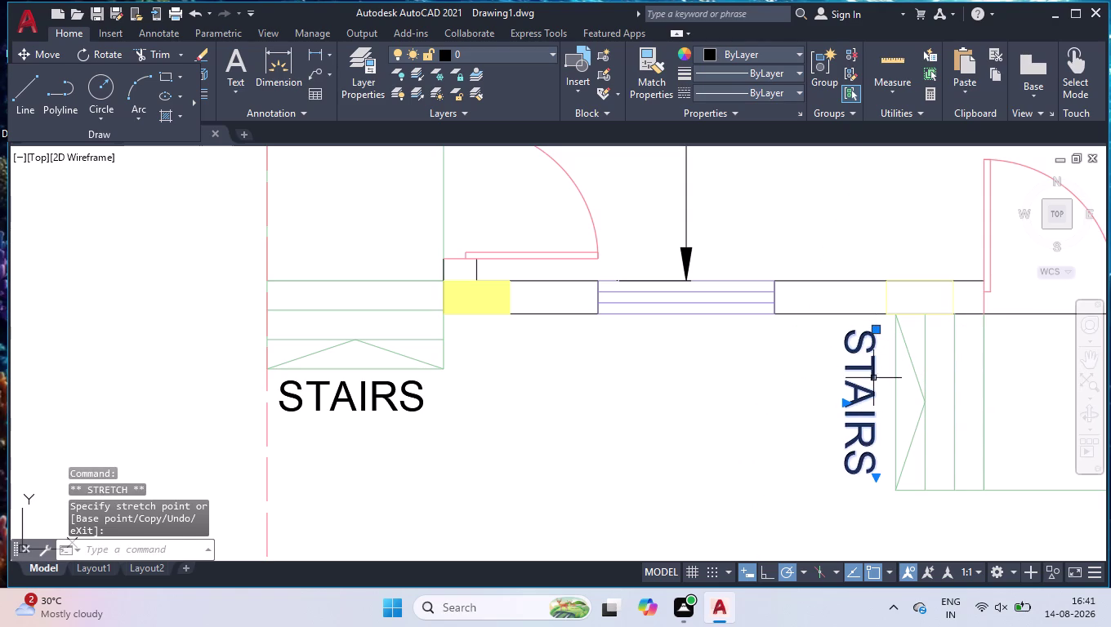
click(912, 350)
click(818, 387)
Zoom in on the kitchen's top-left corner.
scroll(down, 3)
scroll(down, 3)
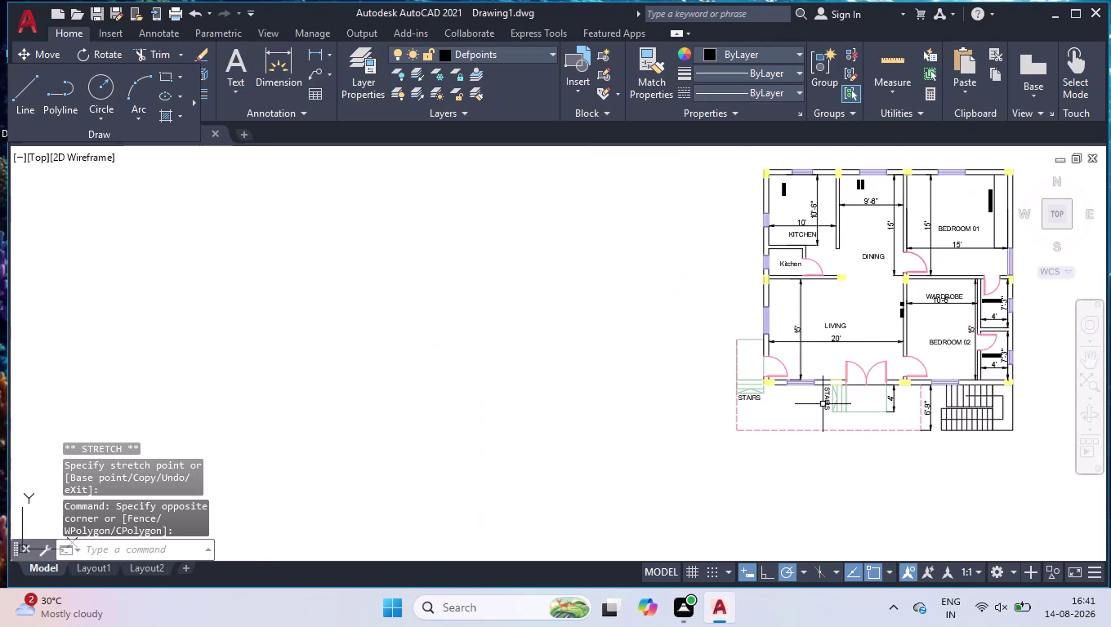
scroll(down, 3)
scroll(up, 3)
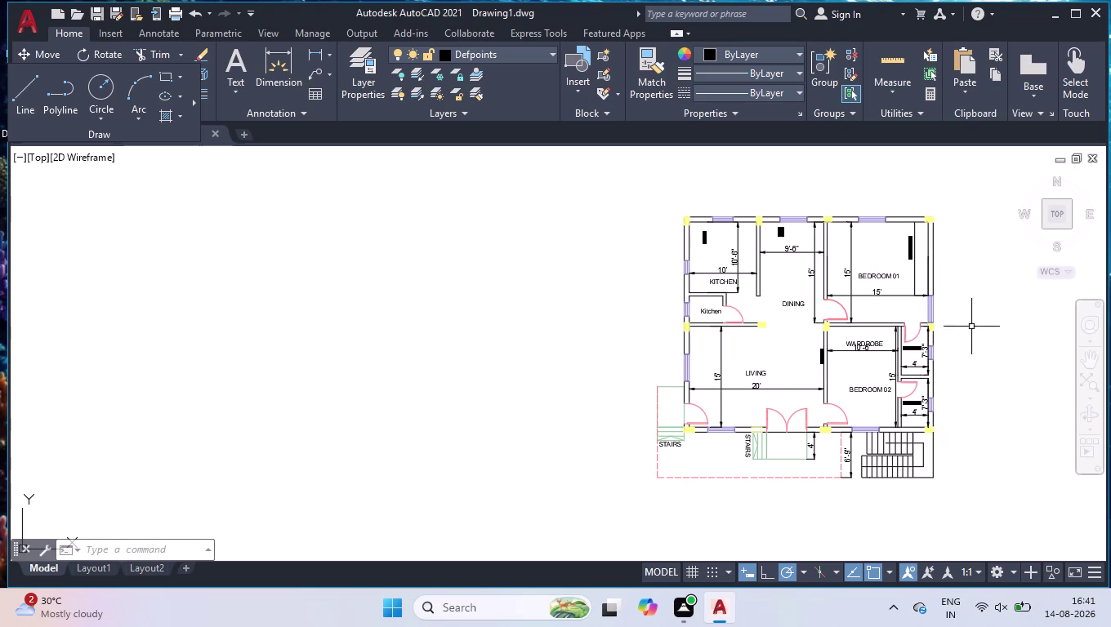
scroll(up, 3)
scroll(down, 3)
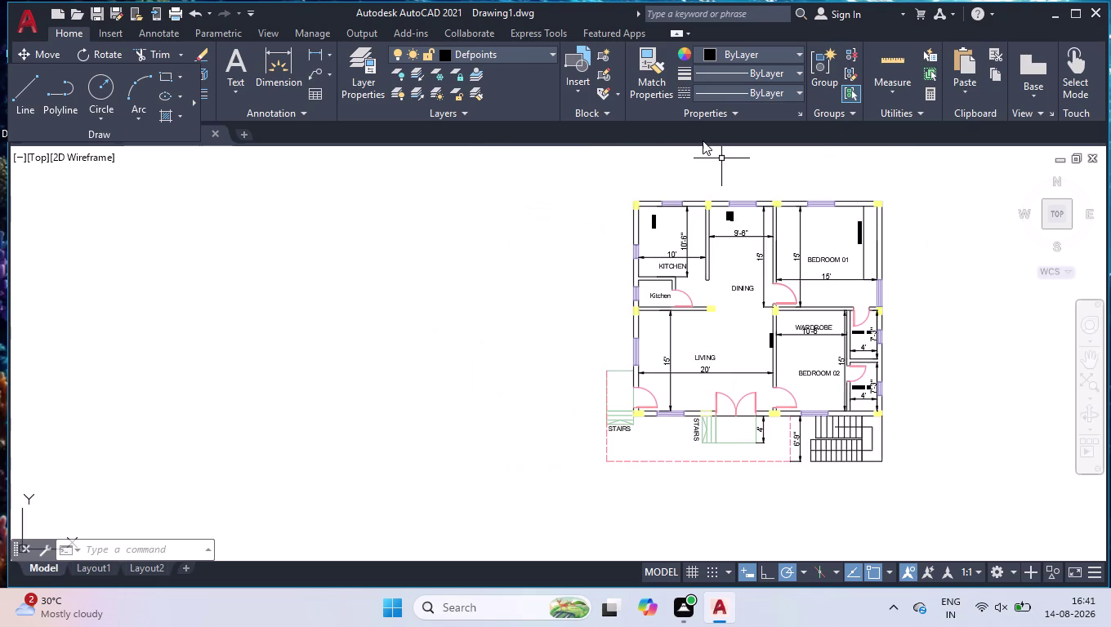
scroll(up, 3)
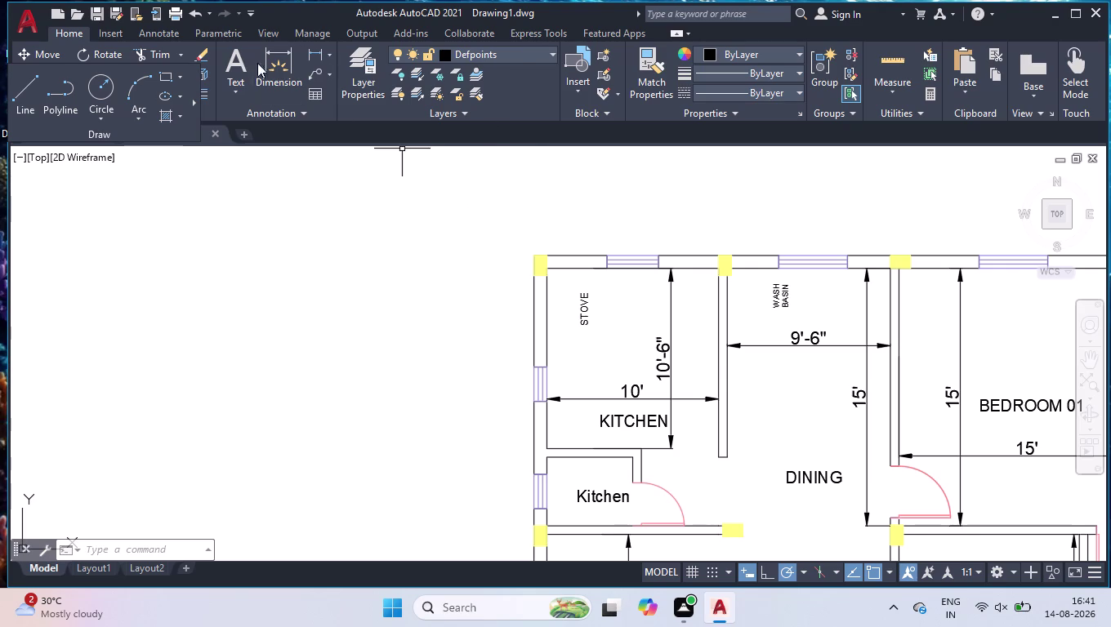
Open and close the Annotation panel dropdown and restore the full ribbon panels.
click(149, 136)
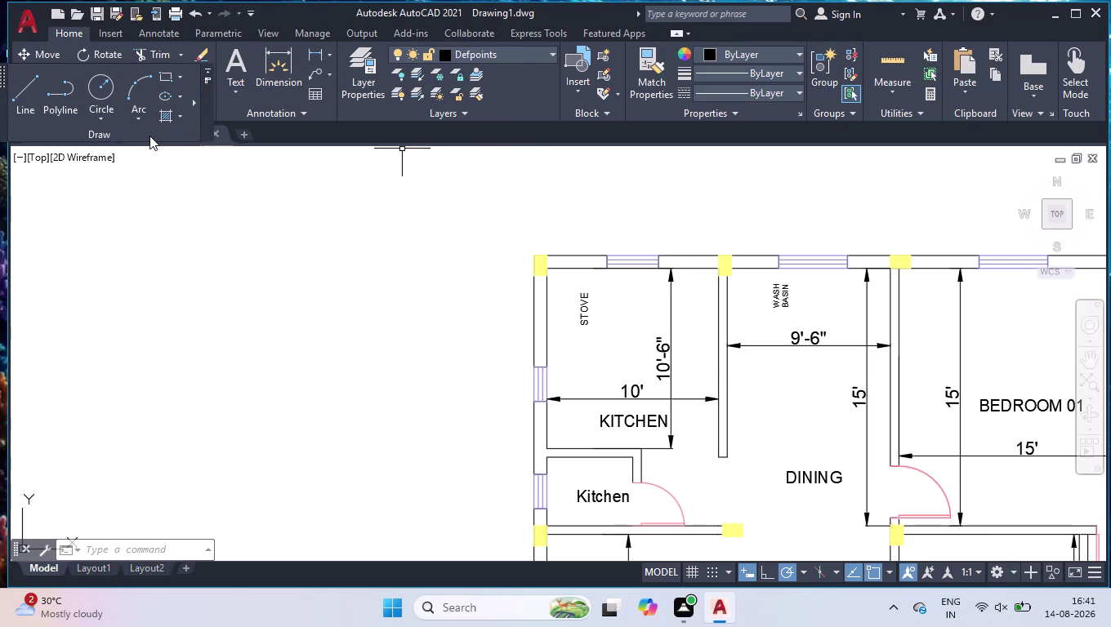
click(255, 113)
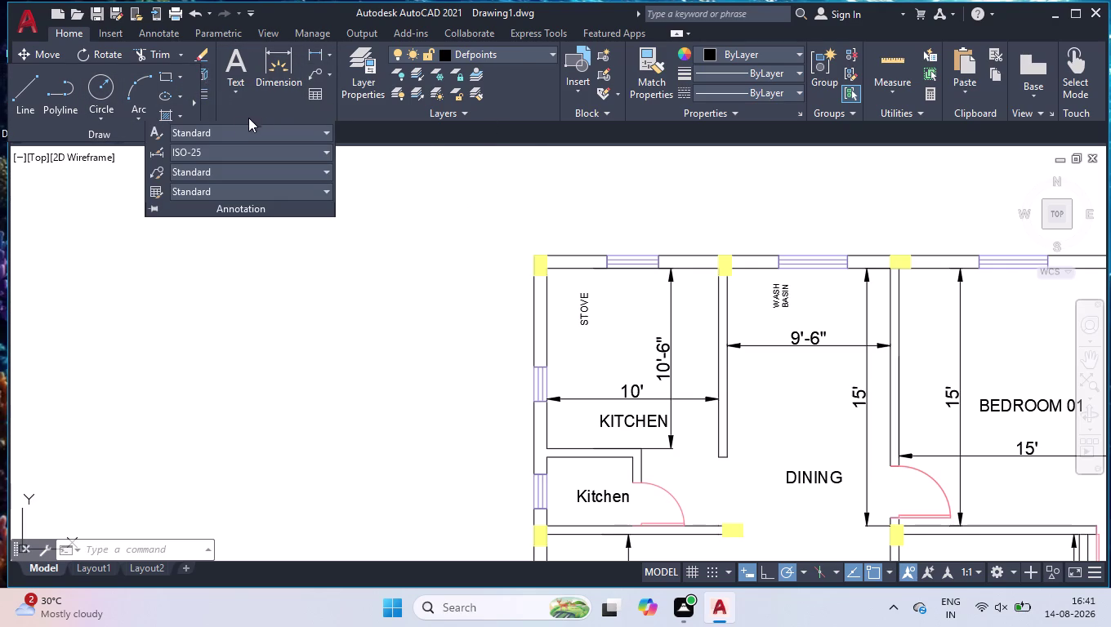
click(76, 31)
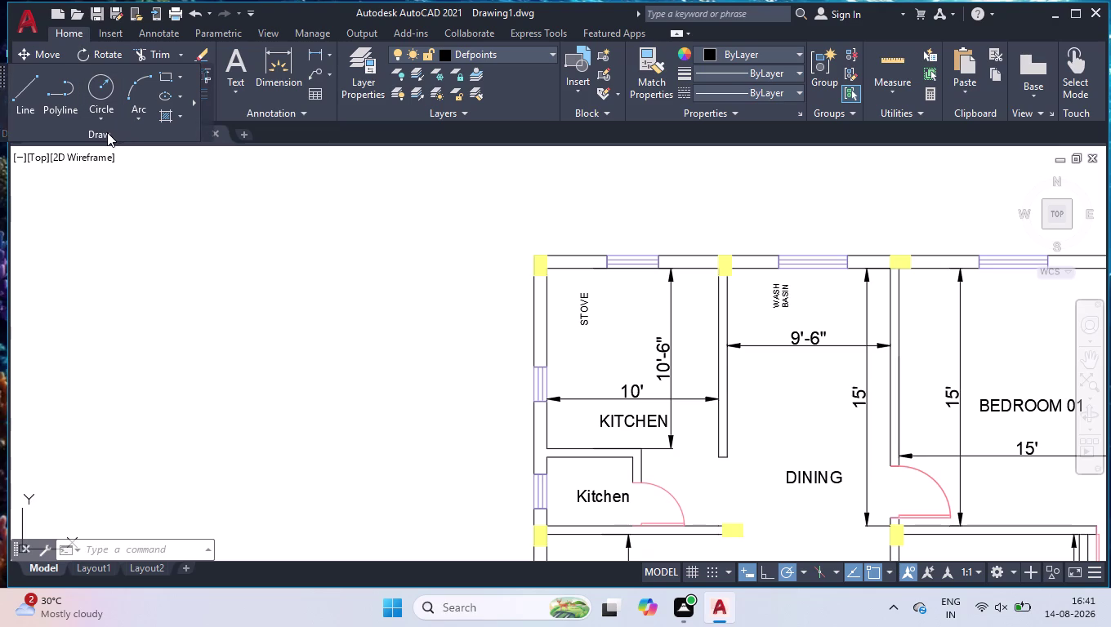
click(208, 80)
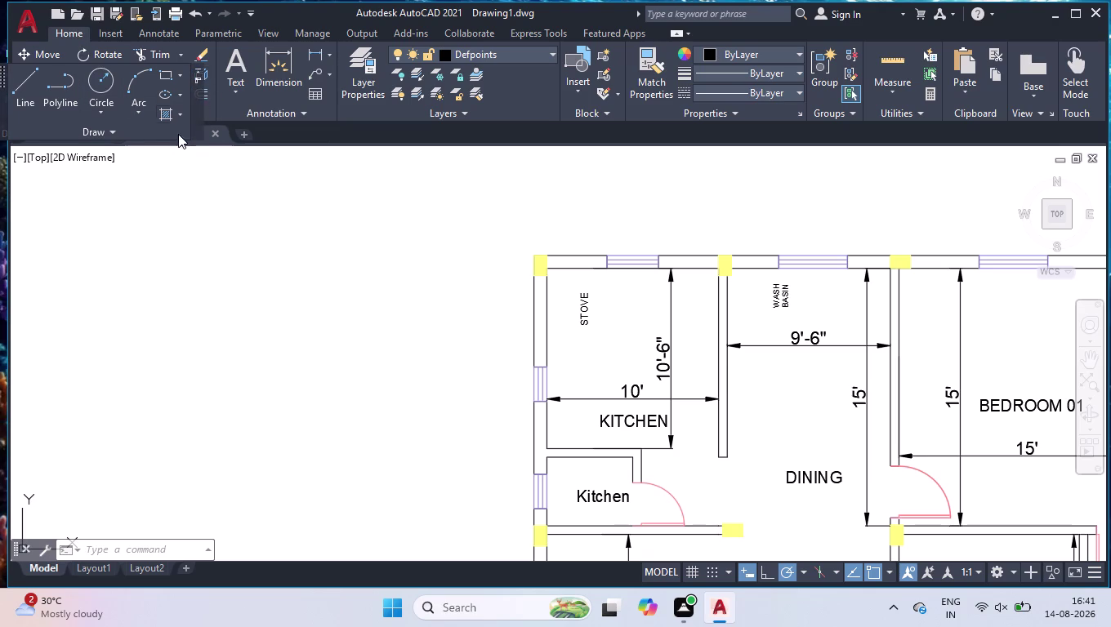
click(193, 70)
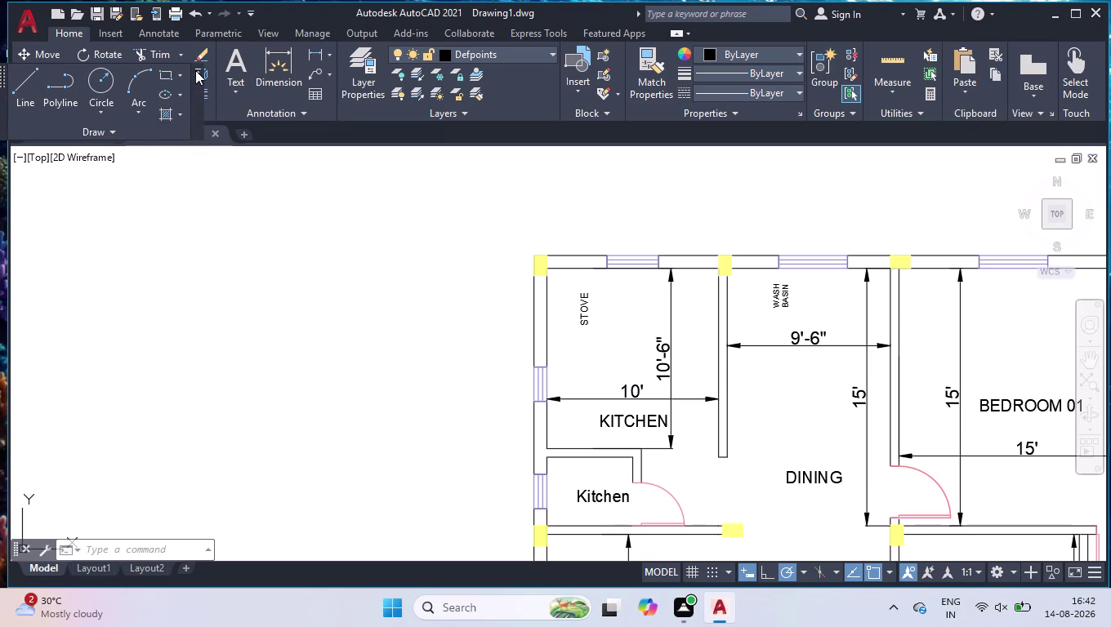
click(195, 70)
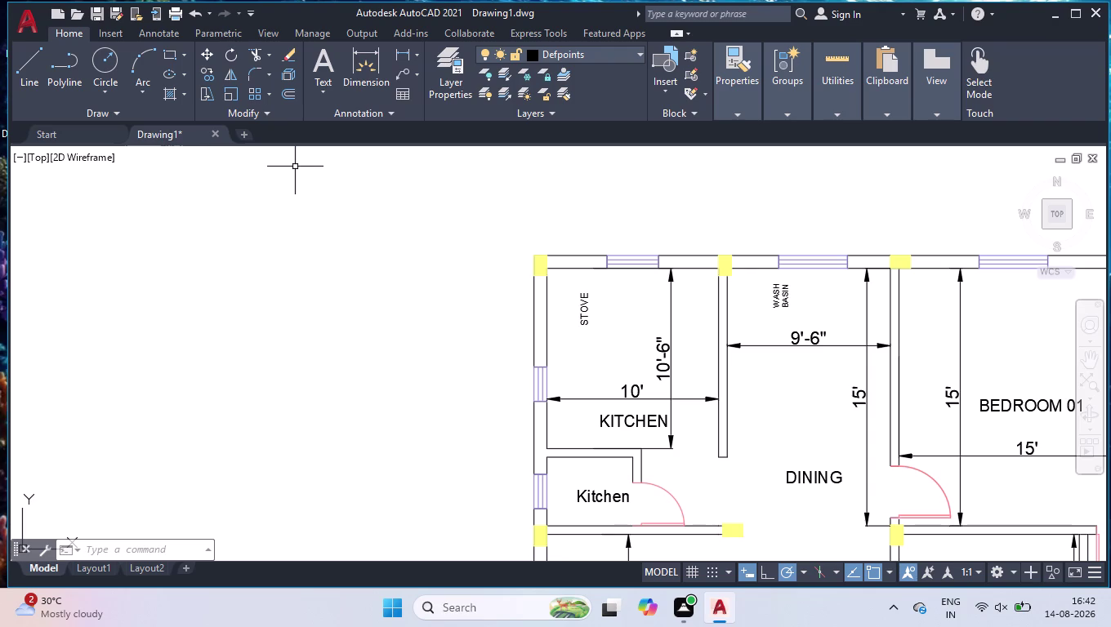
Create a multiline text label reading C1 near the kitchen's top-left column.
click(330, 66)
click(303, 247)
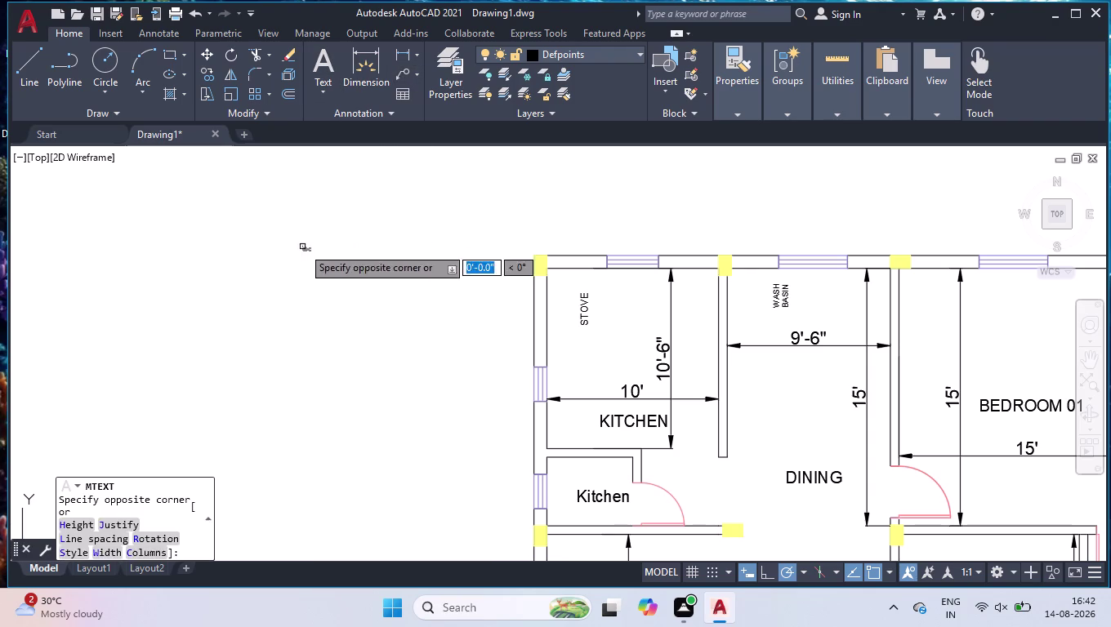
click(381, 321)
text(C)
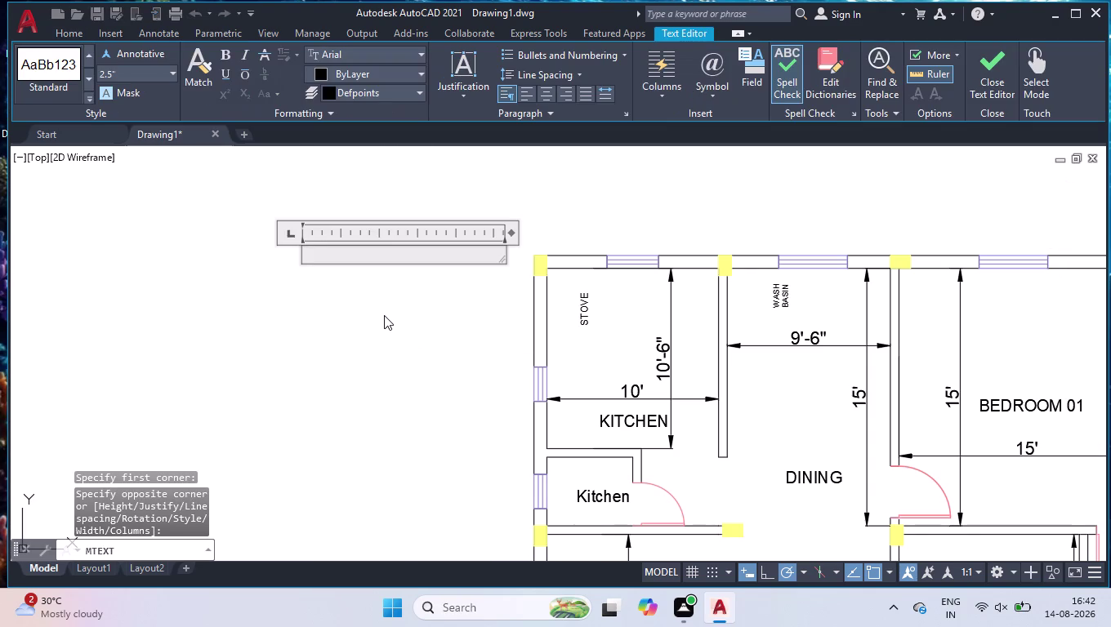
text(1)
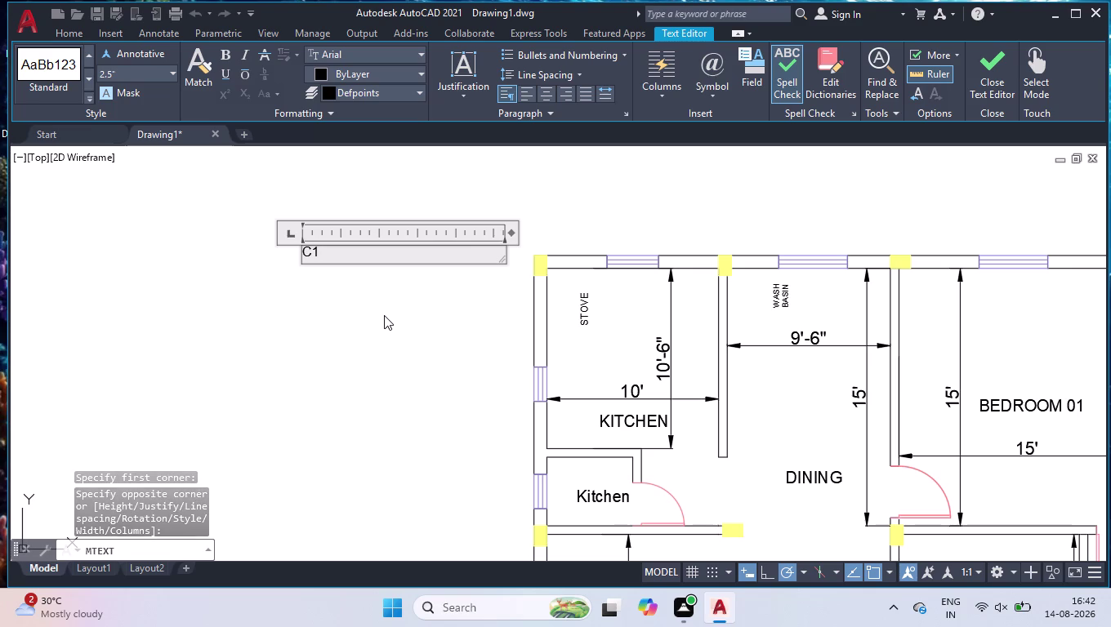
click(386, 319)
Set the C1 label's text height to 8" in Properties.
click(355, 236)
click(281, 288)
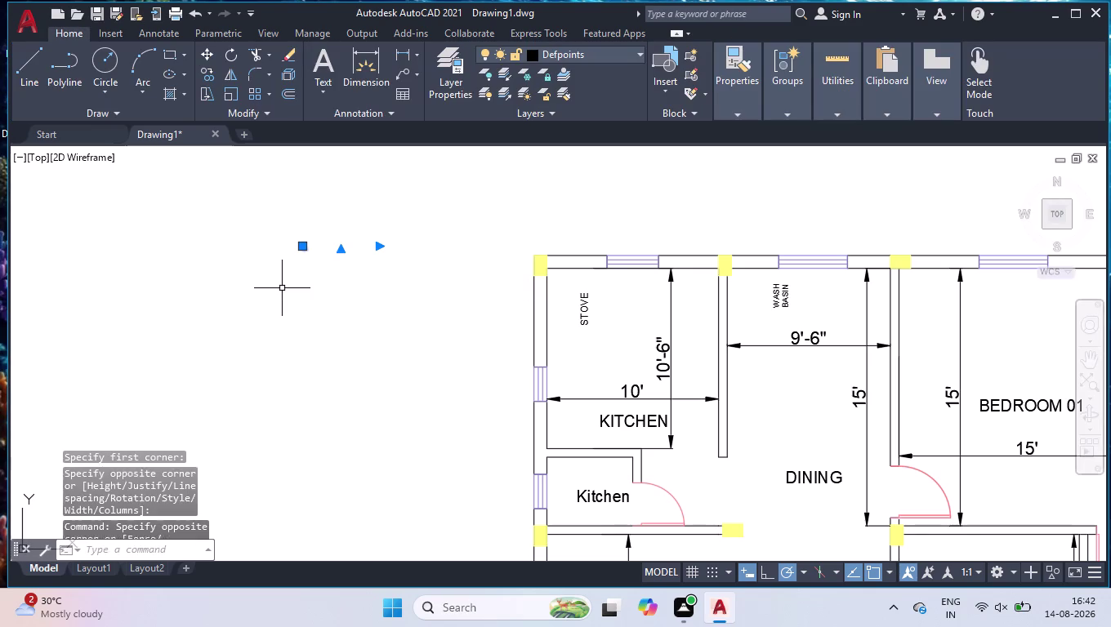
key(ctrl+1)
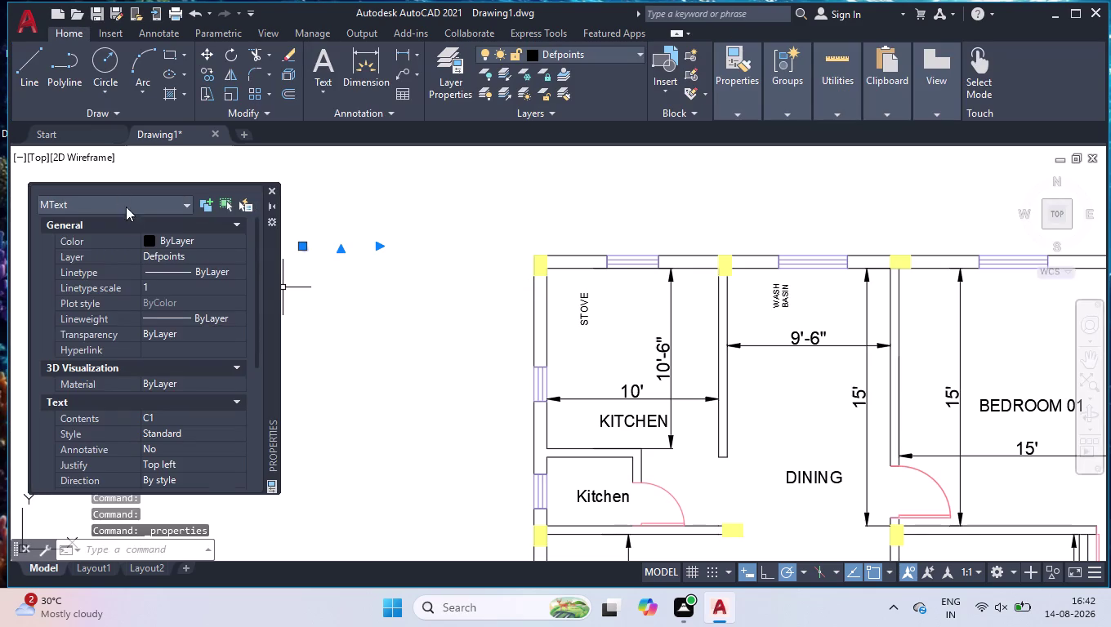
scroll(down, 3)
click(171, 405)
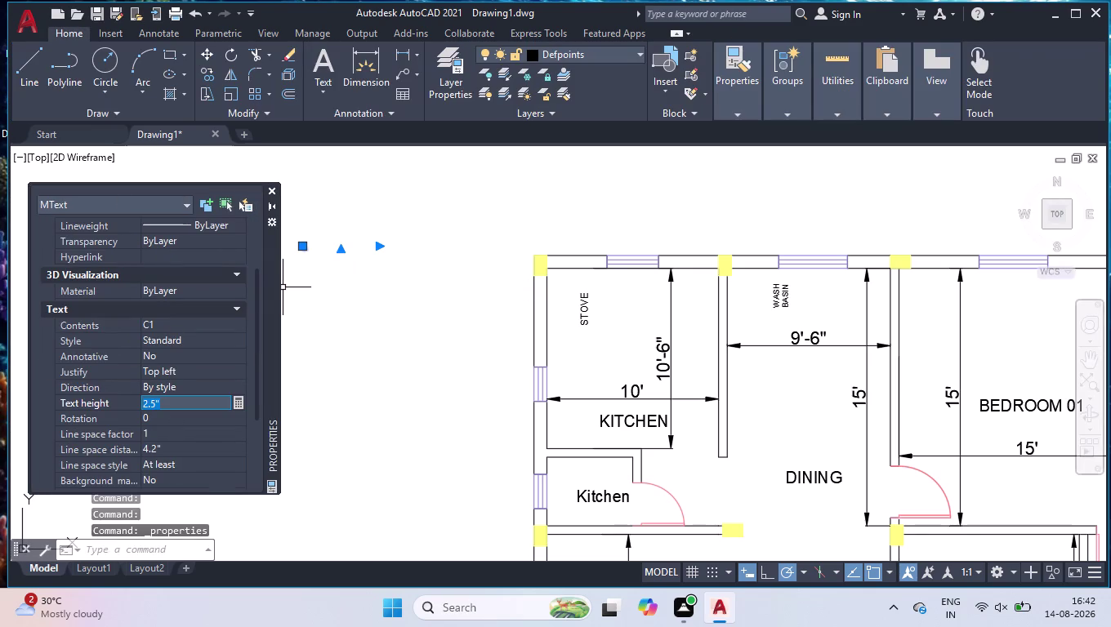
text(8")
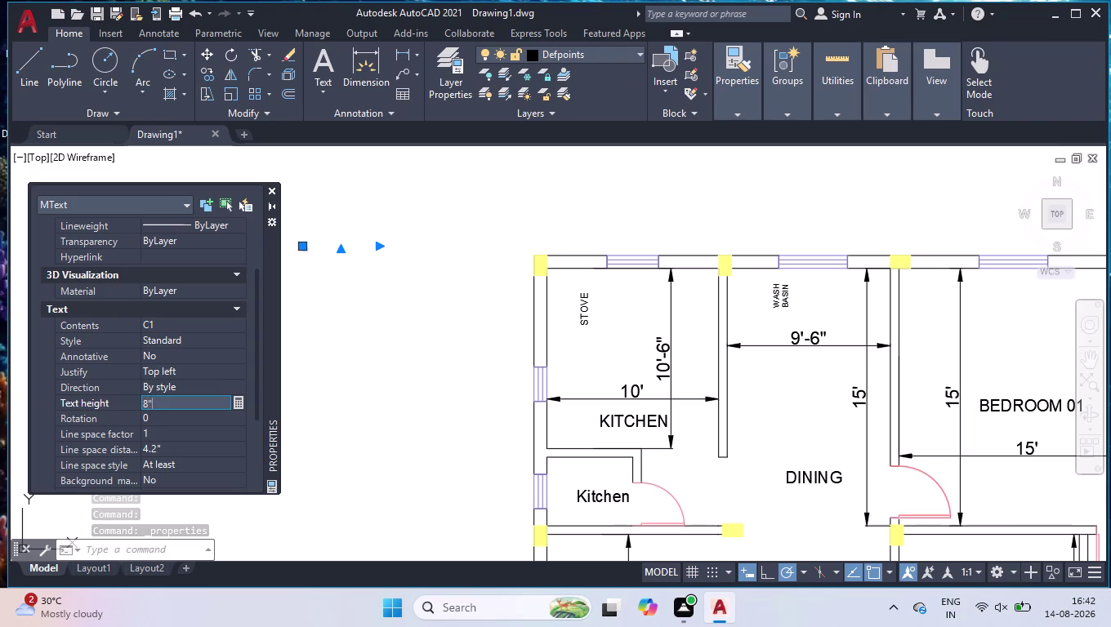
key(Return)
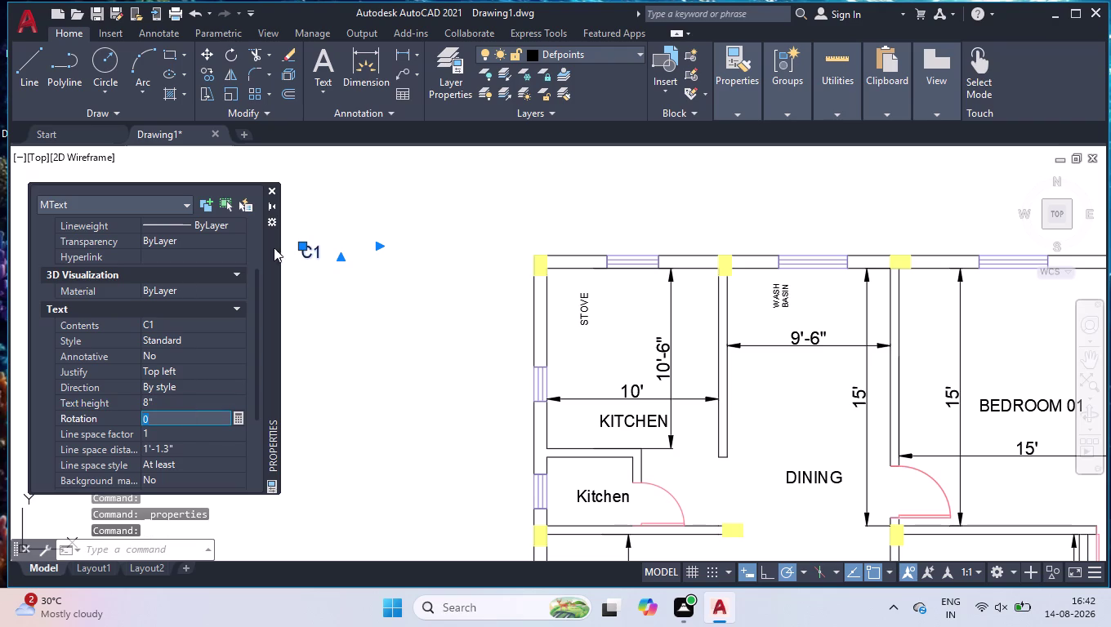
click(272, 185)
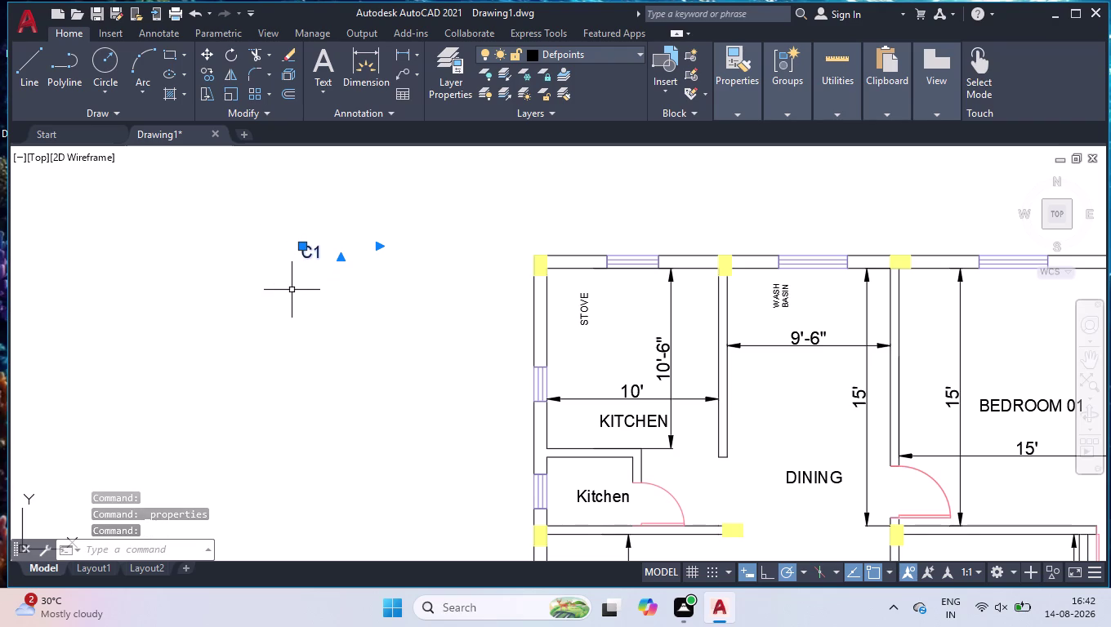
Copy C1 to the kitchen-corner, two top-wall, top-right, right-wall and bottom-right columns.
text(CO)
key(Return)
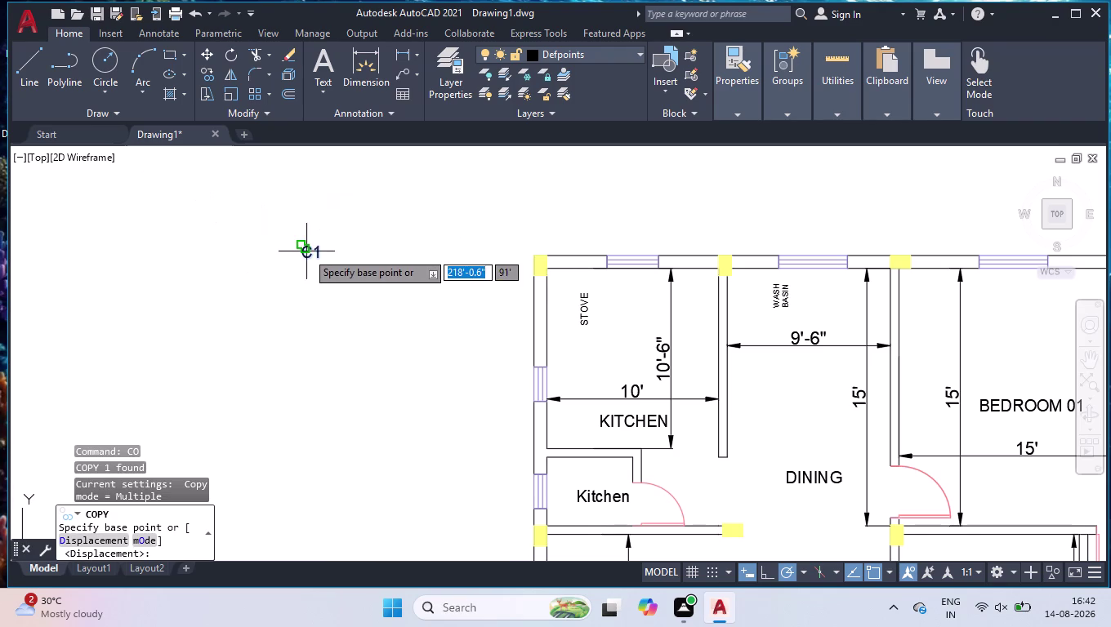
click(306, 251)
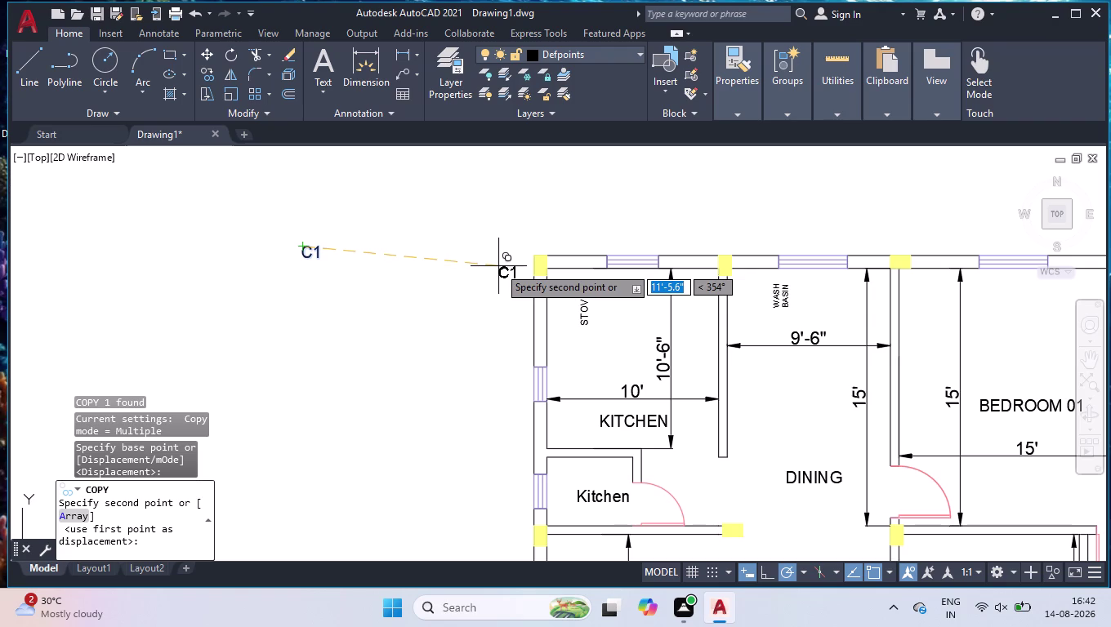
click(505, 262)
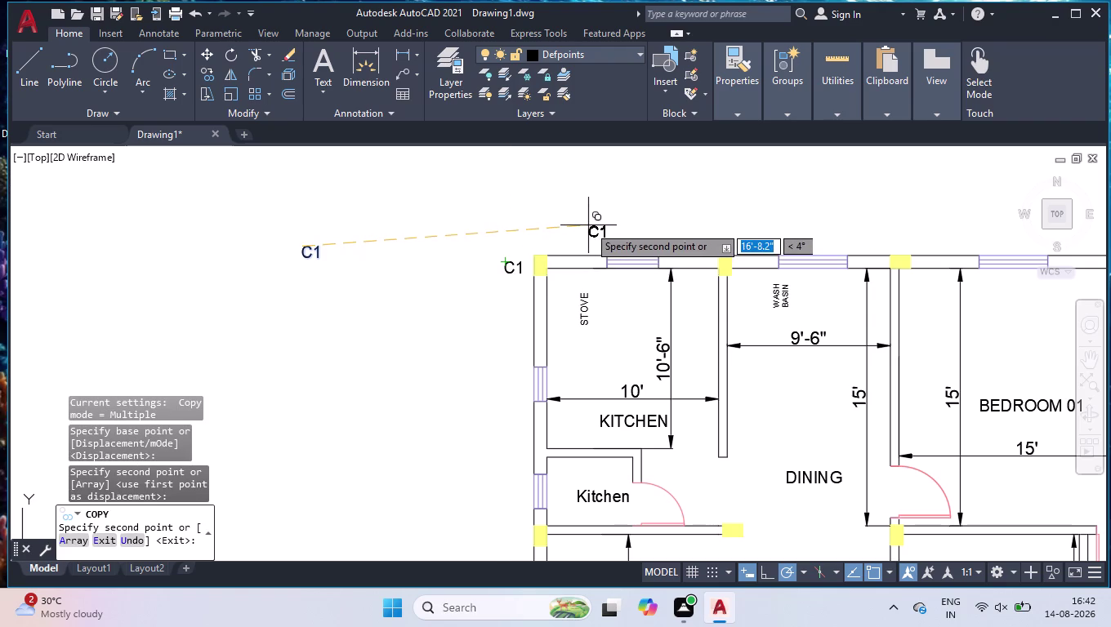
scroll(up, 3)
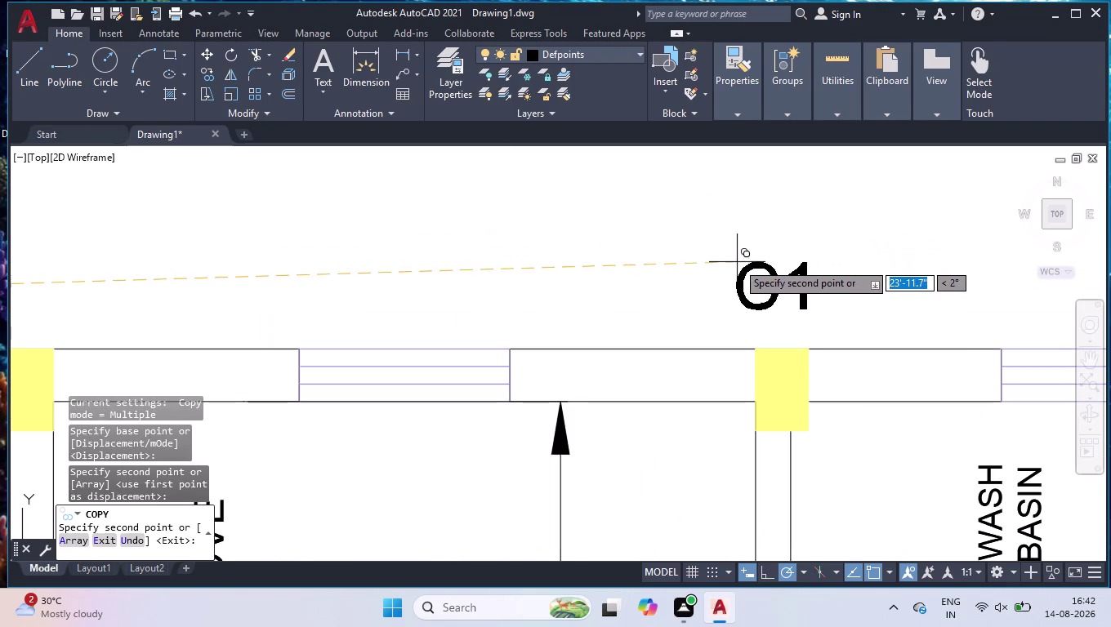
click(748, 280)
scroll(down, 3)
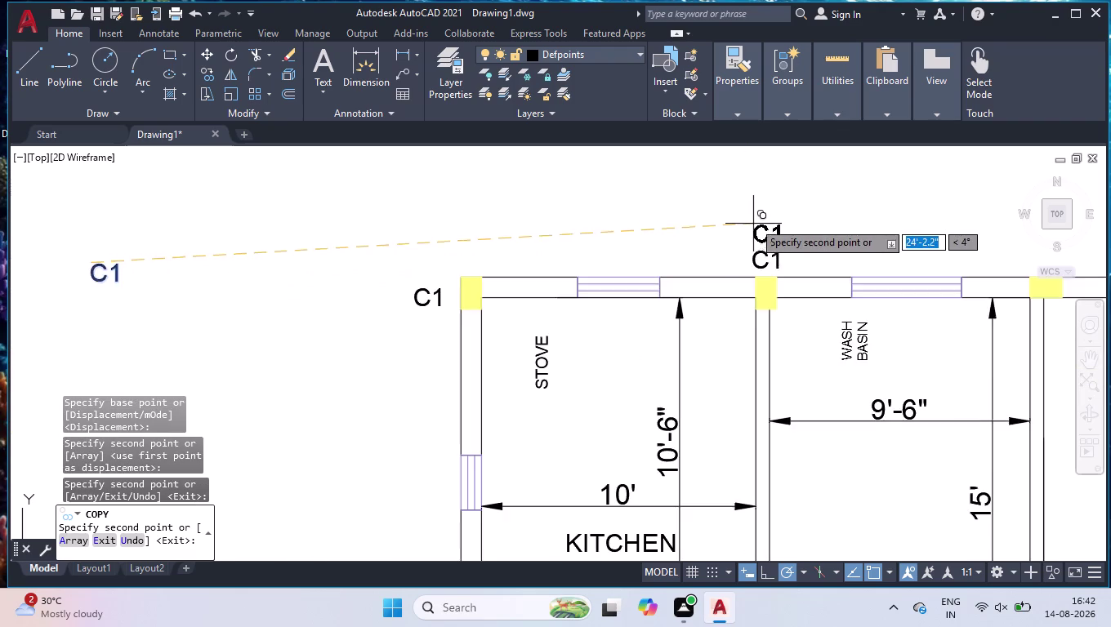
scroll(down, 3)
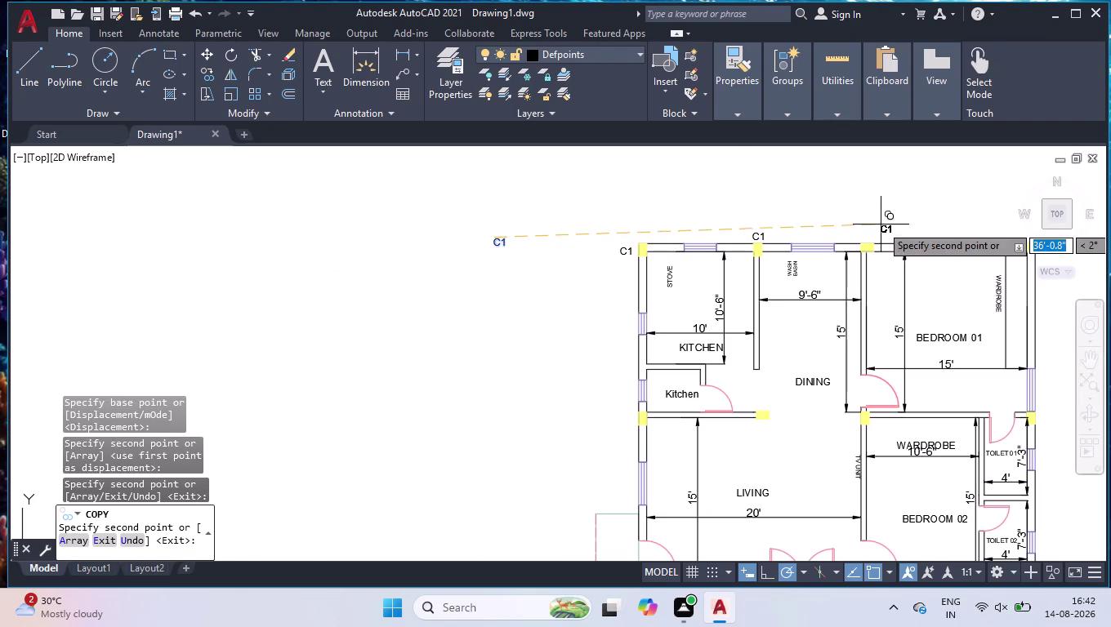
scroll(up, 3)
click(814, 272)
scroll(down, 3)
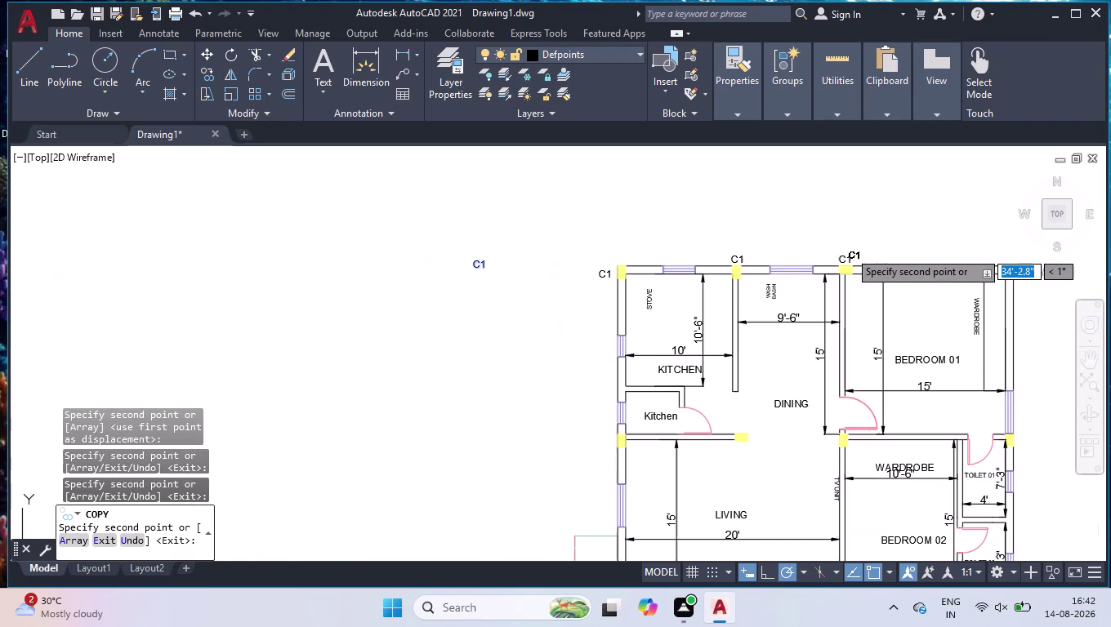
scroll(down, 3)
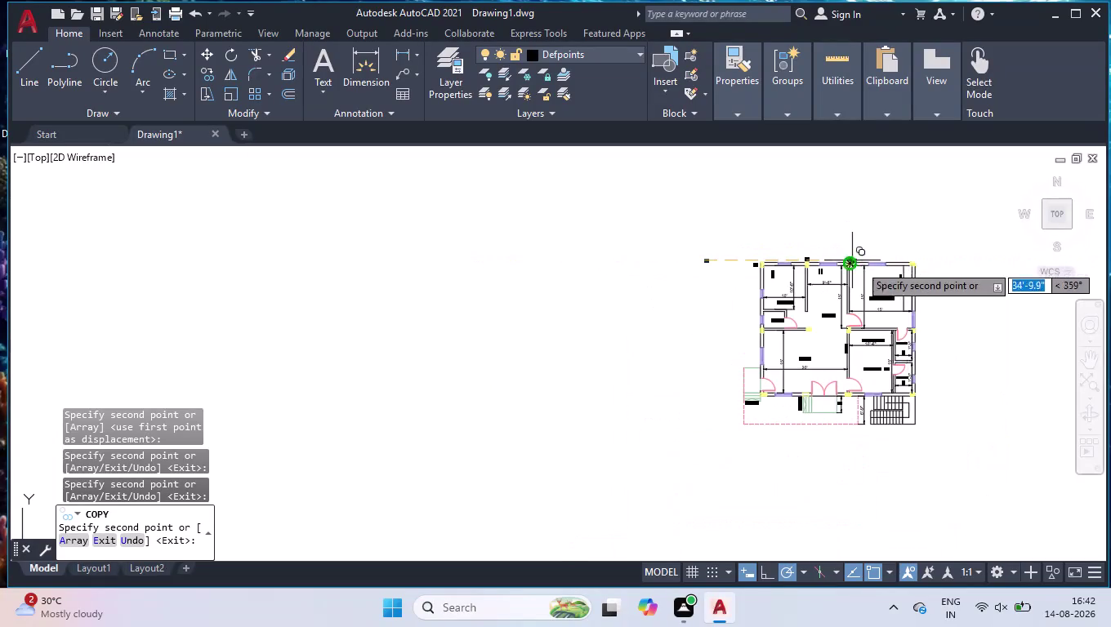
scroll(up, 3)
scroll(up, 3)
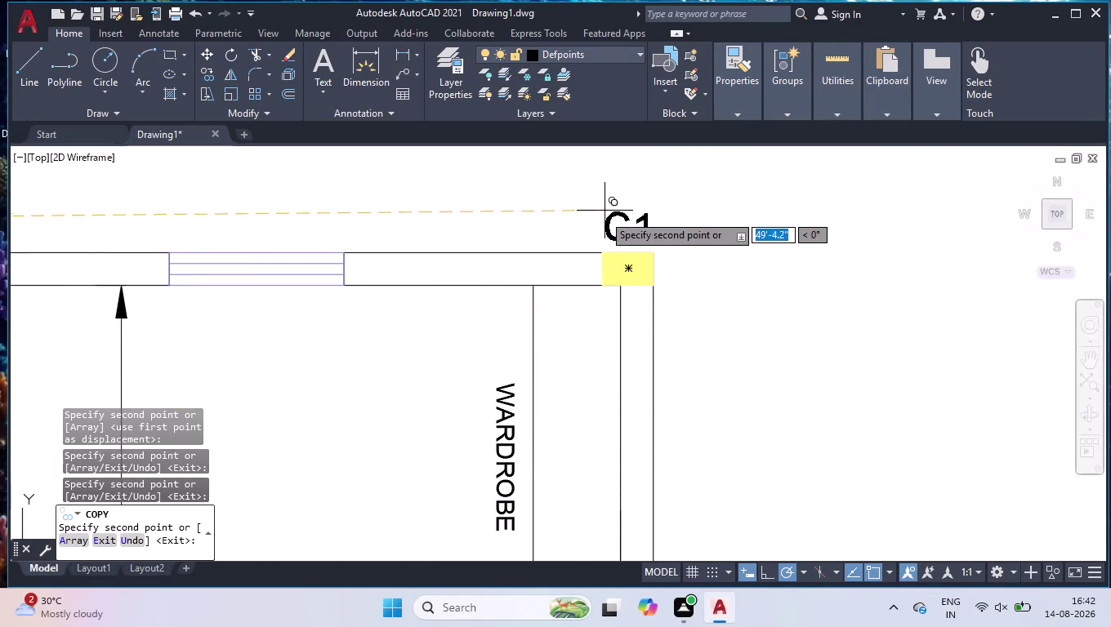
click(602, 215)
scroll(down, 3)
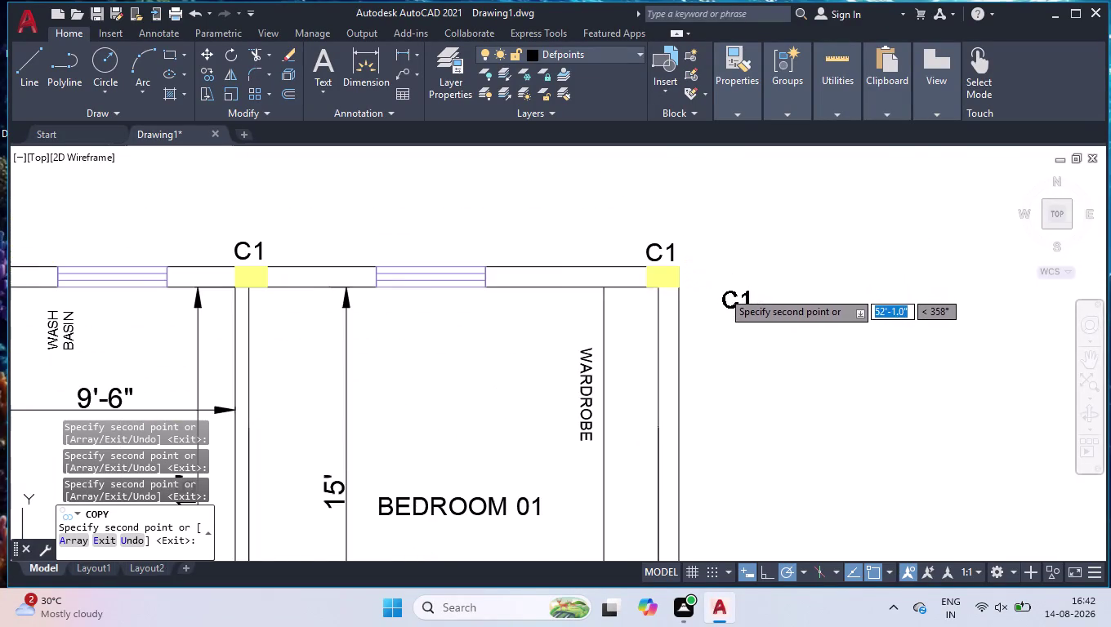
scroll(down, 3)
scroll(up, 3)
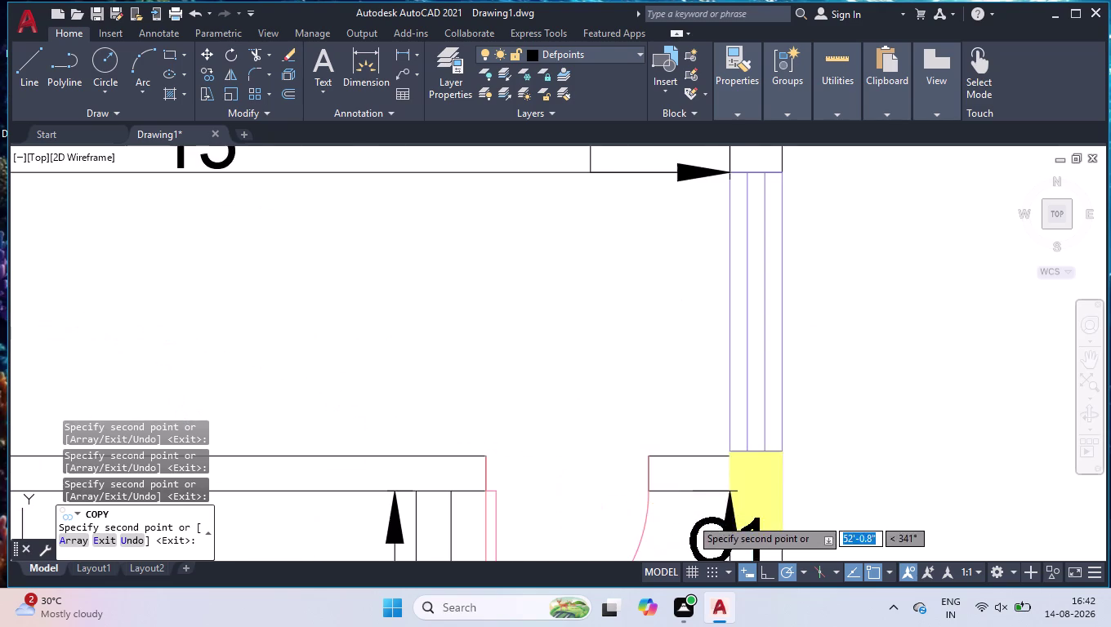
click(654, 400)
scroll(down, 3)
scroll(down, 3)
scroll(down, 3)
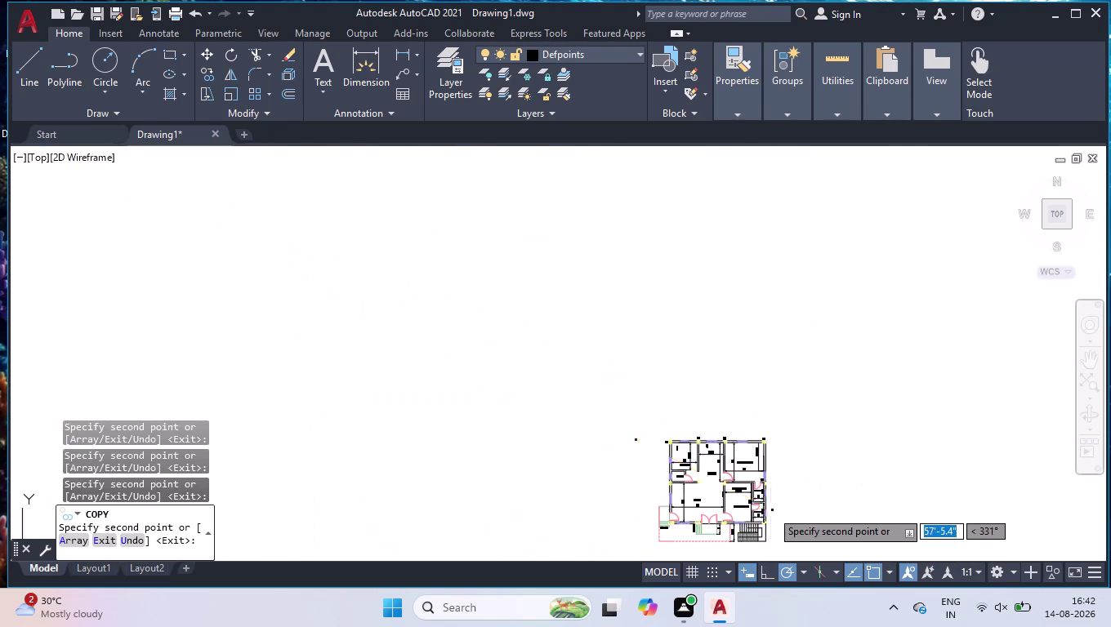
scroll(up, 3)
scroll(up, 3)
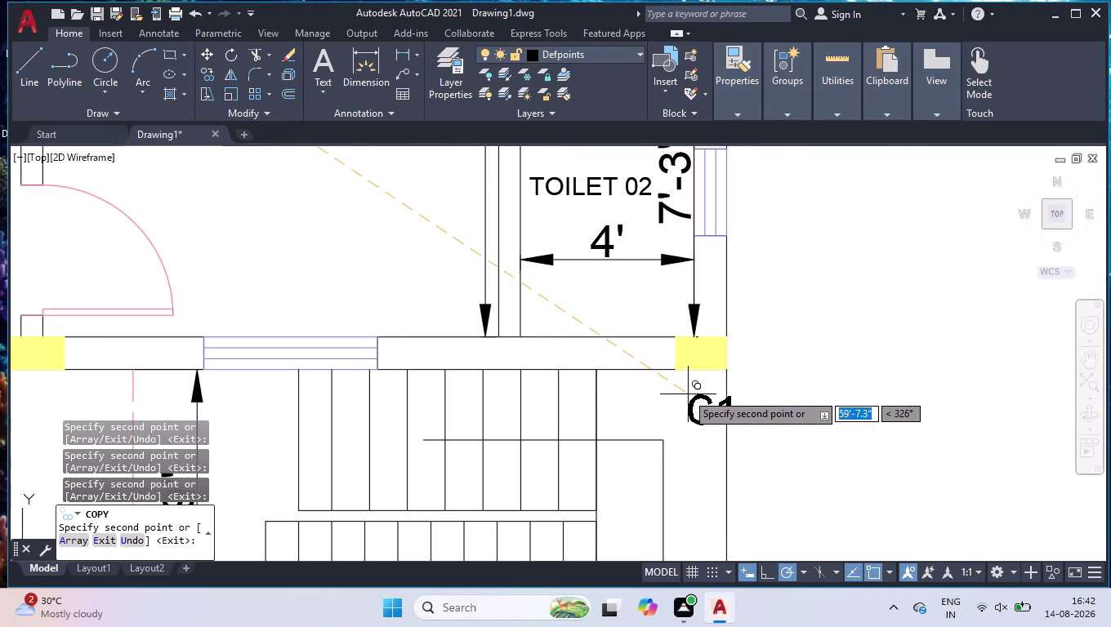
click(676, 380)
Add C1 copies below Bedroom 02, by the stairs, bottom-left, kitchen walls and wardrobe corner.
scroll(down, 3)
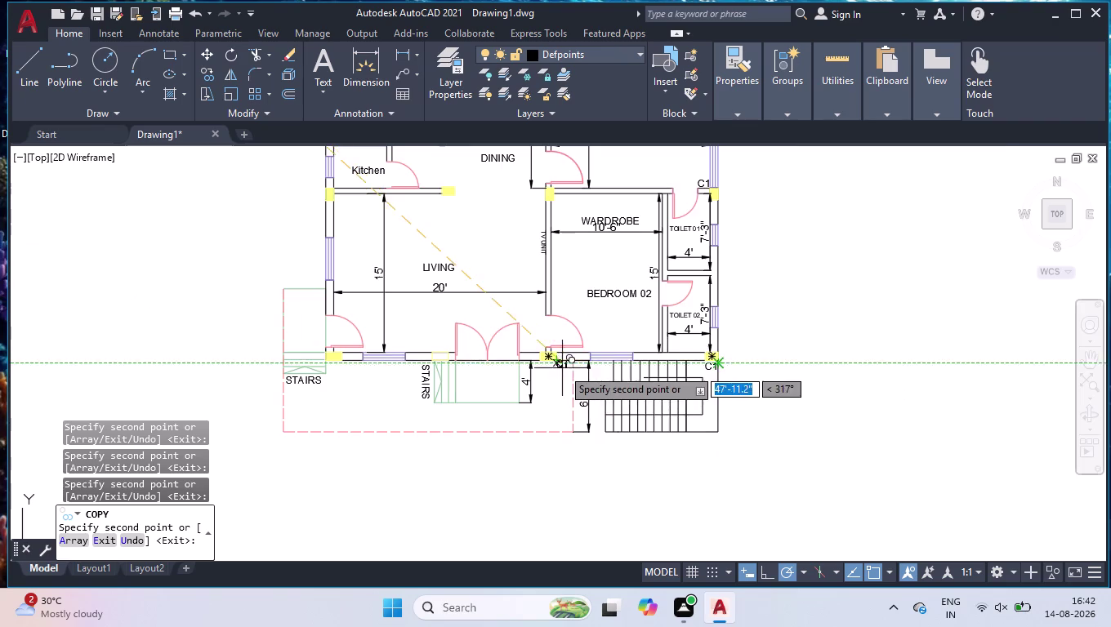
scroll(up, 3)
click(511, 357)
scroll(down, 3)
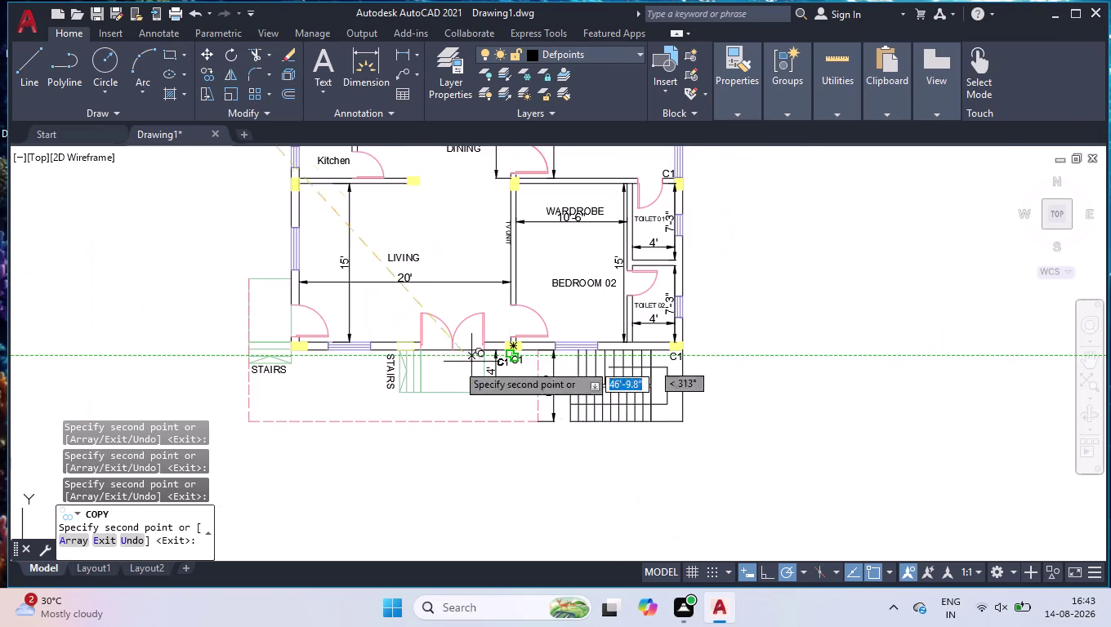
scroll(up, 3)
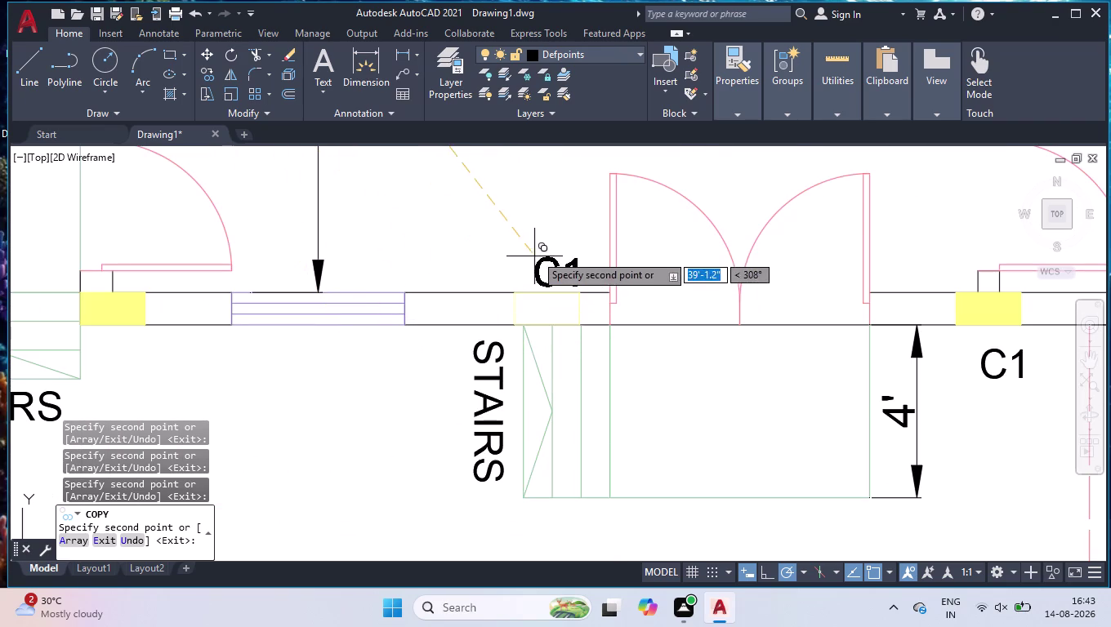
click(533, 243)
click(111, 342)
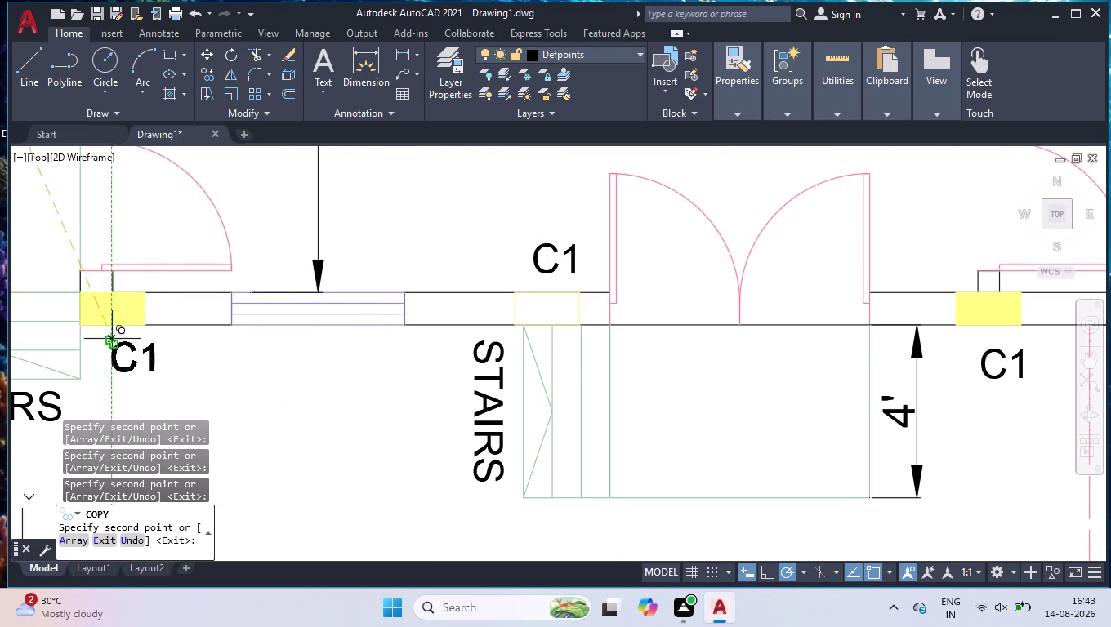
scroll(down, 3)
scroll(down, 3)
scroll(up, 3)
scroll(up, 3)
click(171, 178)
scroll(down, 3)
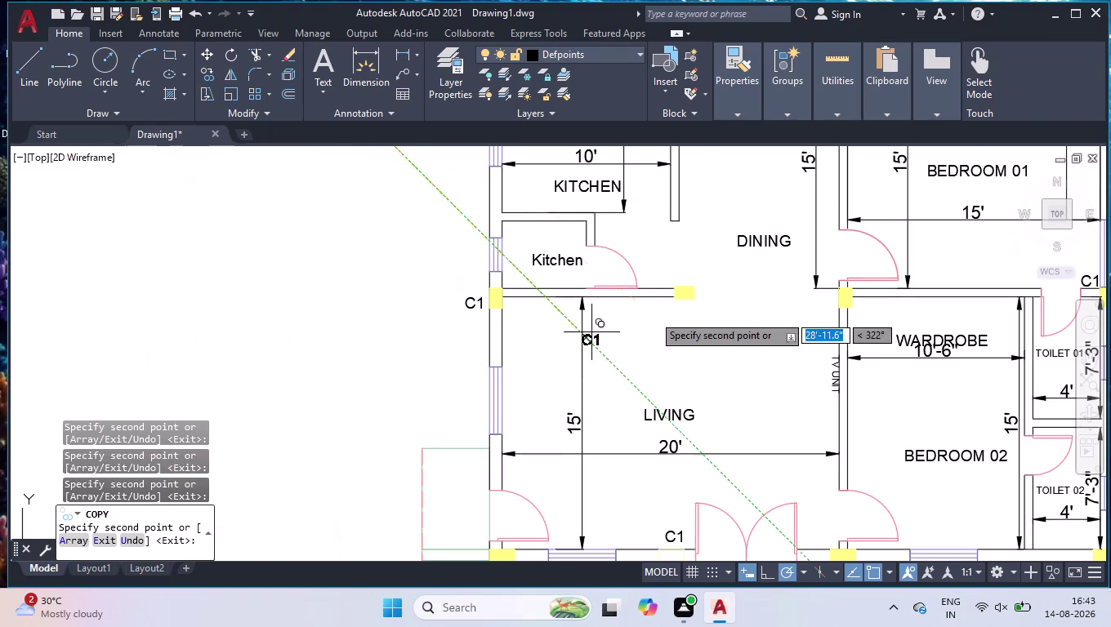
scroll(up, 3)
scroll(up, 3)
scroll(down, 3)
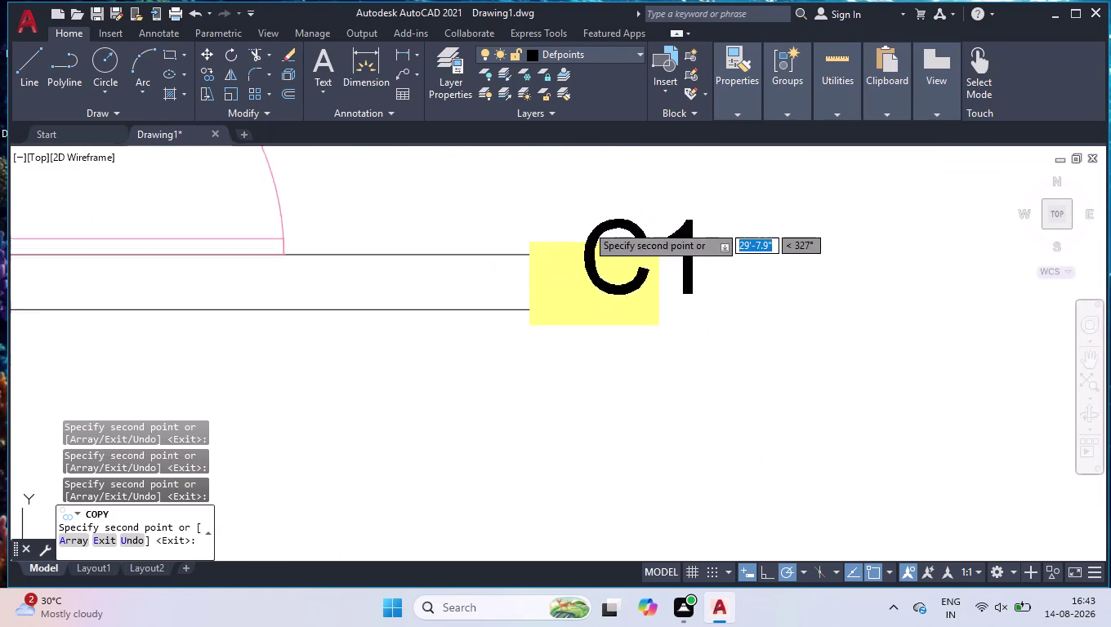
scroll(down, 3)
click(553, 175)
scroll(down, 3)
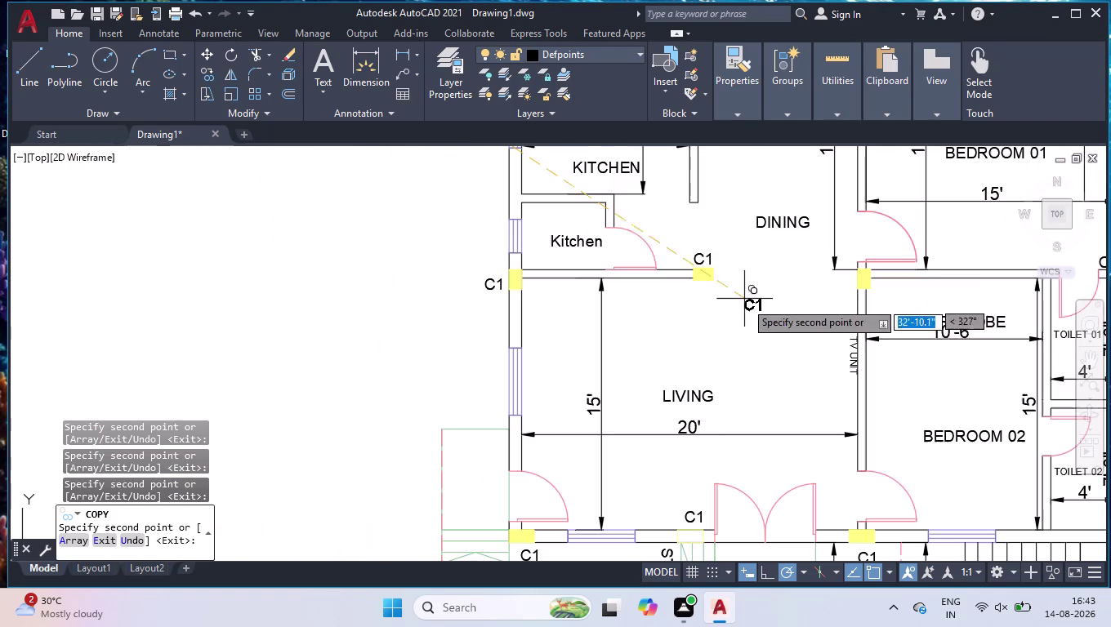
scroll(up, 3)
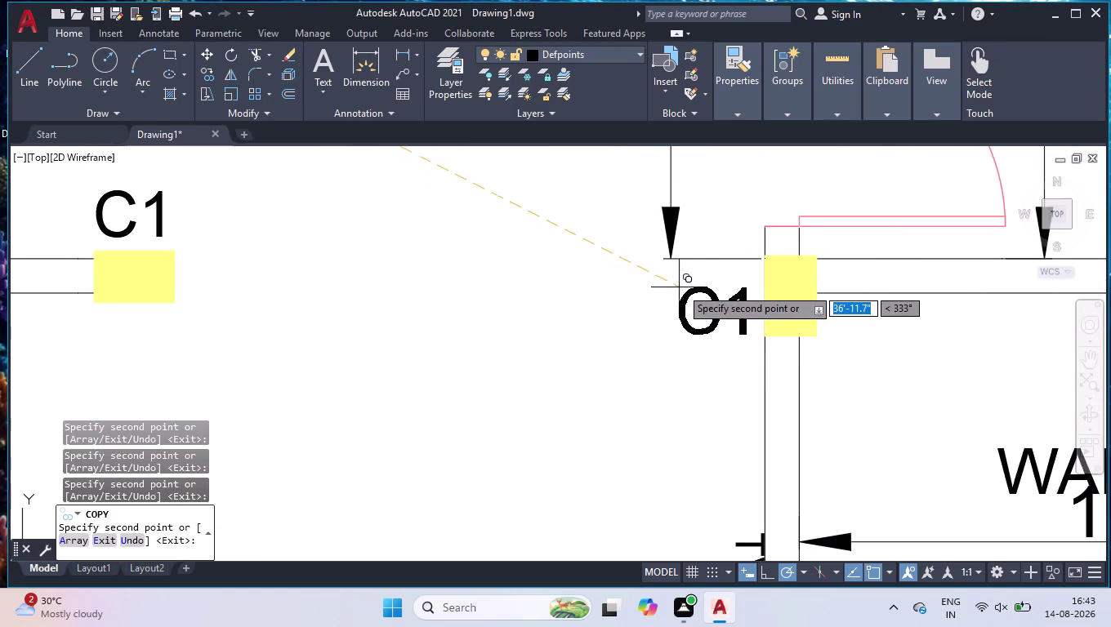
click(683, 282)
scroll(down, 3)
scroll(down, 3)
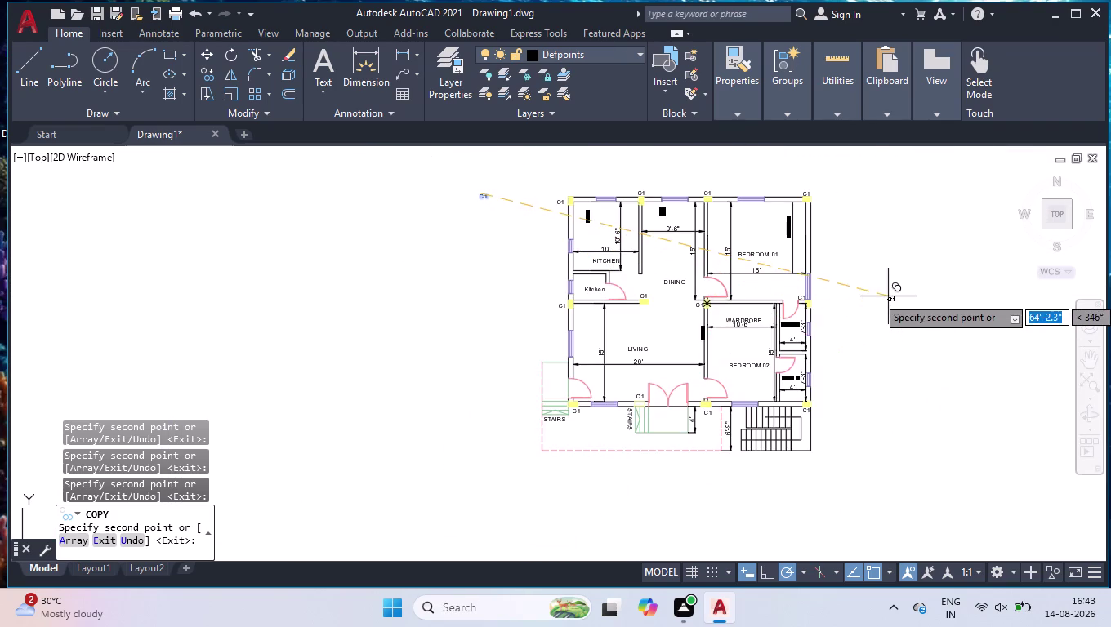
key(Return)
Delete the leftover original C1 label outside the plan.
click(538, 172)
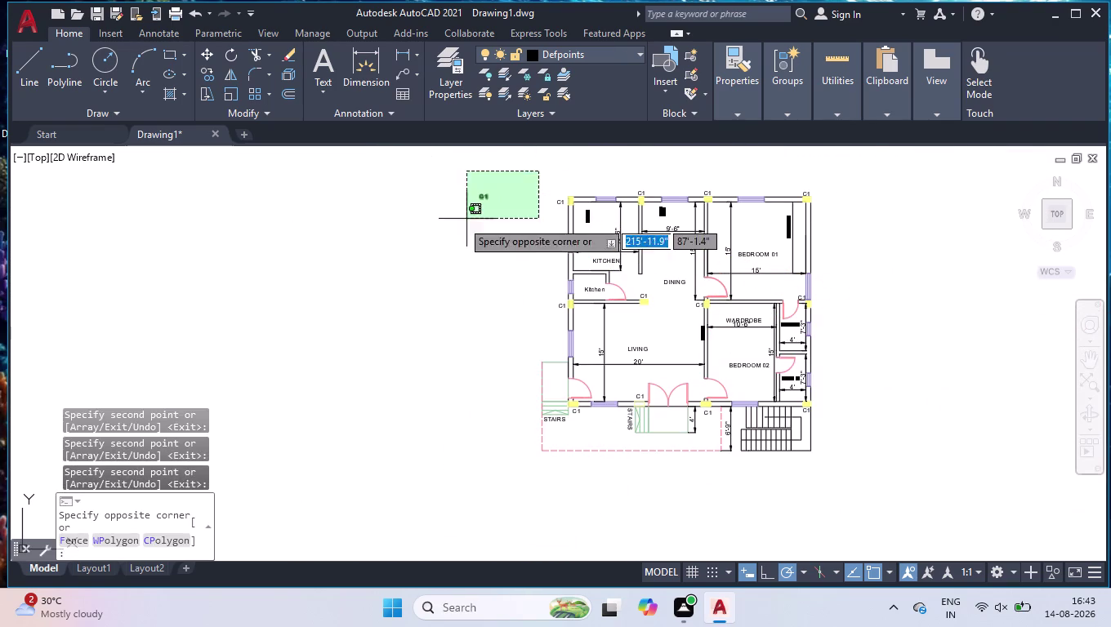
click(455, 222)
key(Delete)
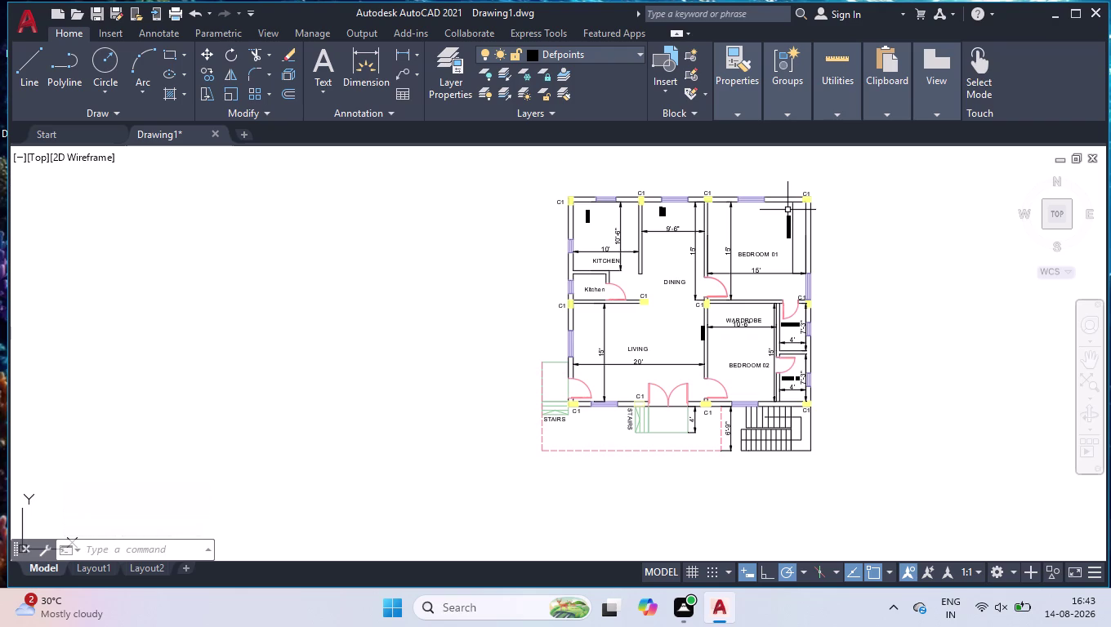
scroll(up, 3)
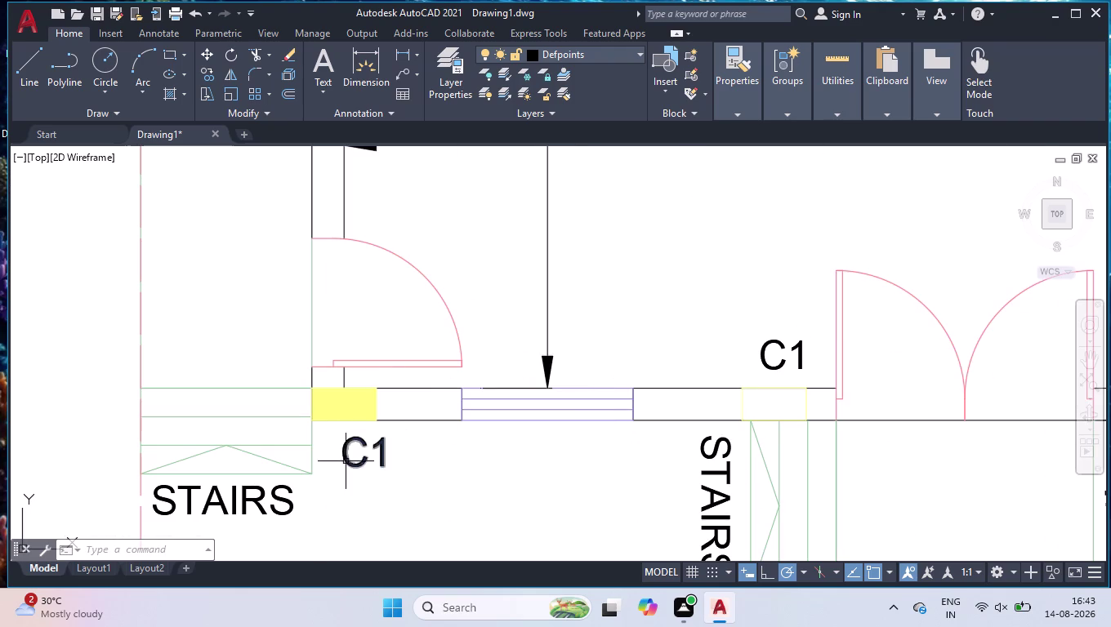
Change the column label below the stairs from C1 to C2.
double_click(345, 462)
key(Right)
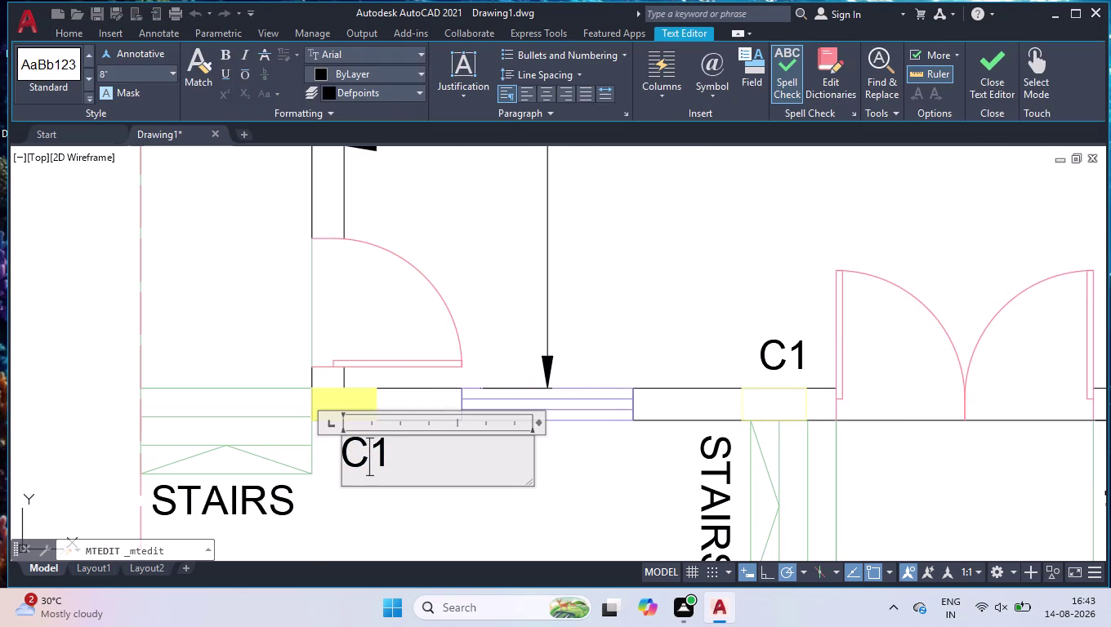
key(Right)
key(BackSpace)
key(2)
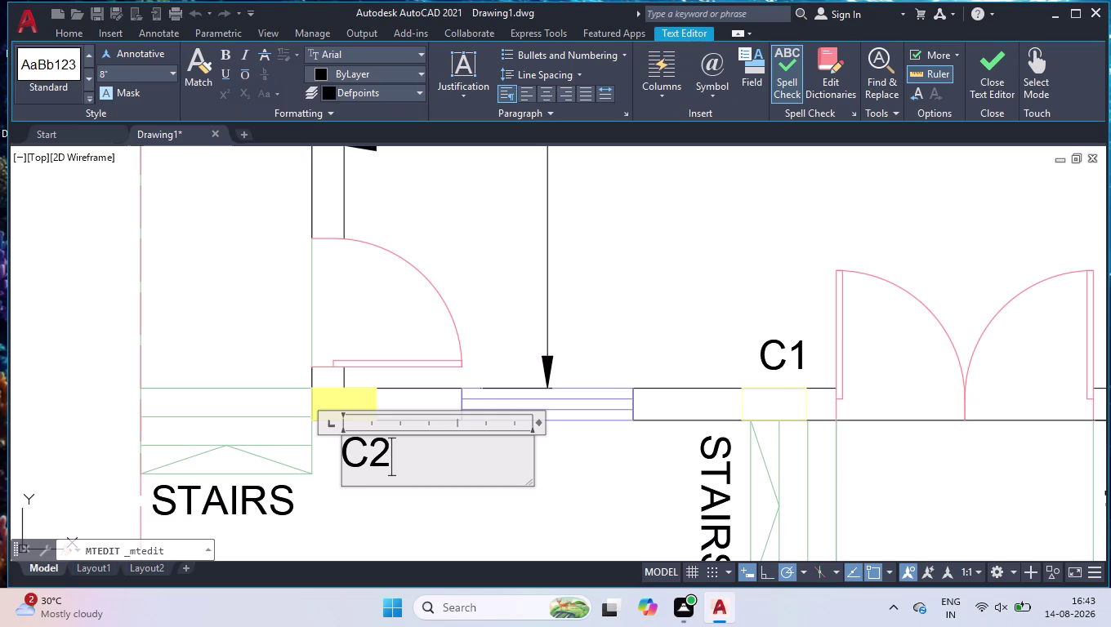
click(561, 491)
scroll(down, 3)
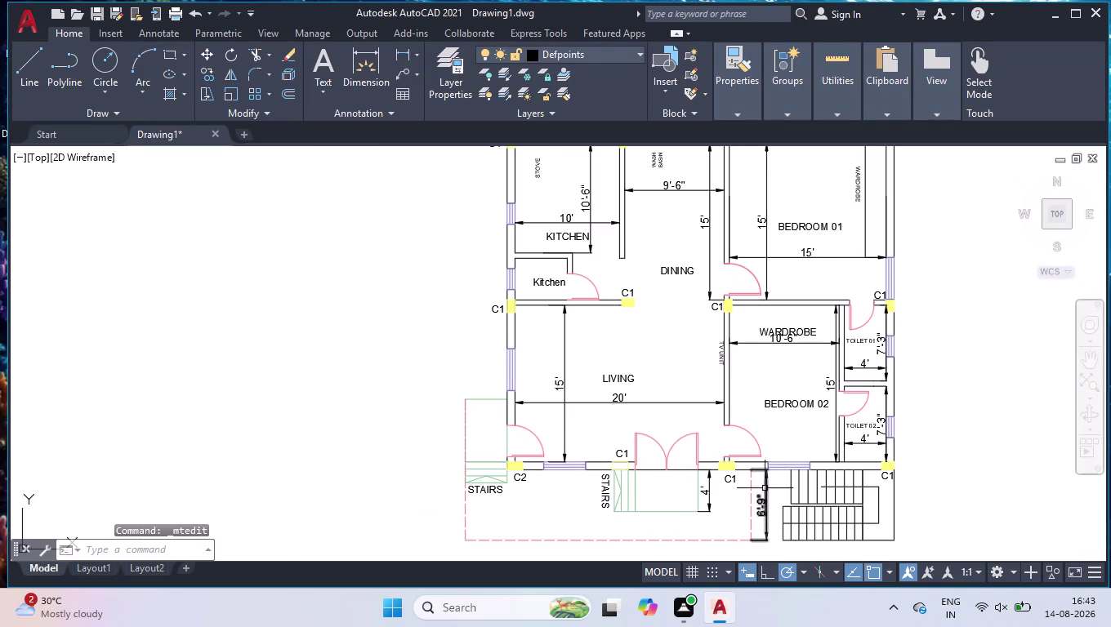
scroll(up, 3)
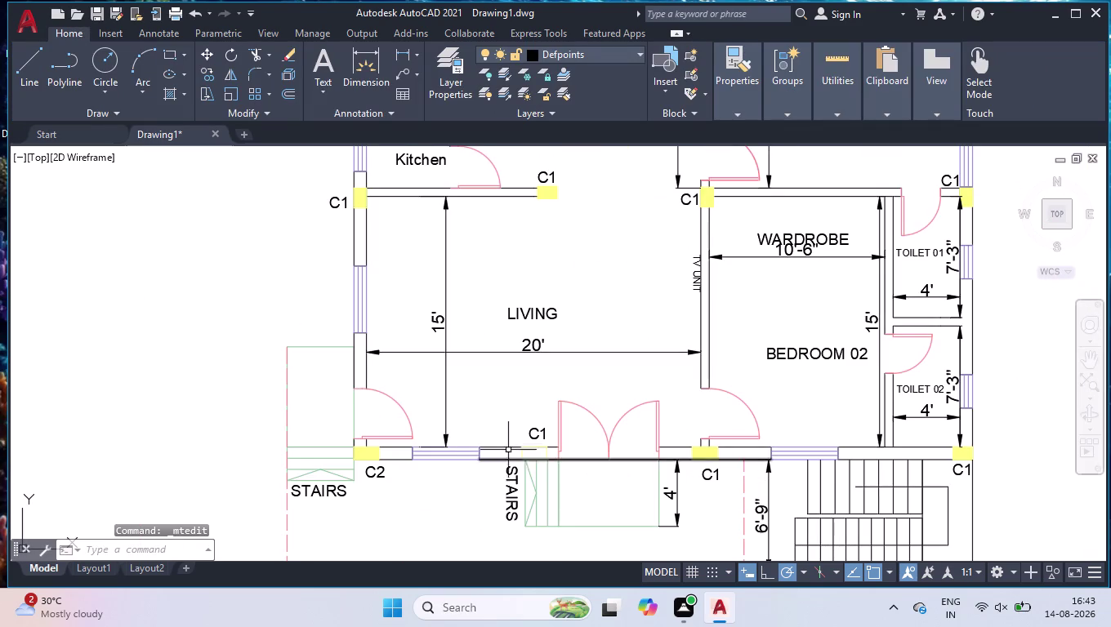
Change the C1 column label above the stairs to C2.
double_click(533, 434)
key(Right)
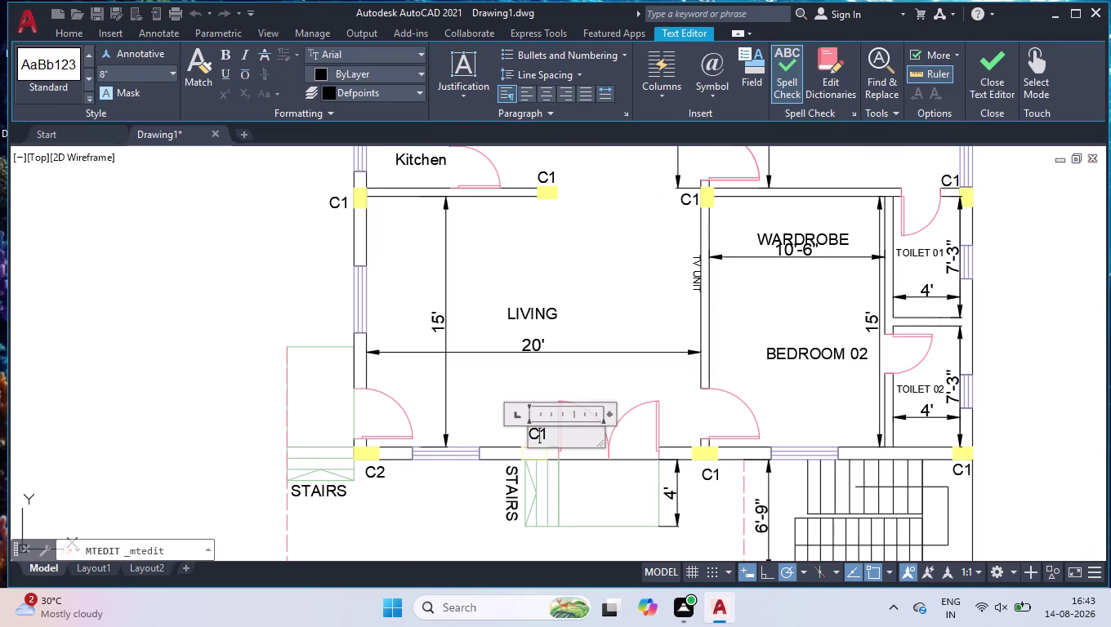
key(Right)
key(BackSpace)
key(2)
click(703, 512)
Change the label below bedroom 02 to C2, then select a C2 label.
double_click(711, 473)
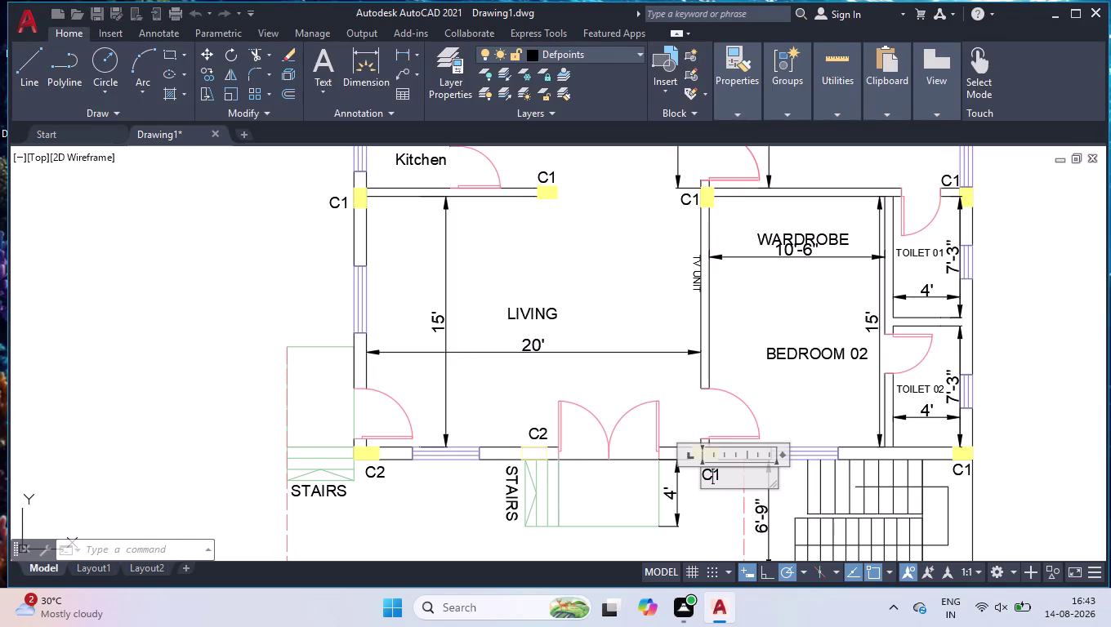
key(Right)
key(BackSpace)
key(2)
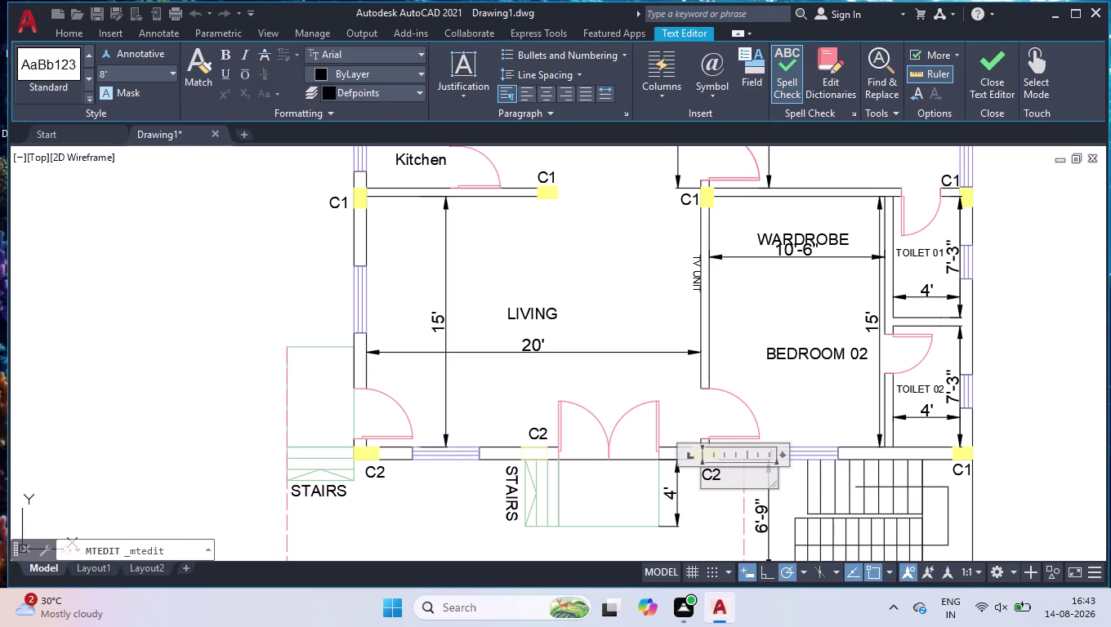
click(673, 403)
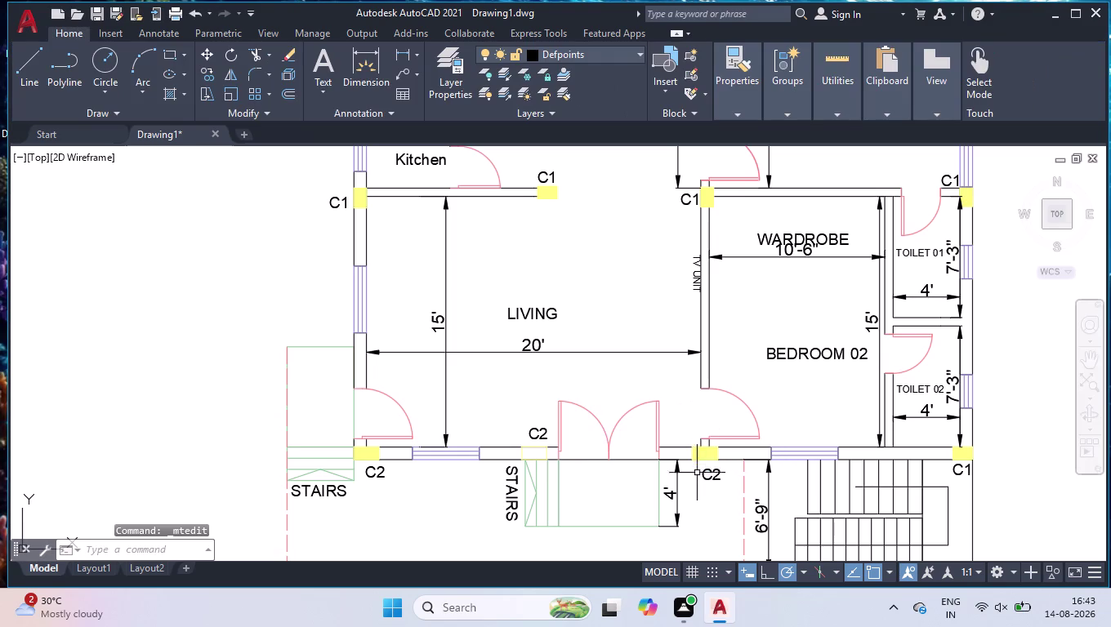
click(710, 479)
Select all similar column labels and set their color to Yellow in Properties.
right_click(708, 496)
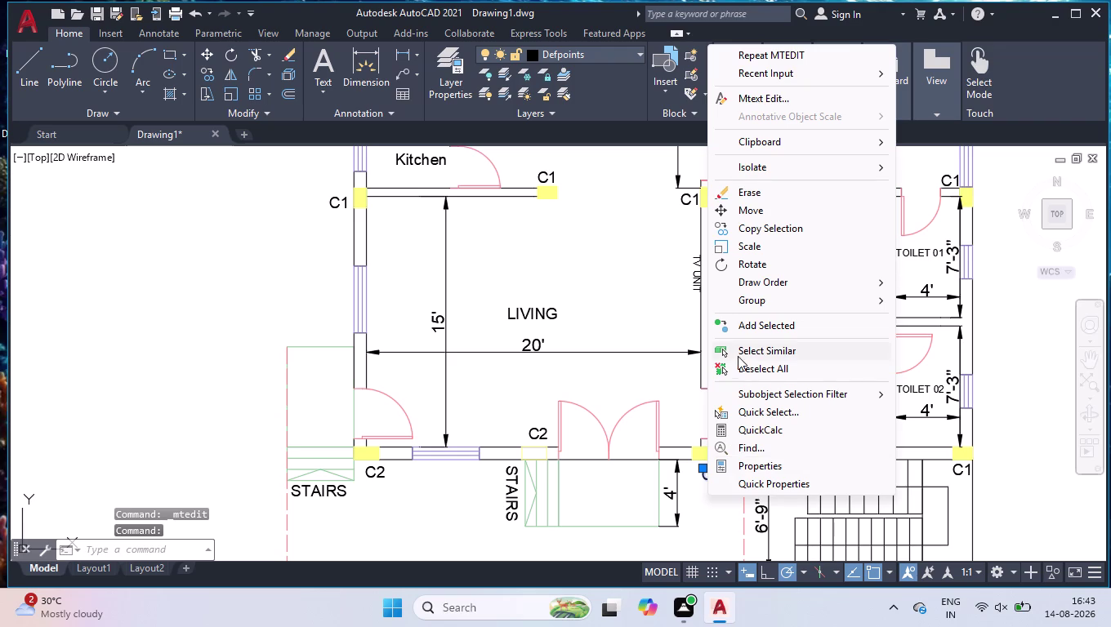
click(744, 354)
scroll(down, 3)
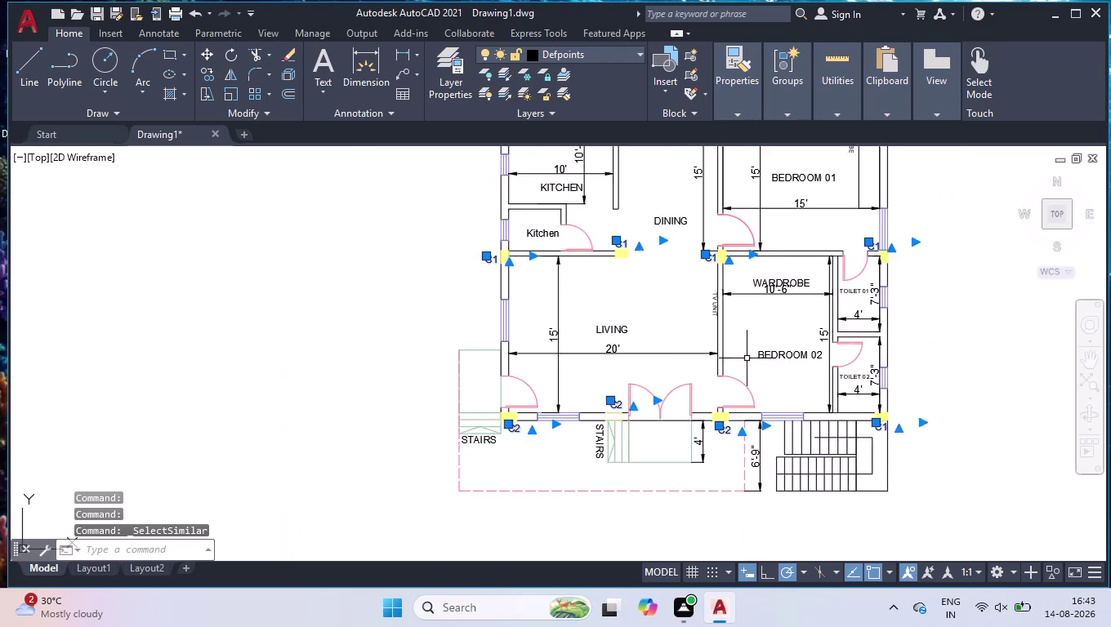
scroll(down, 3)
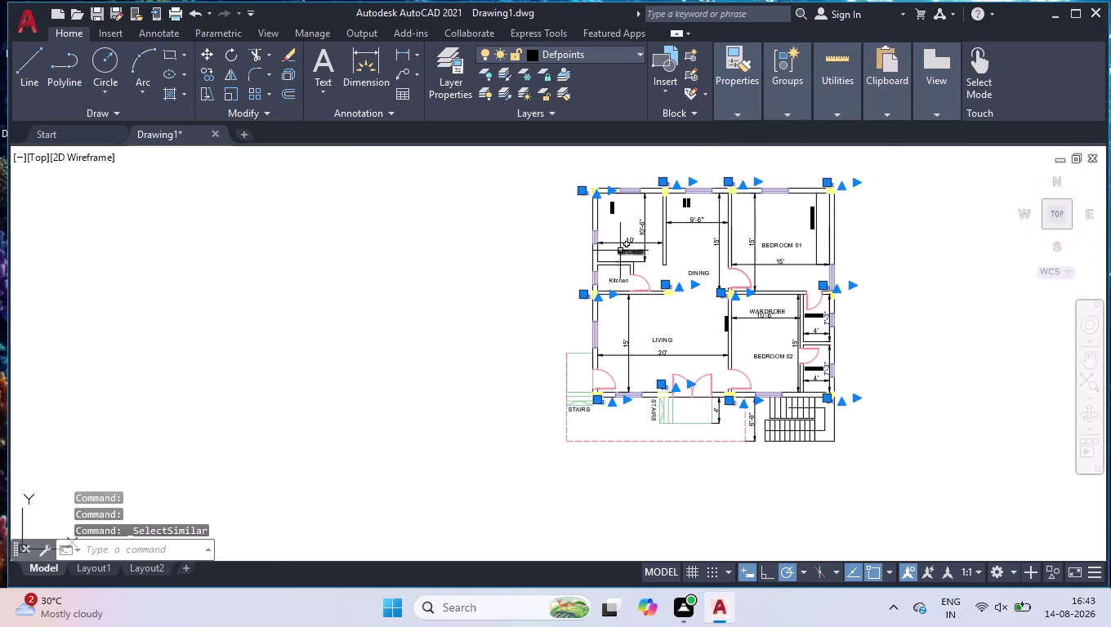
key(ctrl+1)
double_click(235, 236)
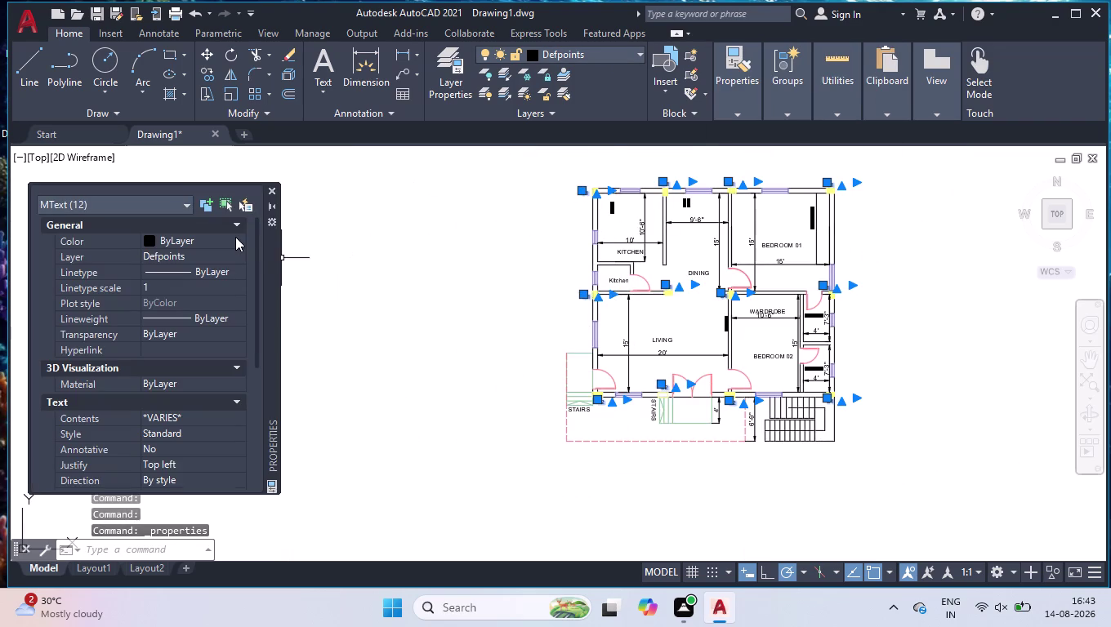
click(177, 300)
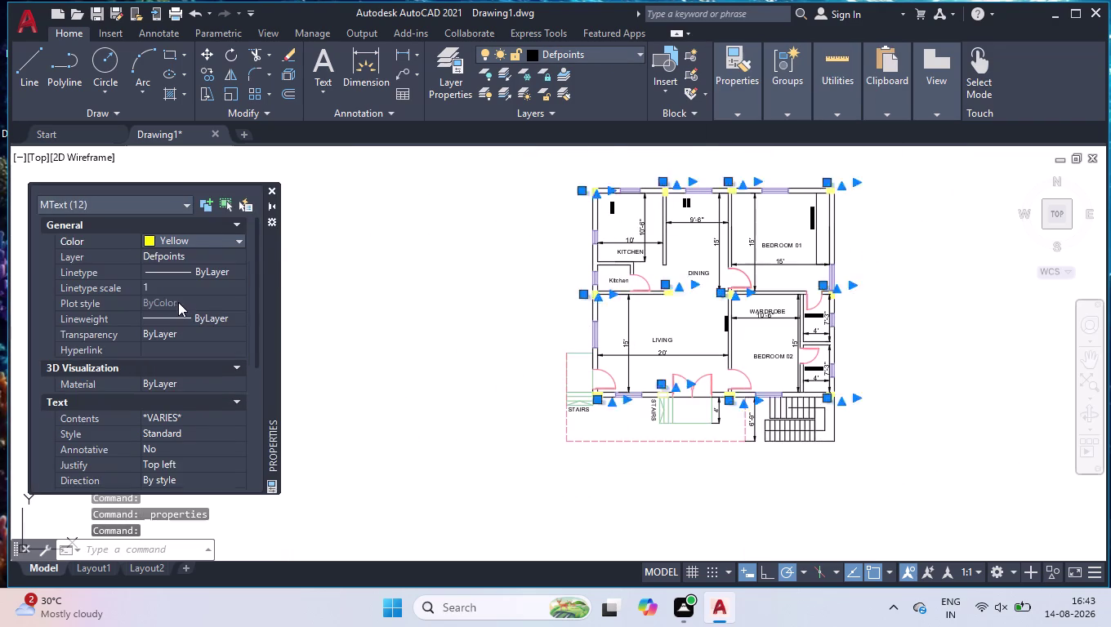
Close the Properties palette, deselect the labels and review the yellow tags.
click(273, 190)
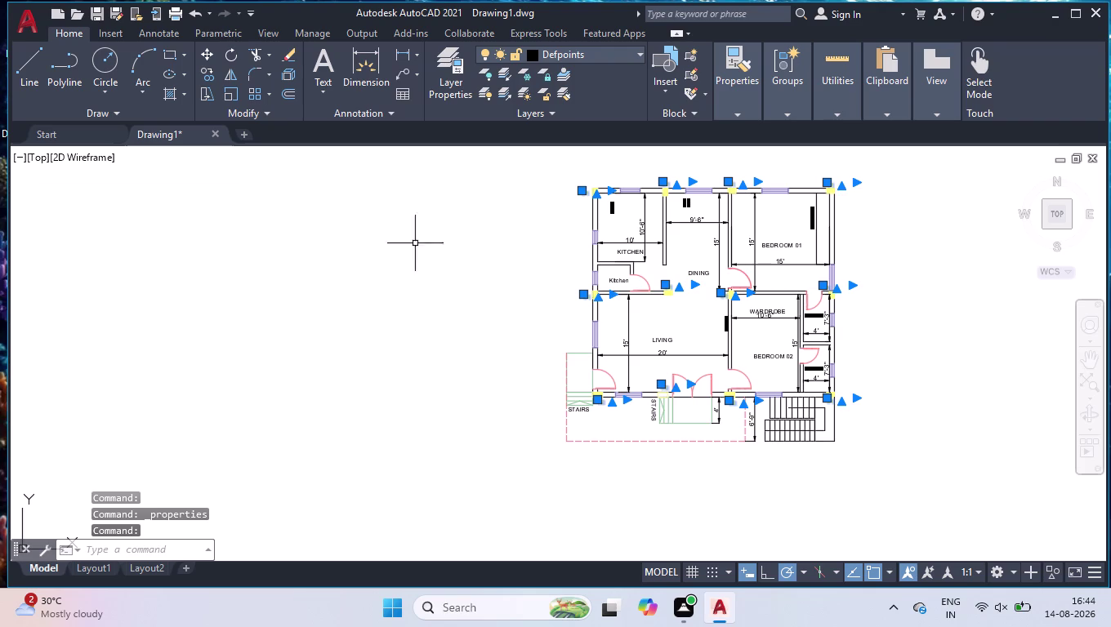
click(890, 173)
click(510, 516)
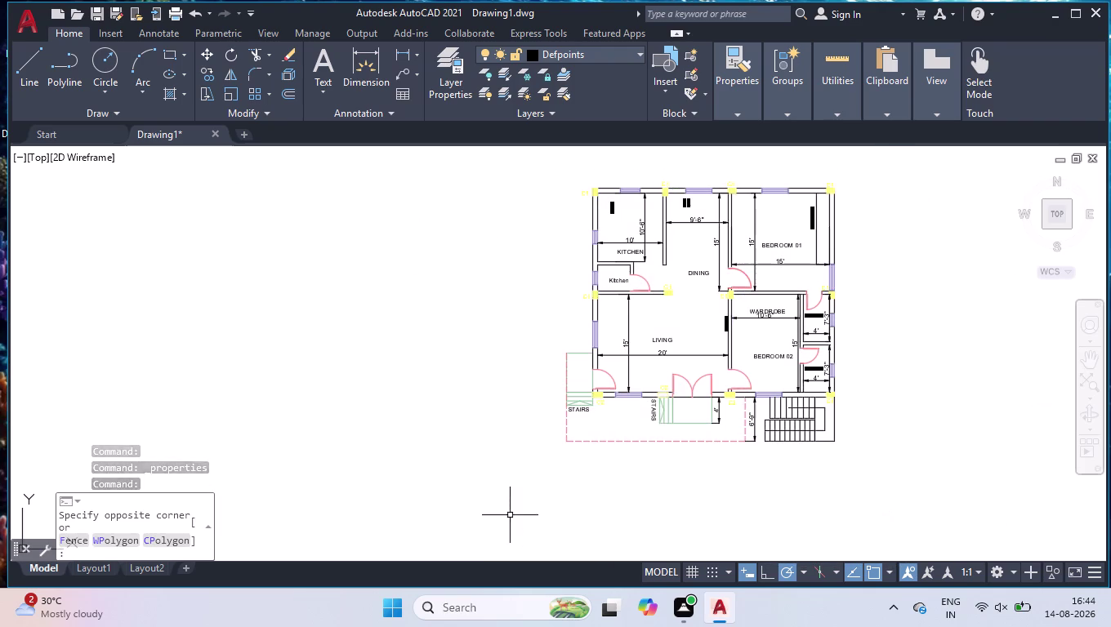
scroll(up, 3)
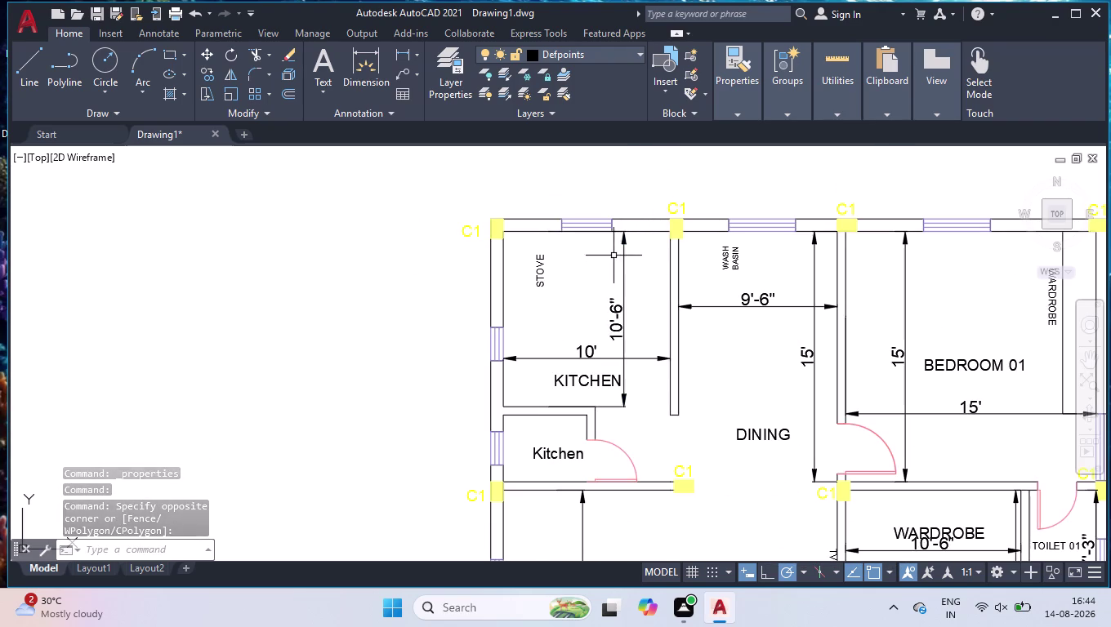
scroll(down, 3)
scroll(down, 3)
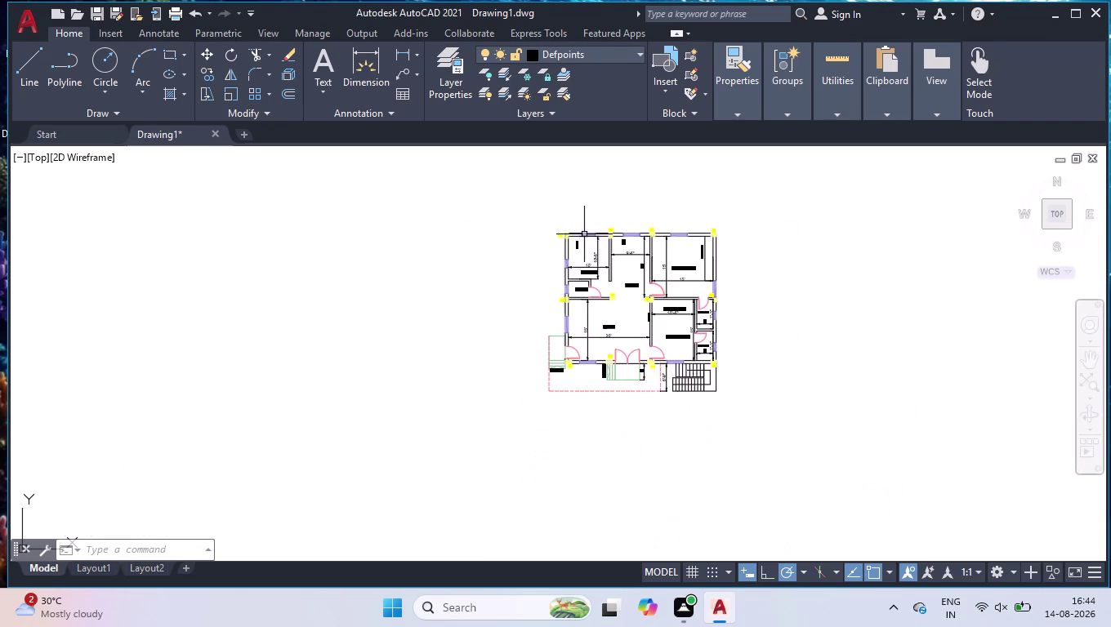
scroll(up, 3)
scroll(down, 3)
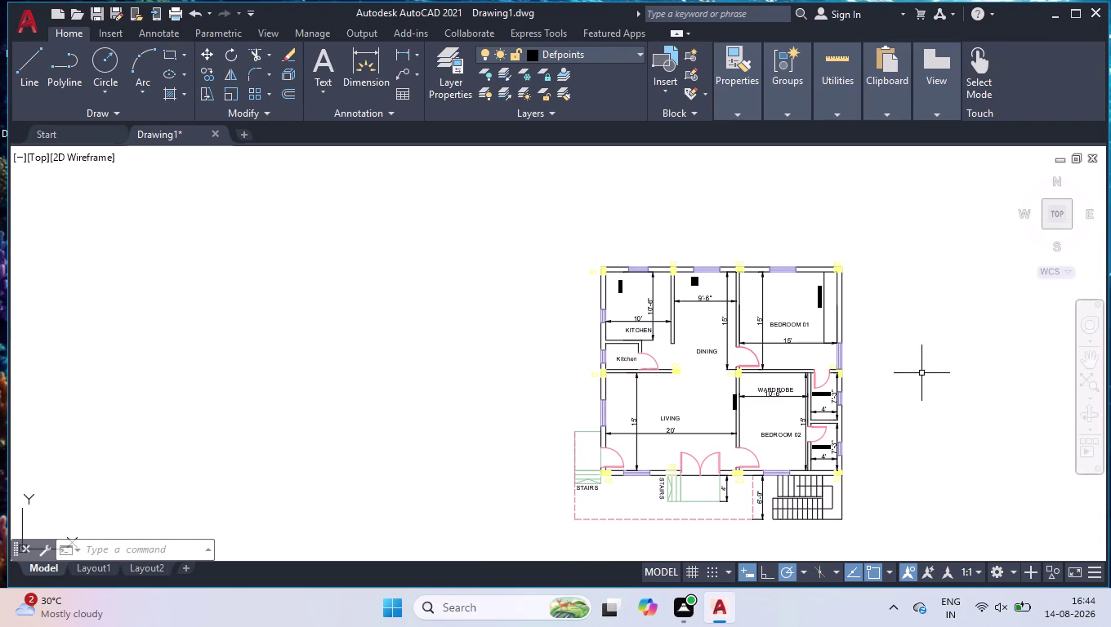
scroll(up, 3)
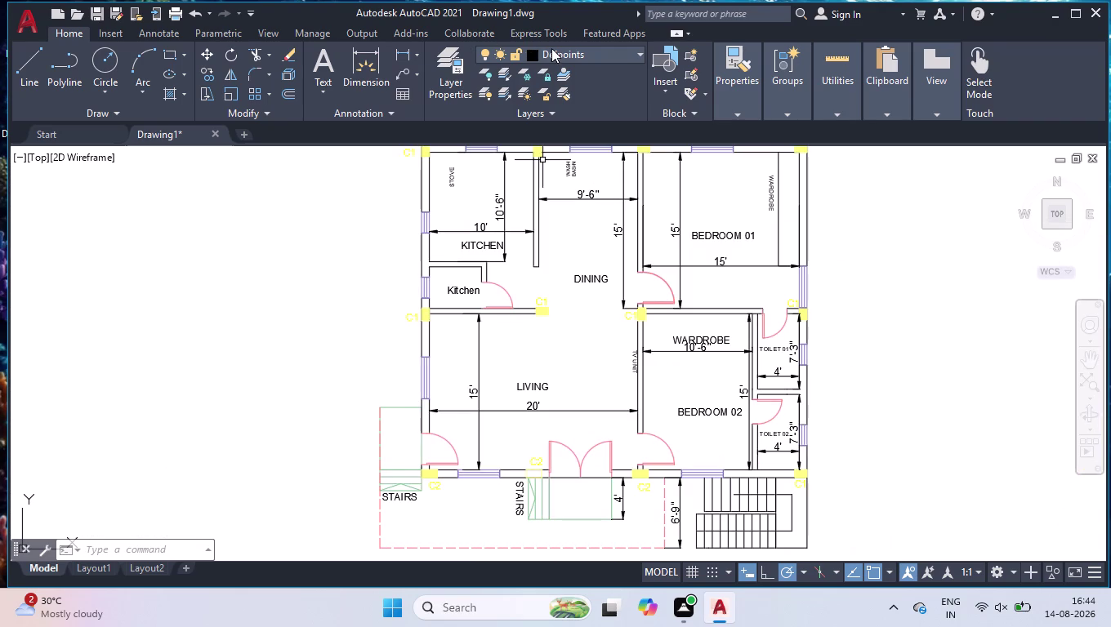
Unlock the columns layer, then turn on and thaw the furniture layer.
click(552, 49)
click(483, 95)
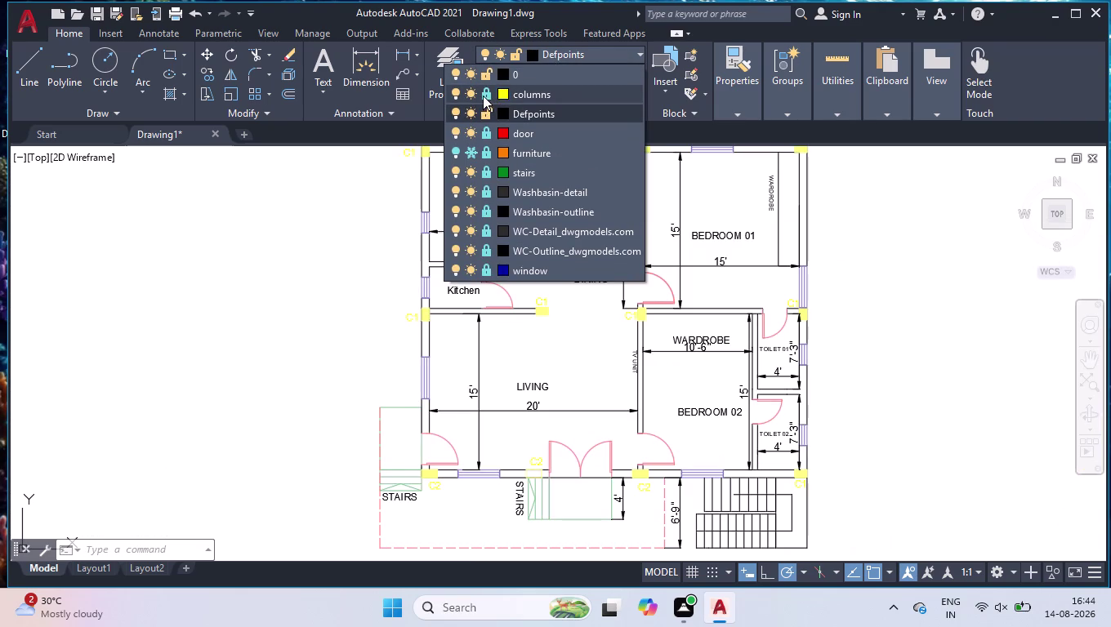
click(454, 149)
click(469, 153)
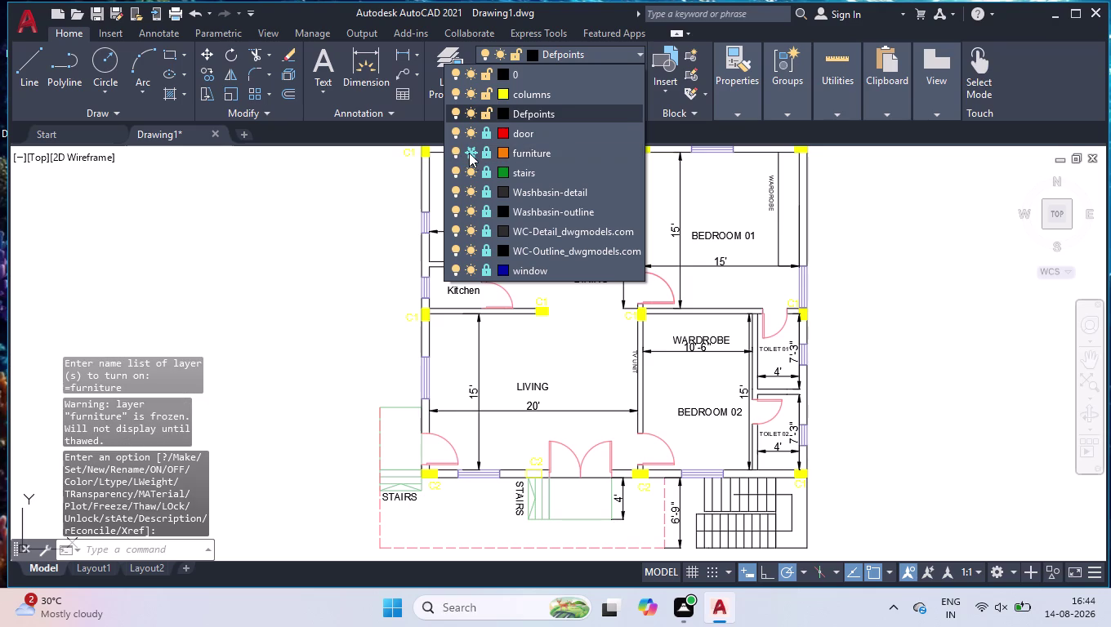
click(484, 154)
Unlock the door, stairs, washbasin, WC and window layers.
click(484, 131)
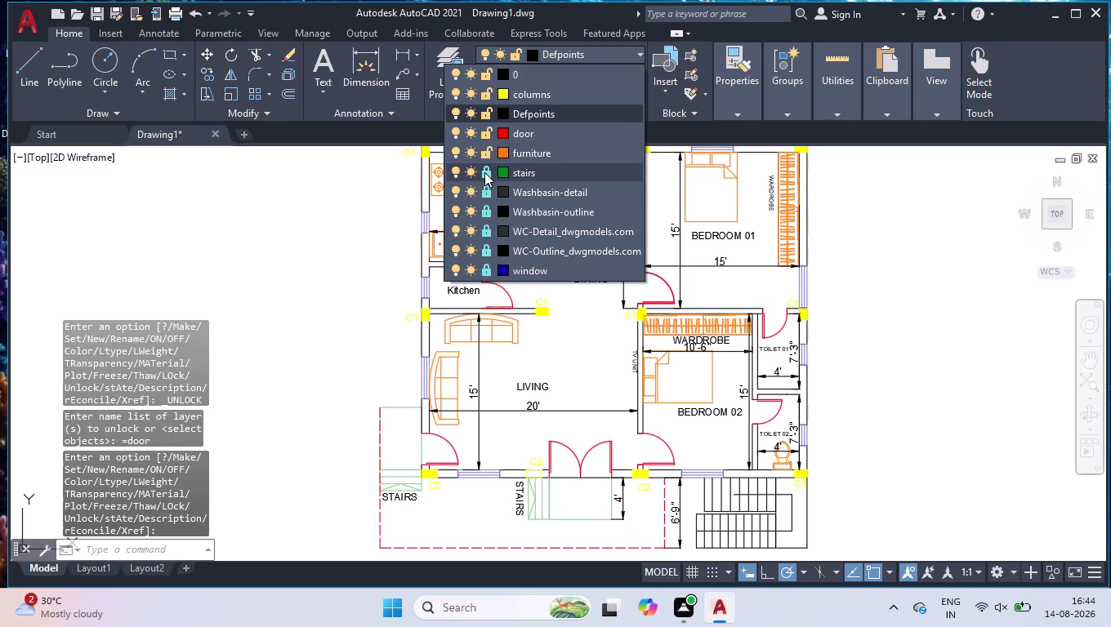
click(484, 173)
click(490, 190)
click(486, 210)
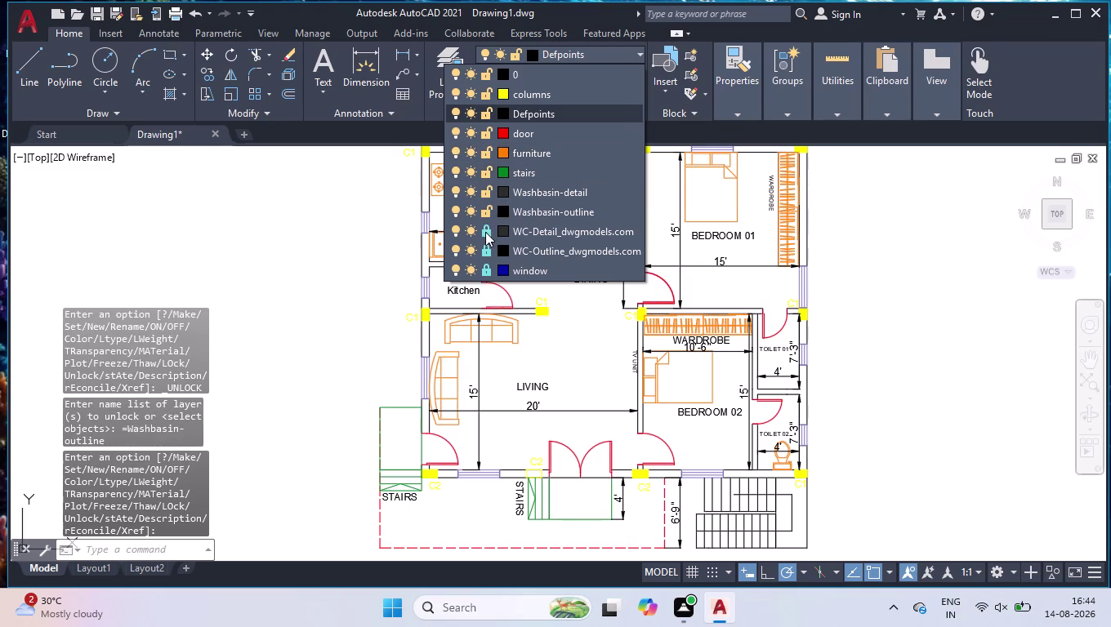
click(485, 232)
click(486, 255)
click(485, 269)
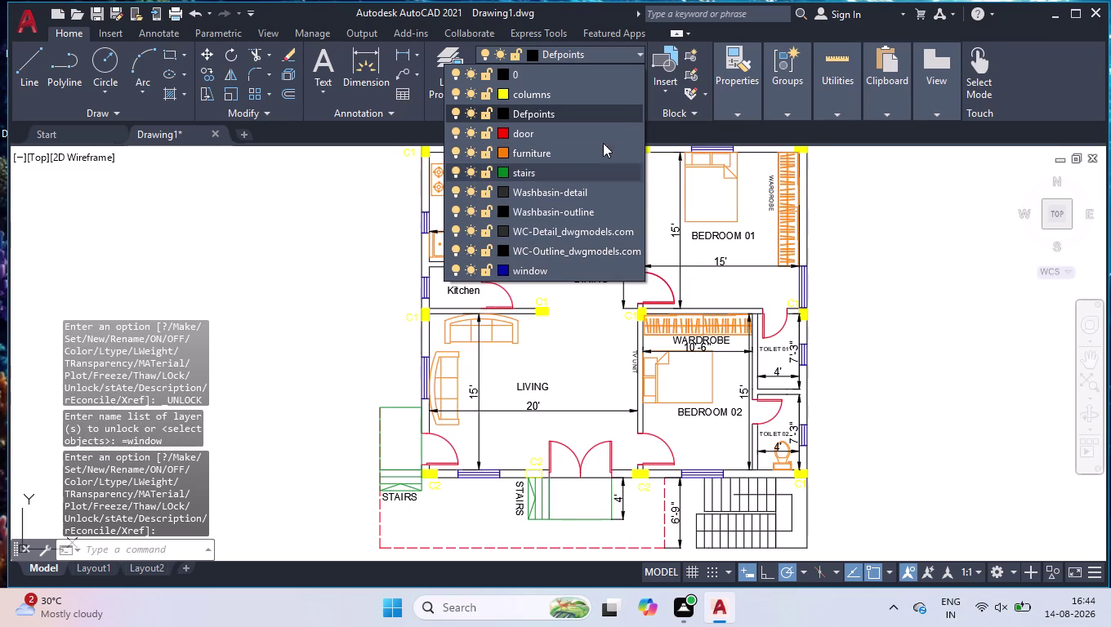
click(609, 56)
scroll(down, 3)
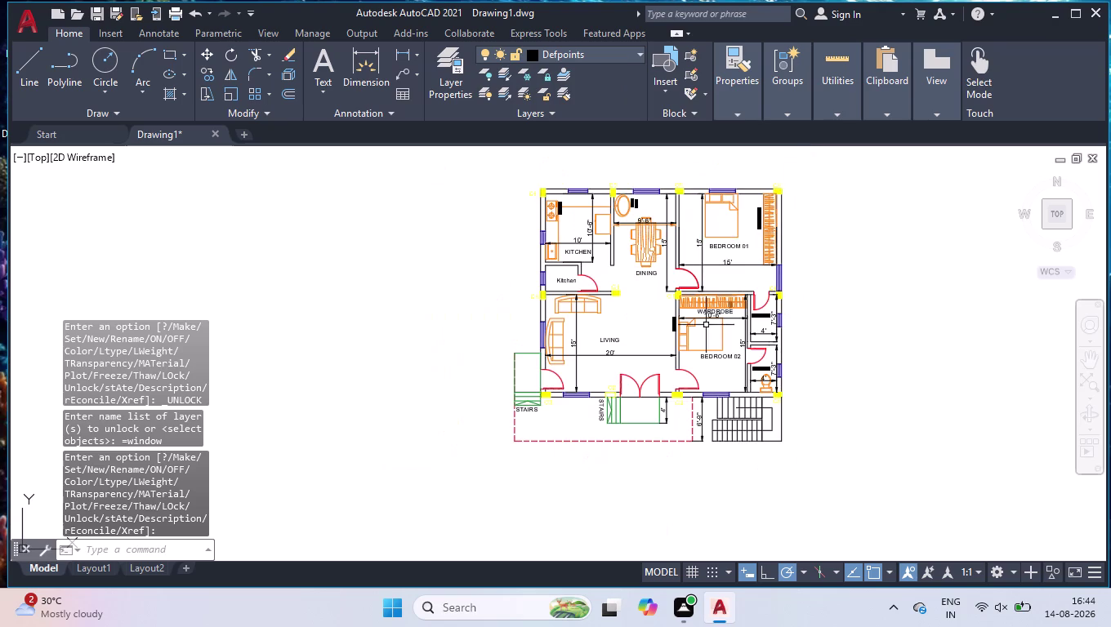
key(ctrl+0)
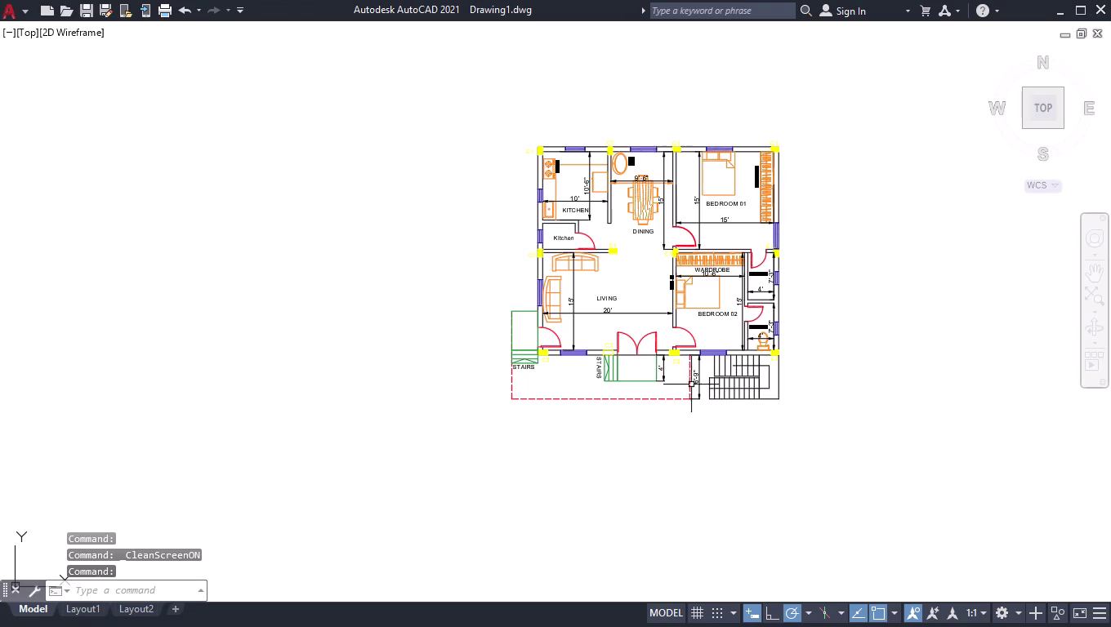
Zoom in and pan to centre the furnished floor plan in clean screen view.
click(1045, 104)
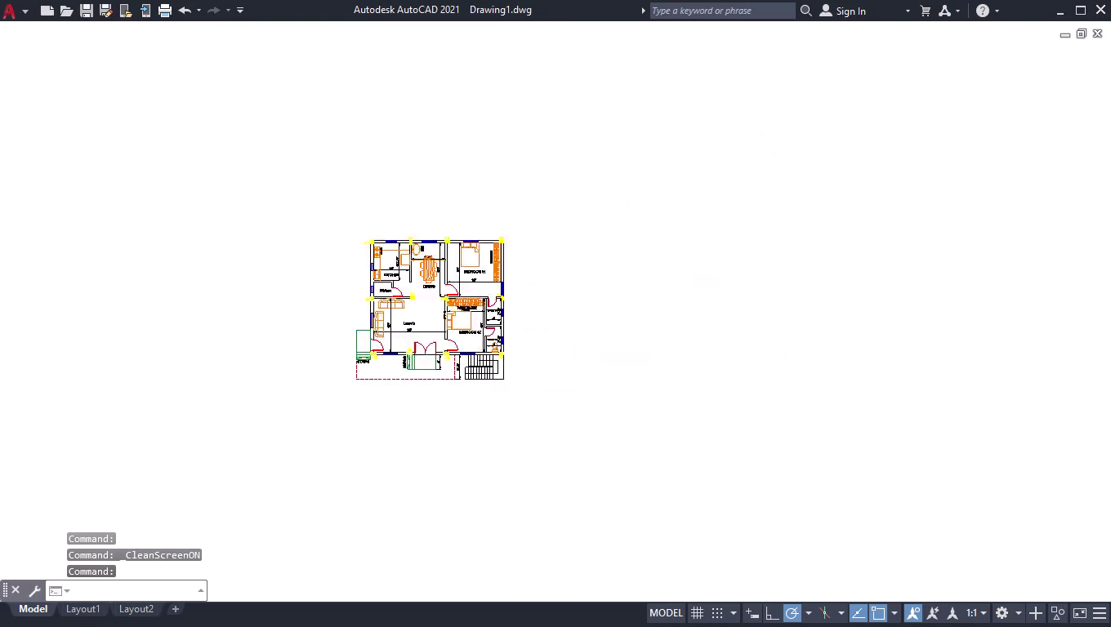
click(1044, 108)
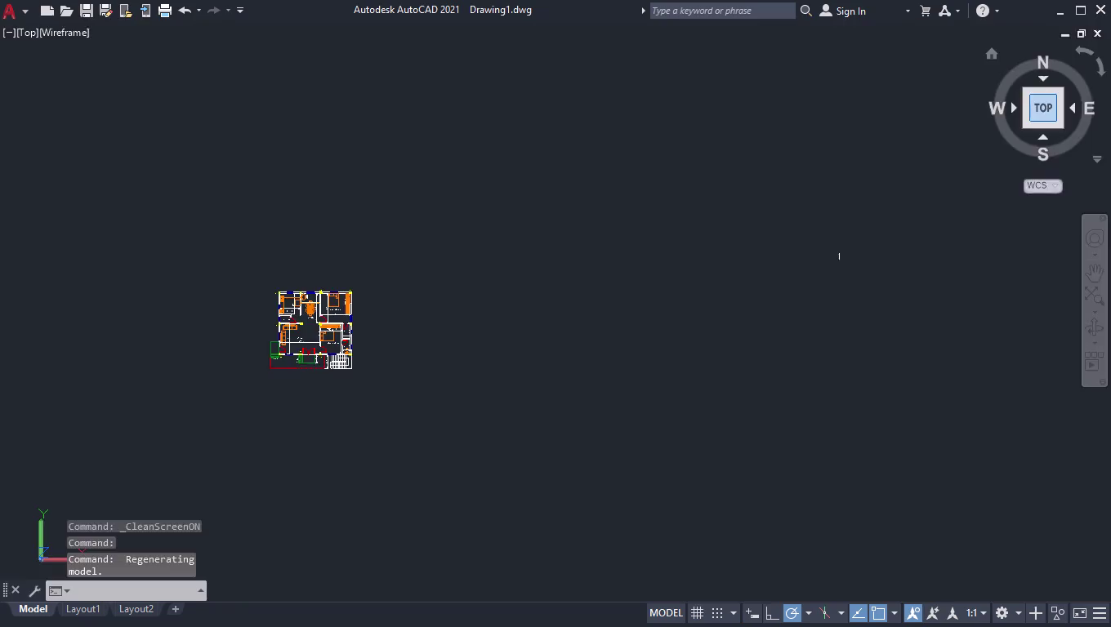
scroll(up, 3)
scroll(up, 3)
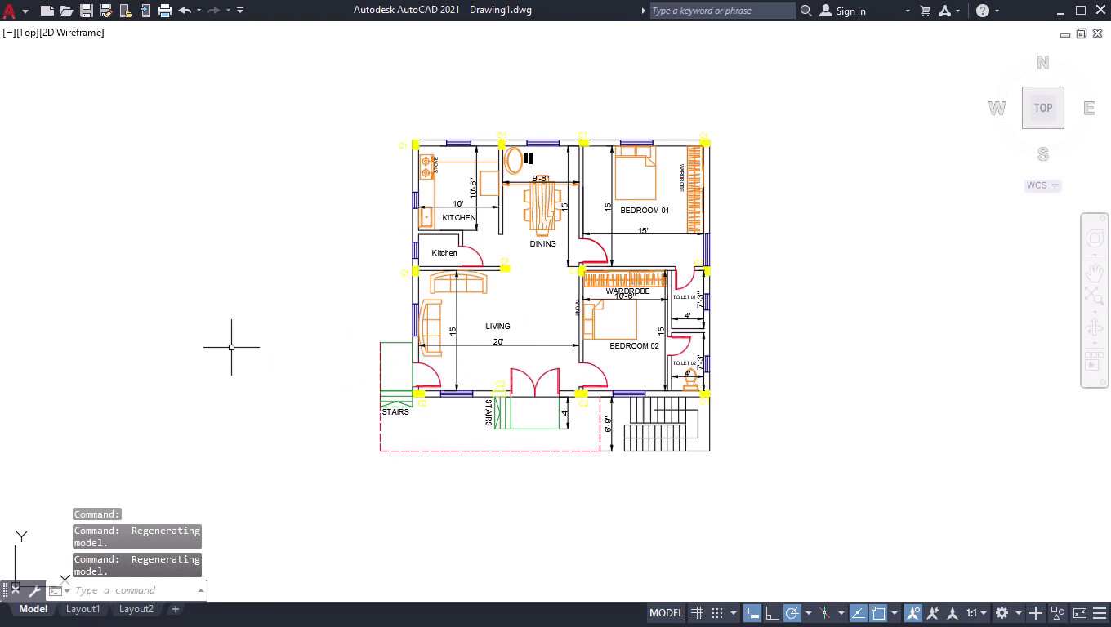
scroll(up, 3)
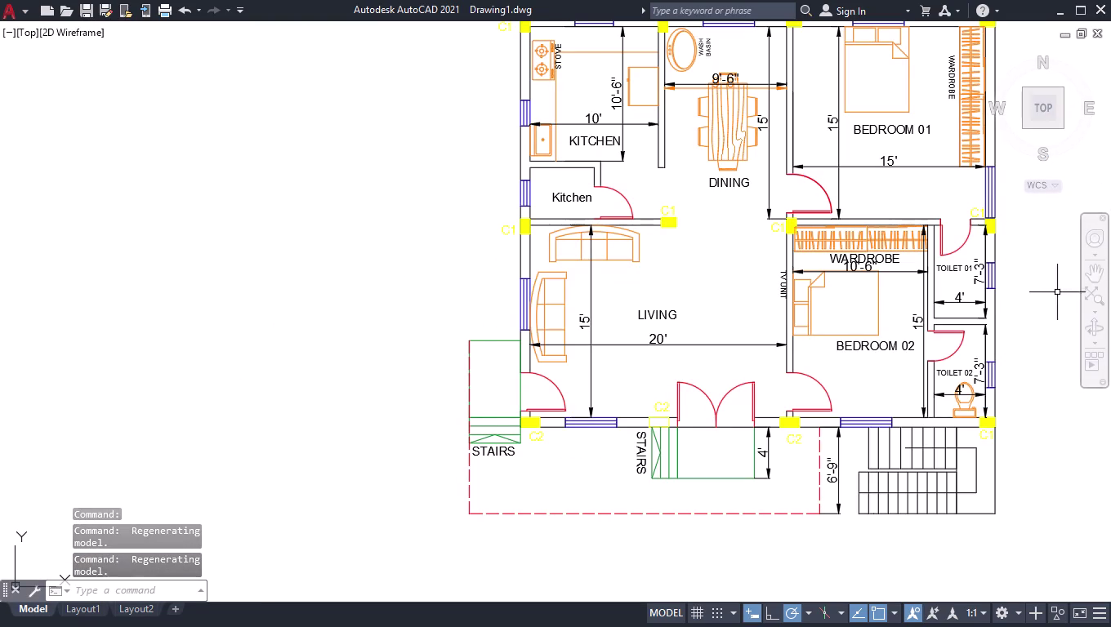
click(1087, 277)
drag(1060, 306, 958, 357)
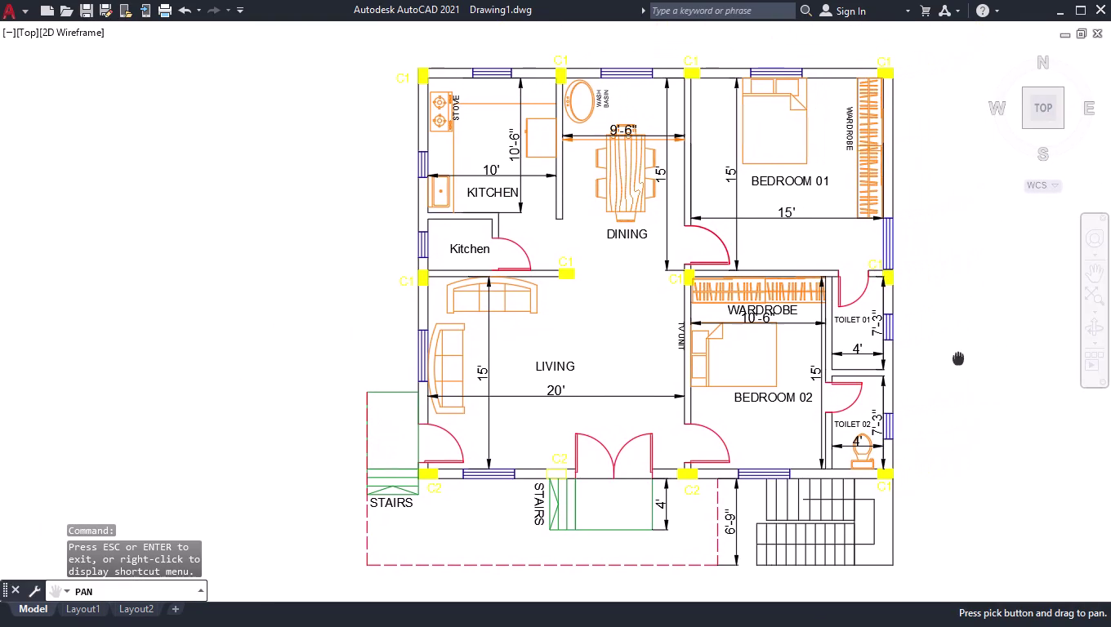
drag(958, 357, 960, 363)
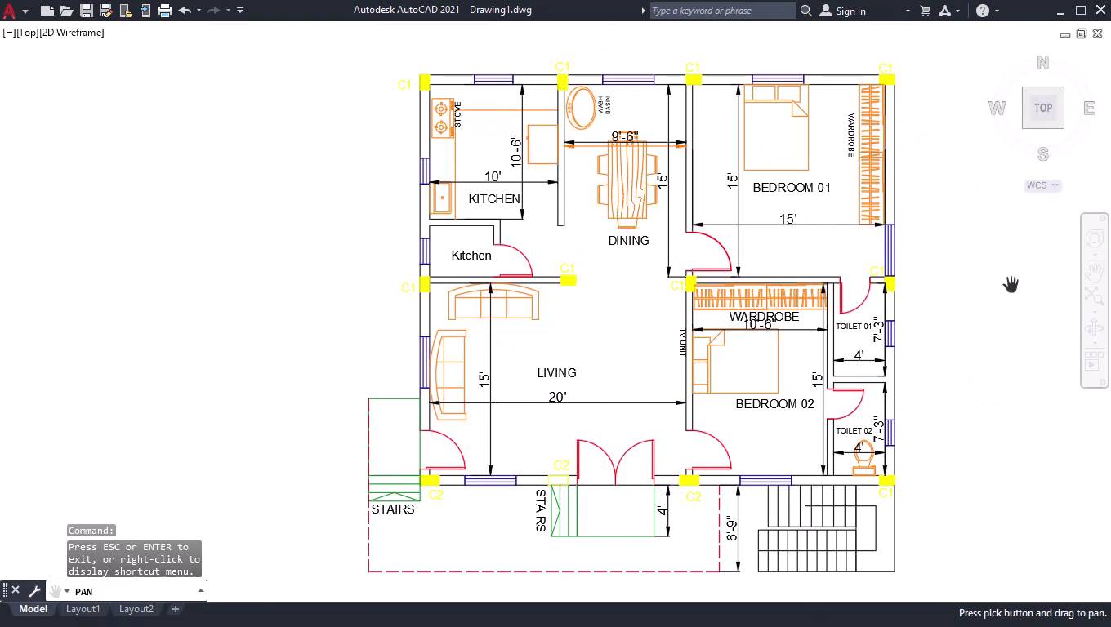
key(space)
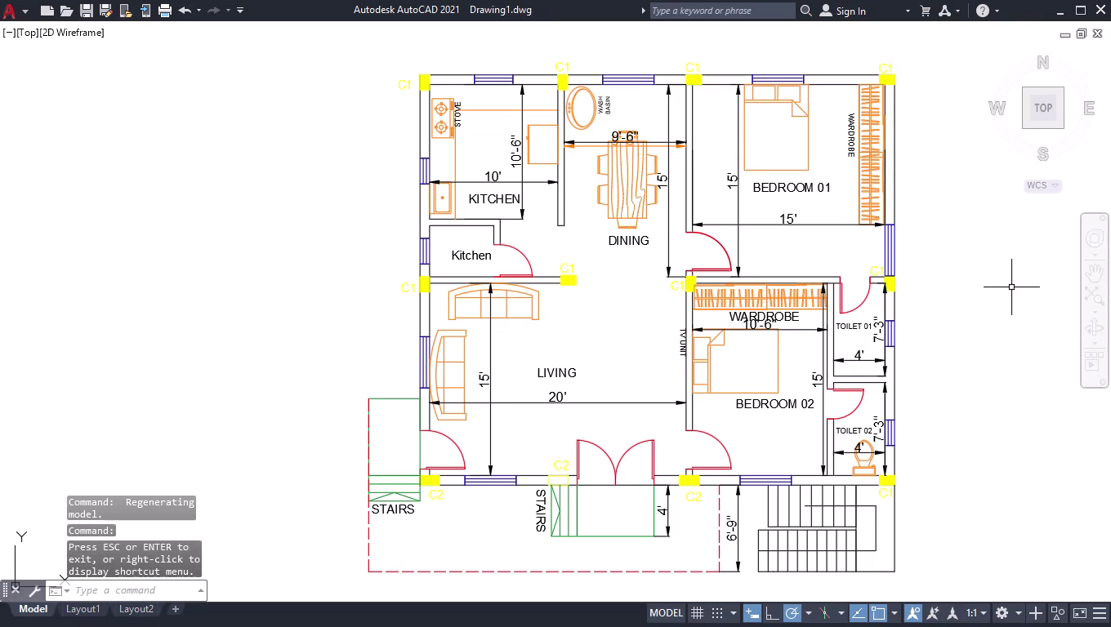